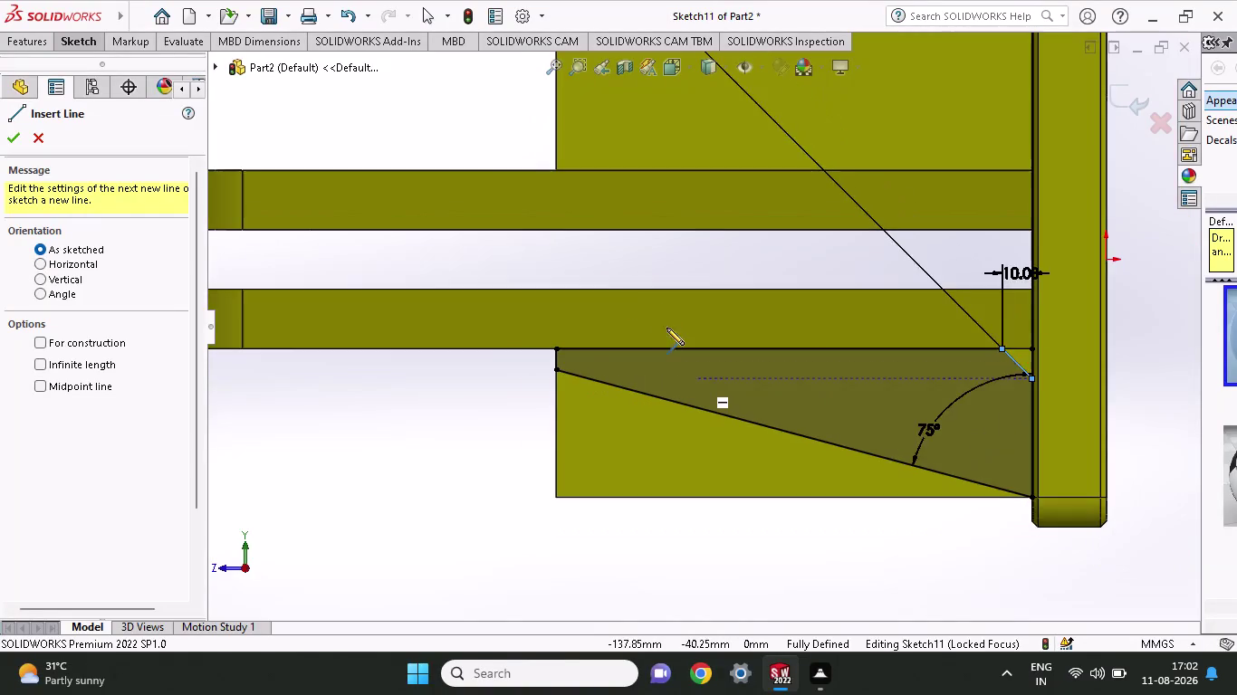
Draw a horizontal construction centerline from the clevis plate face to midway between the plates.
scroll(up, 3)
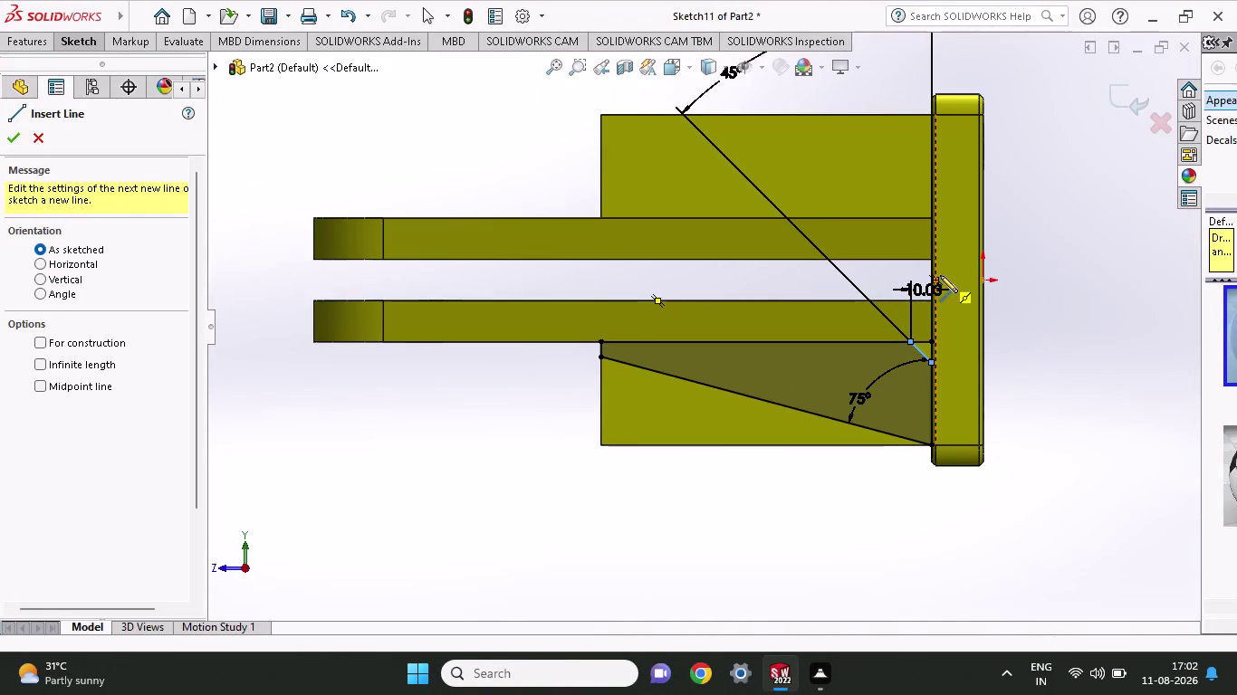
click(80, 45)
click(132, 67)
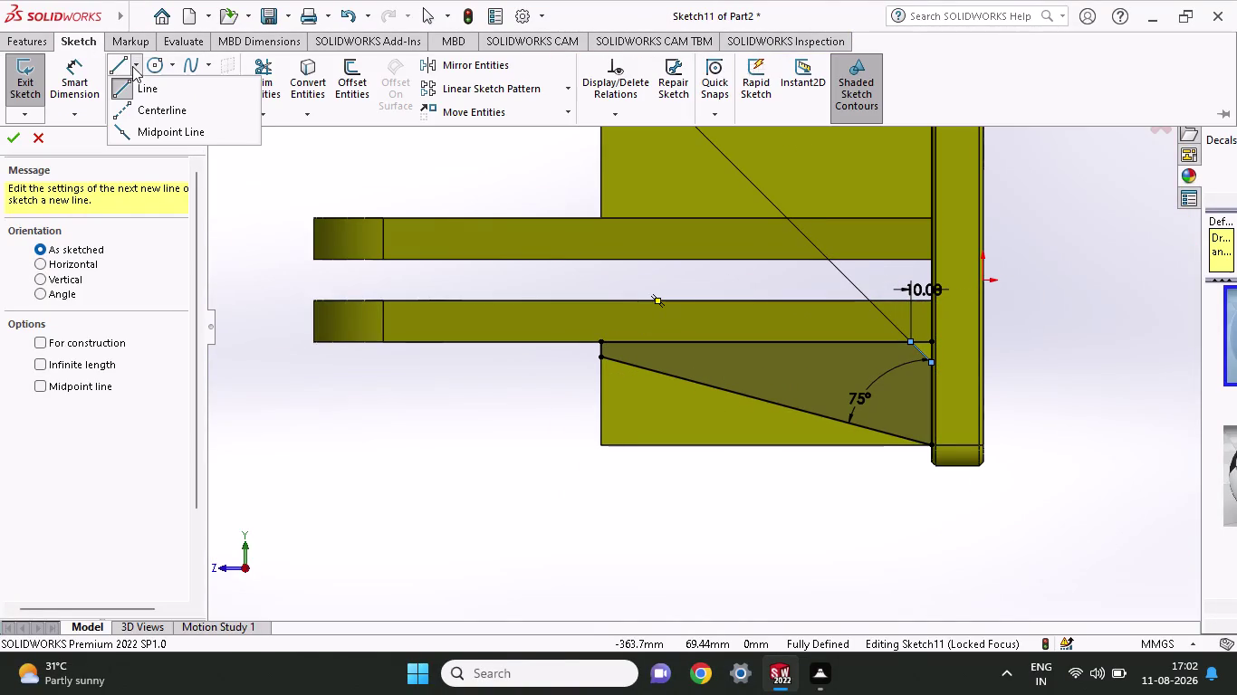
click(135, 109)
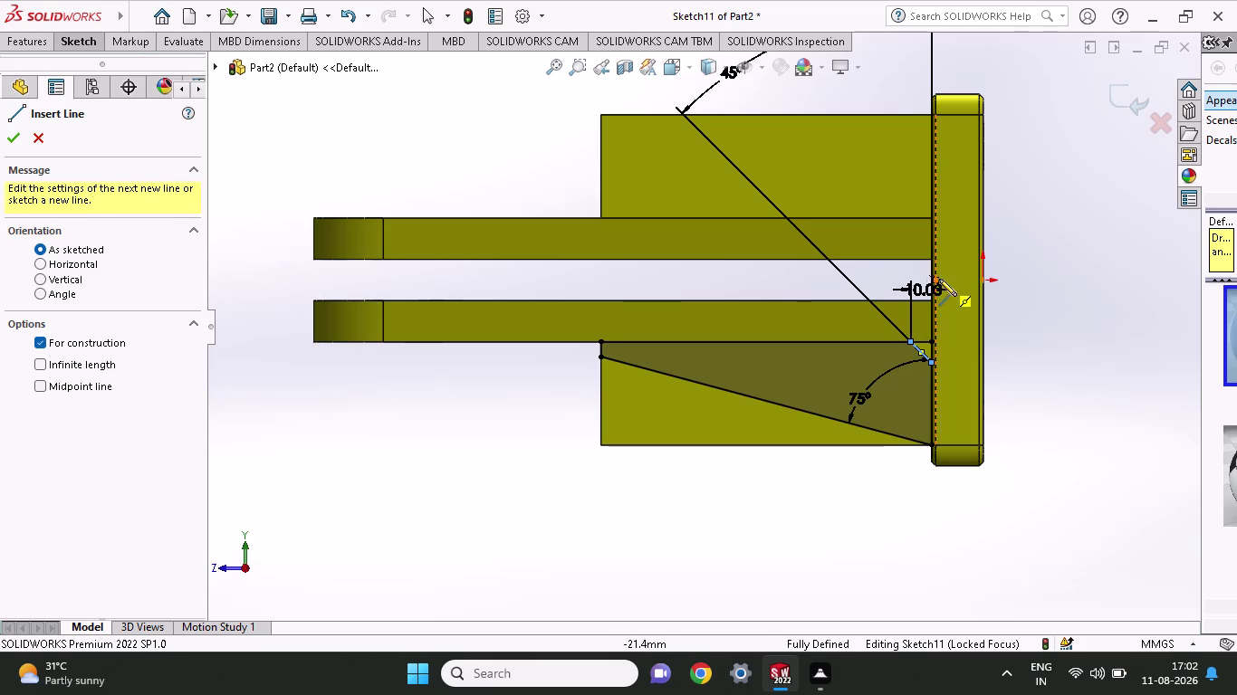
click(927, 279)
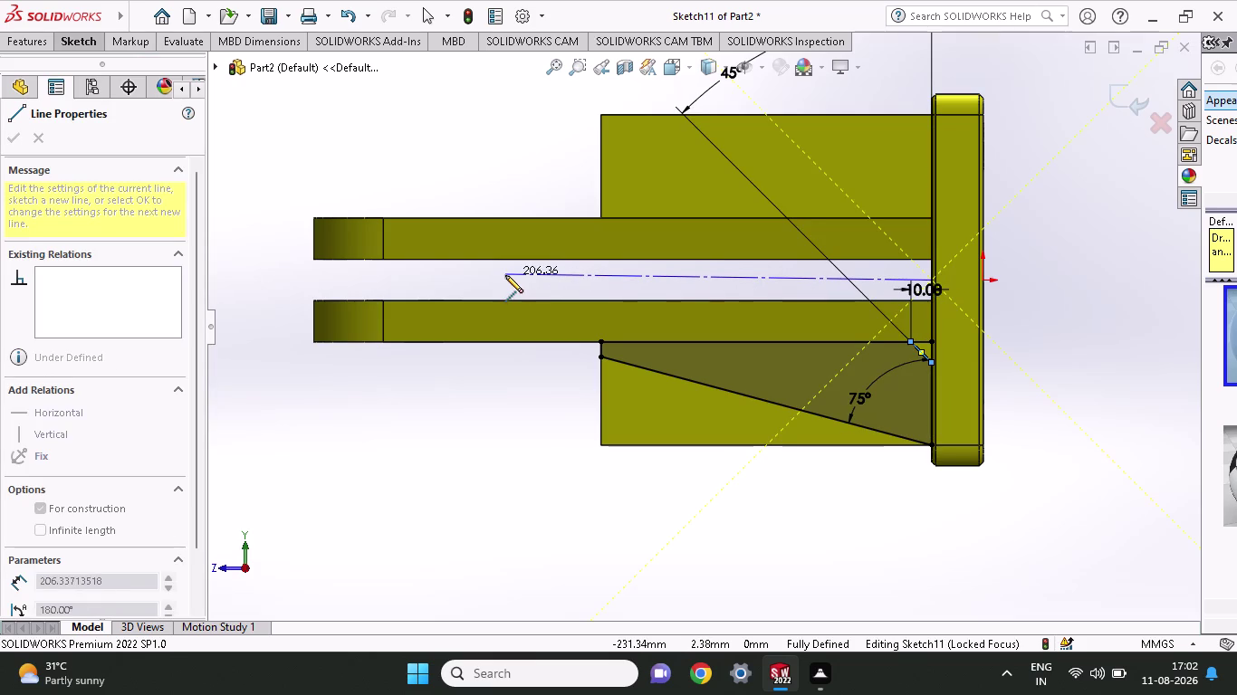
click(506, 275)
right_click(333, 141)
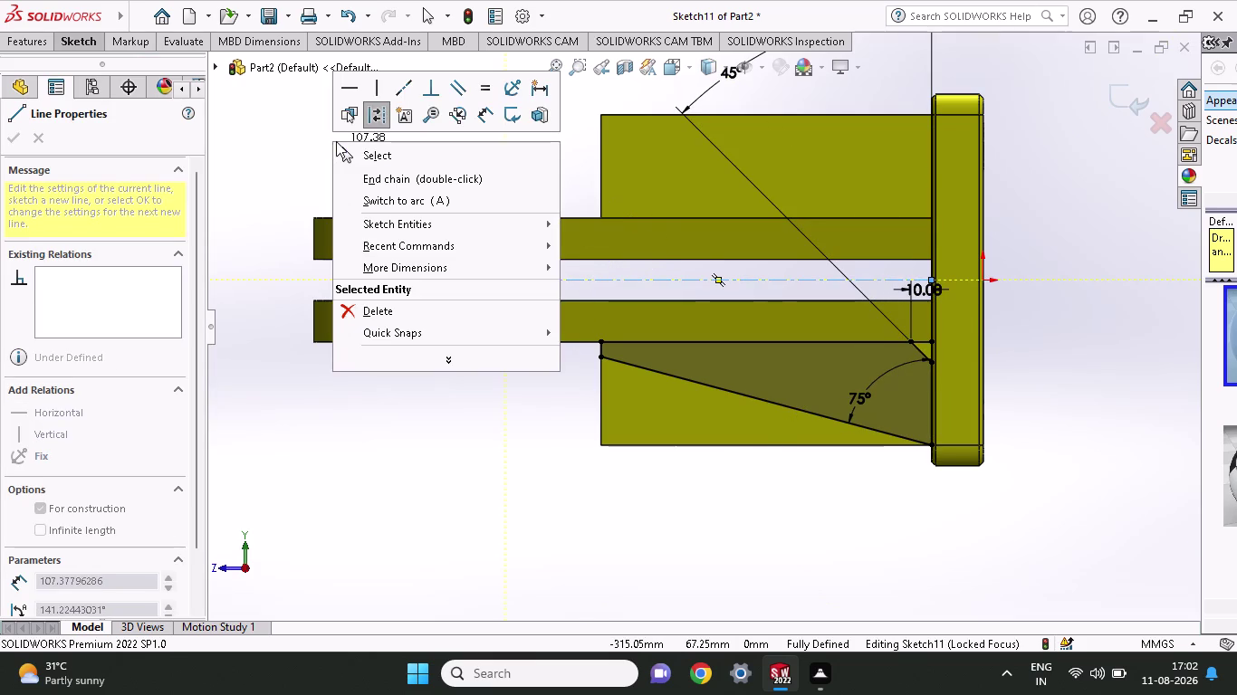
click(346, 156)
Sketch a chain of lines along the lower rib's left and bottom edges.
click(86, 48)
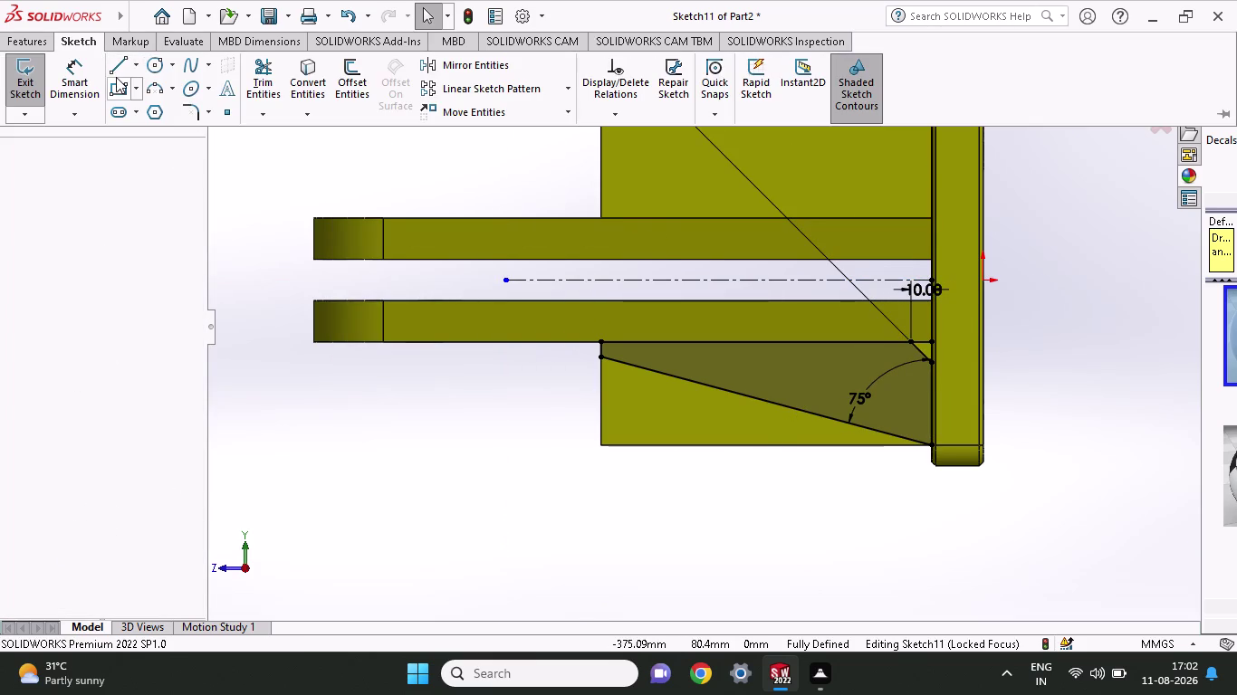
click(116, 64)
click(604, 445)
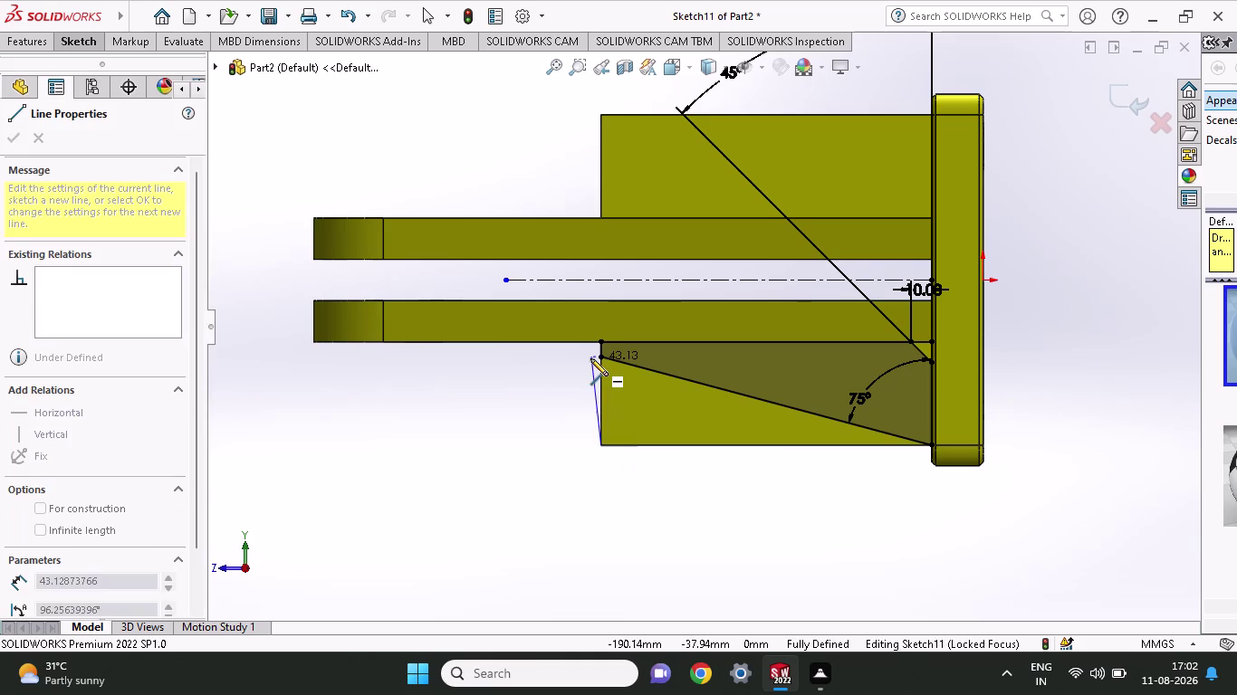
click(598, 359)
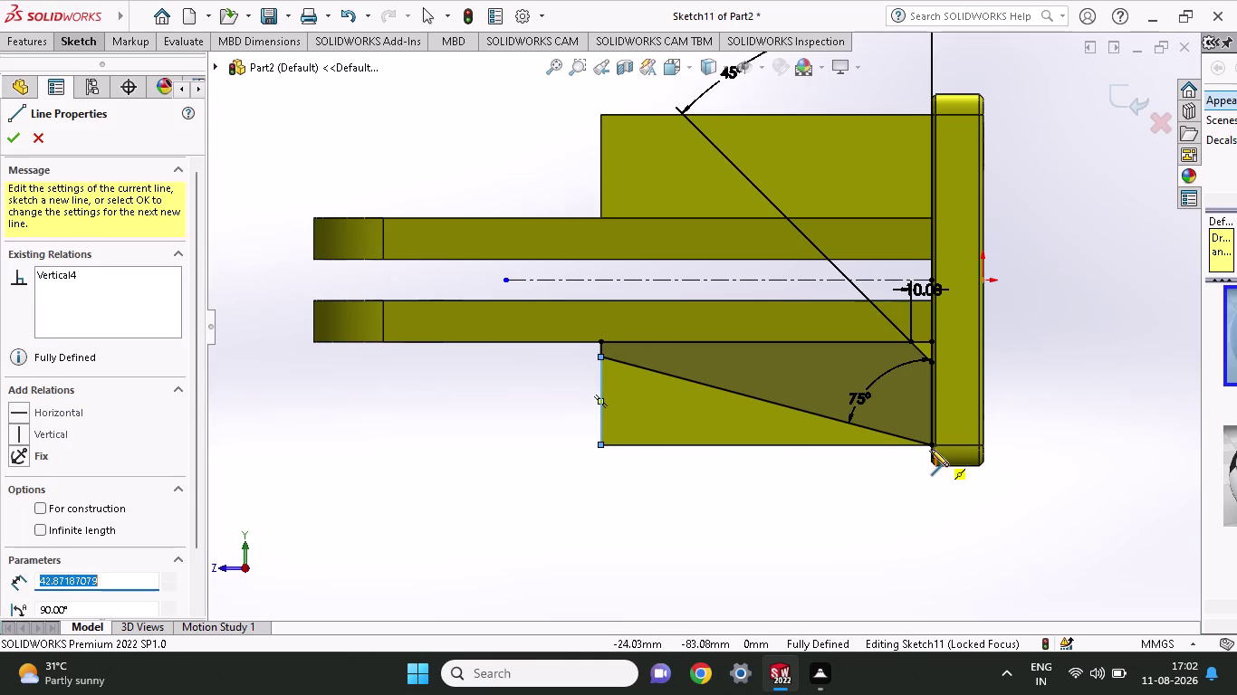
click(930, 449)
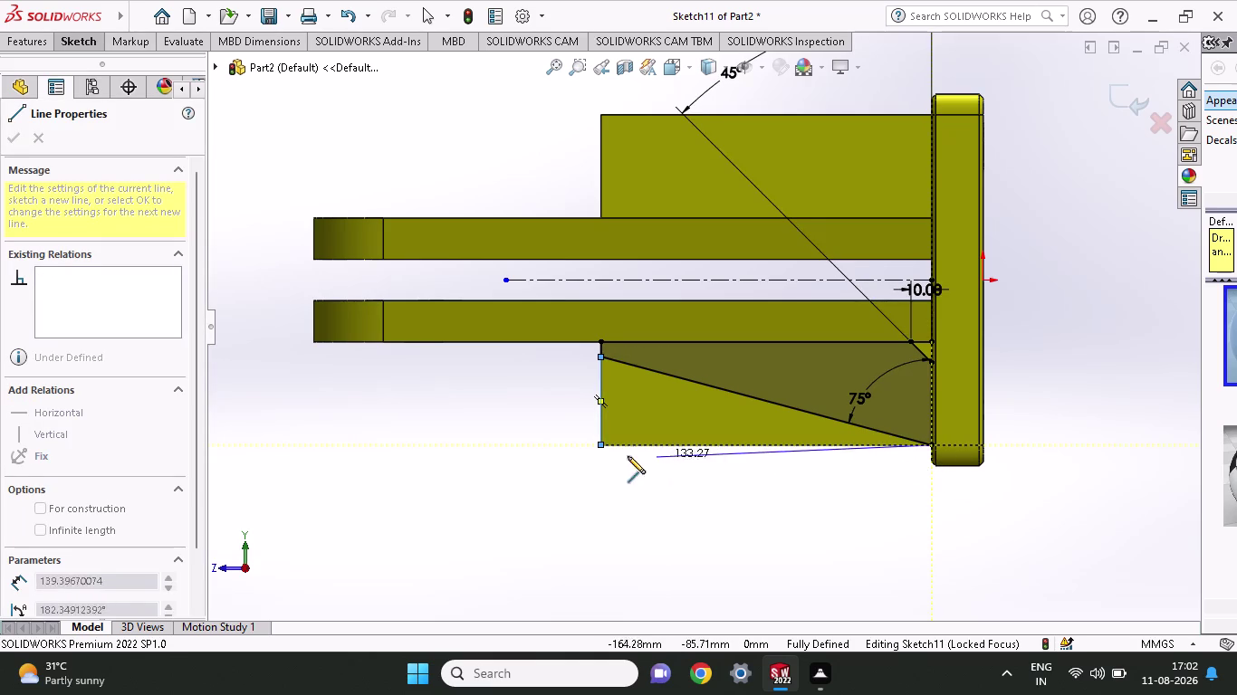
click(593, 448)
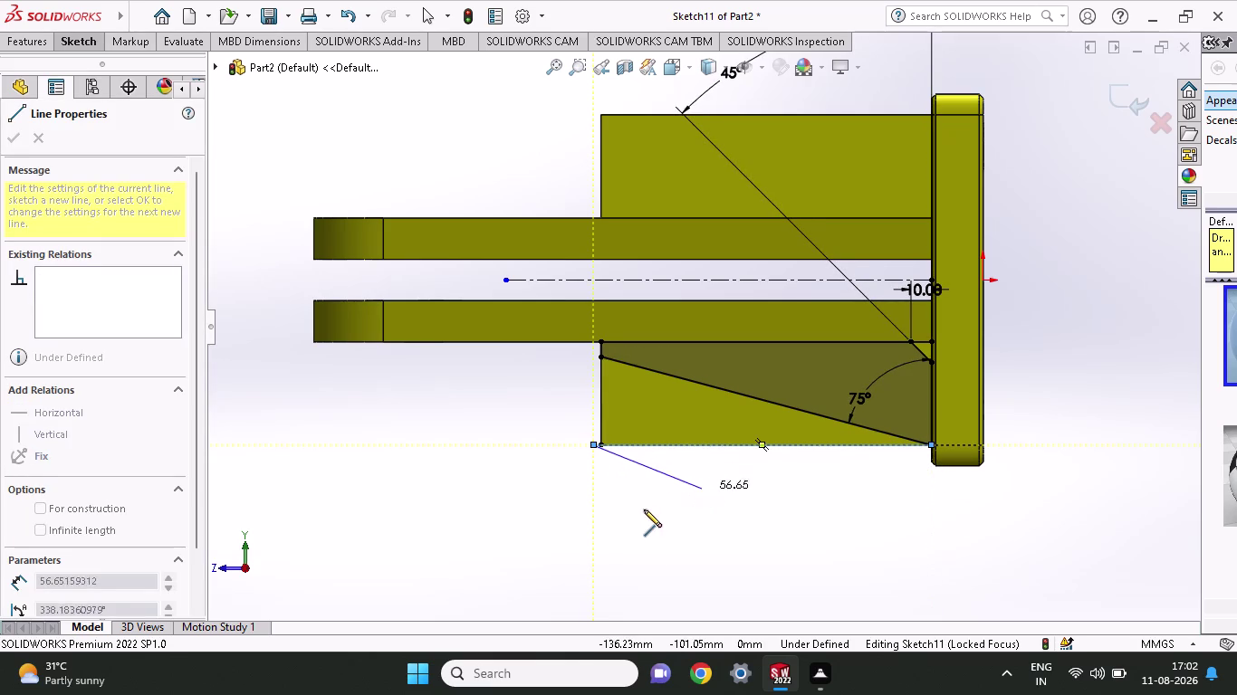
right_click(643, 509)
click(672, 485)
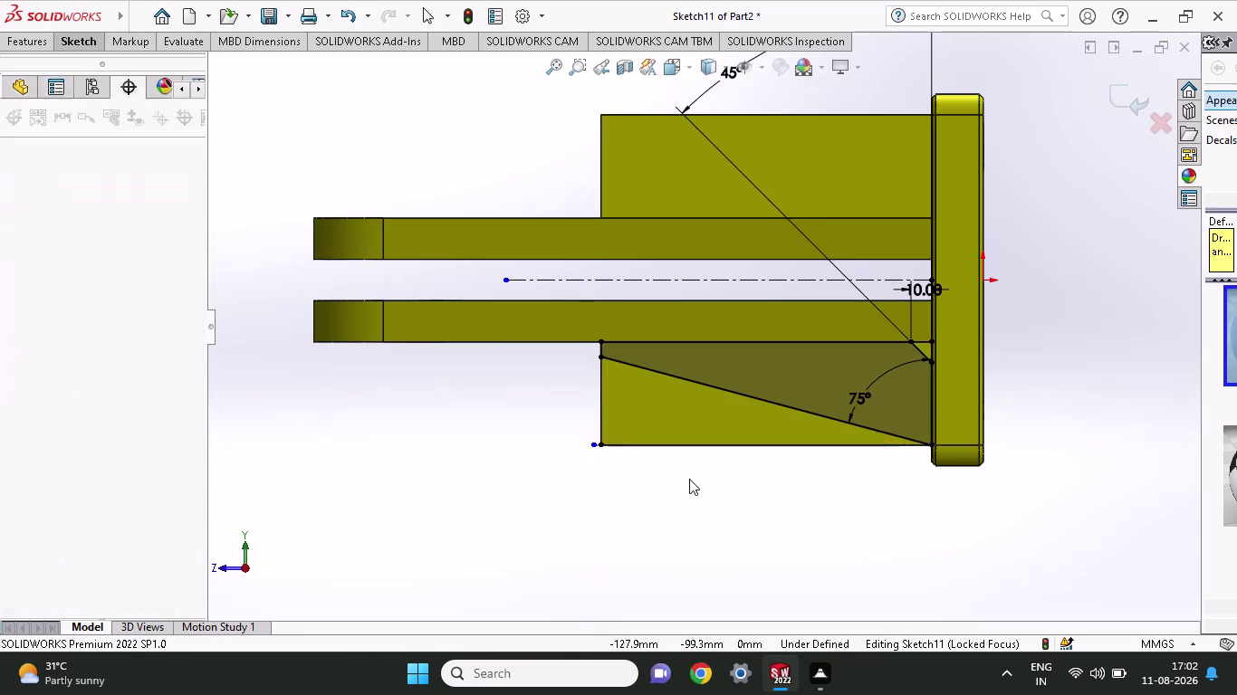
scroll(down, 3)
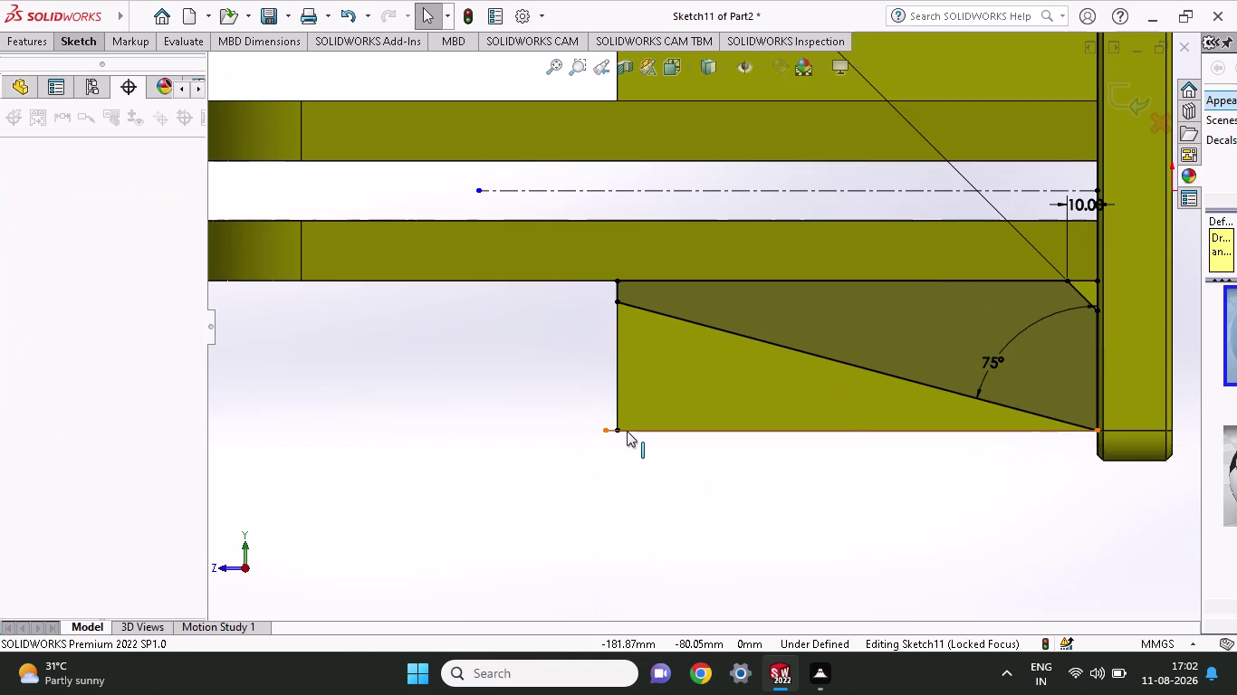
Undo the stray lines and draw a vertical rib-edge line plus a sloped line to the bottom-right corner.
key(ctrl+z)
key(ctrl+z)
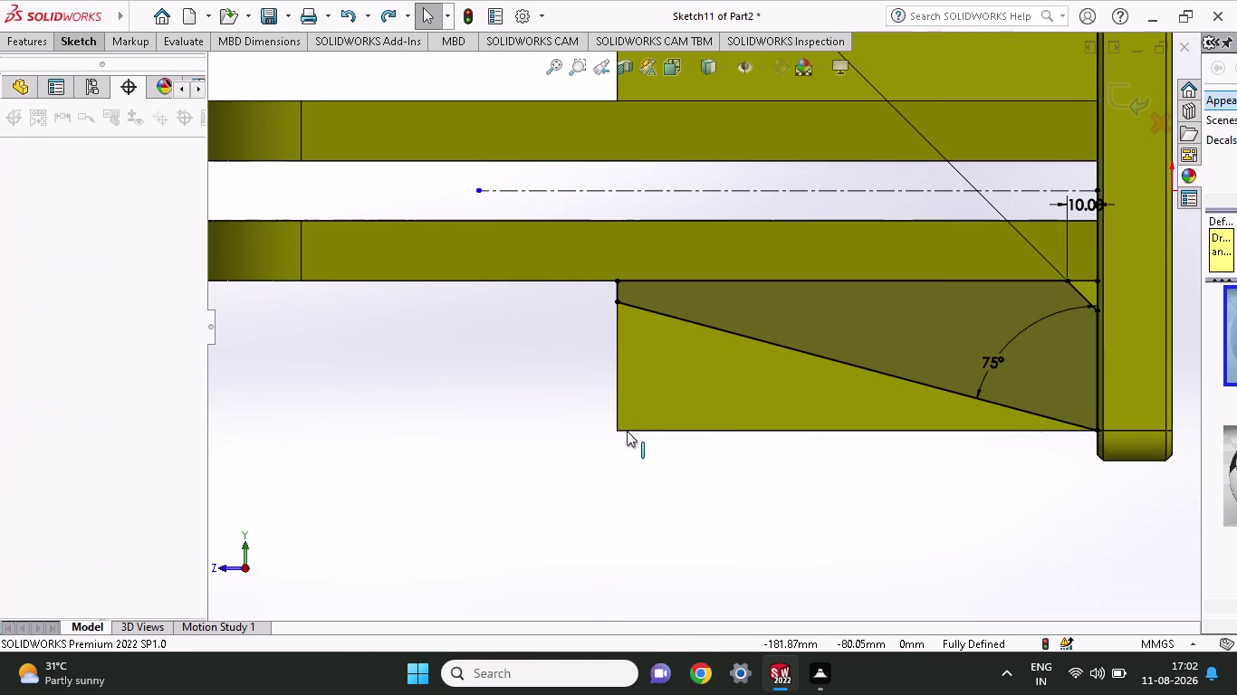
click(97, 47)
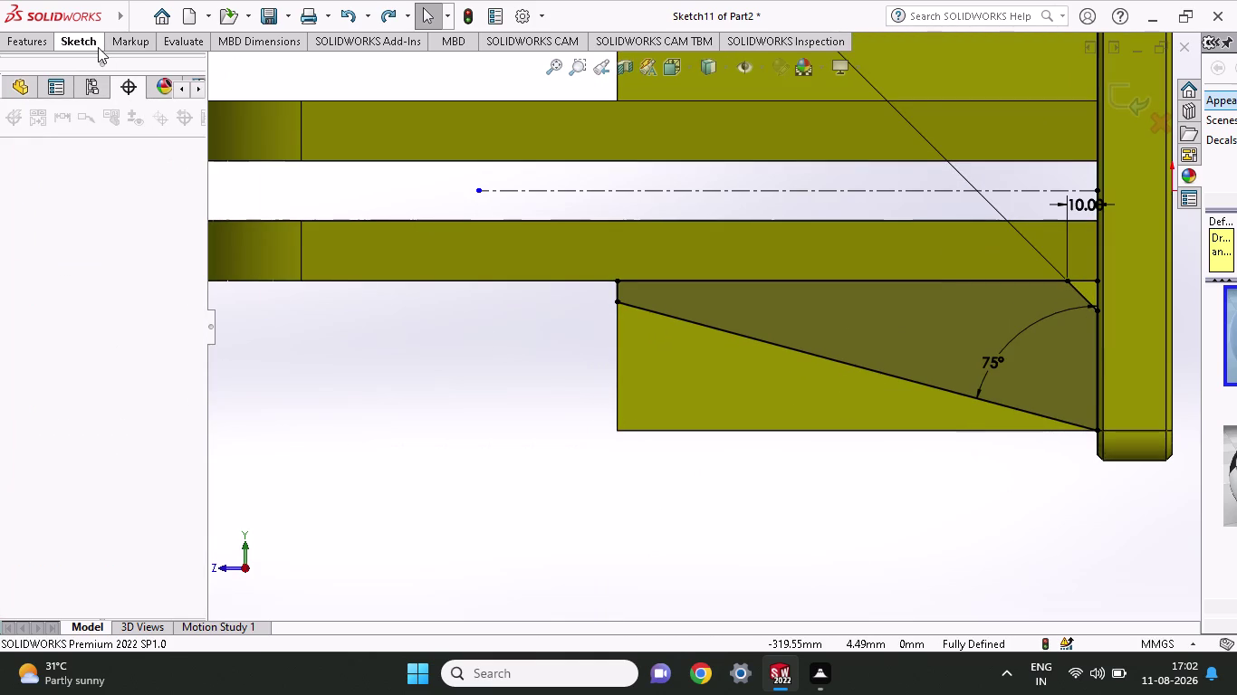
click(111, 60)
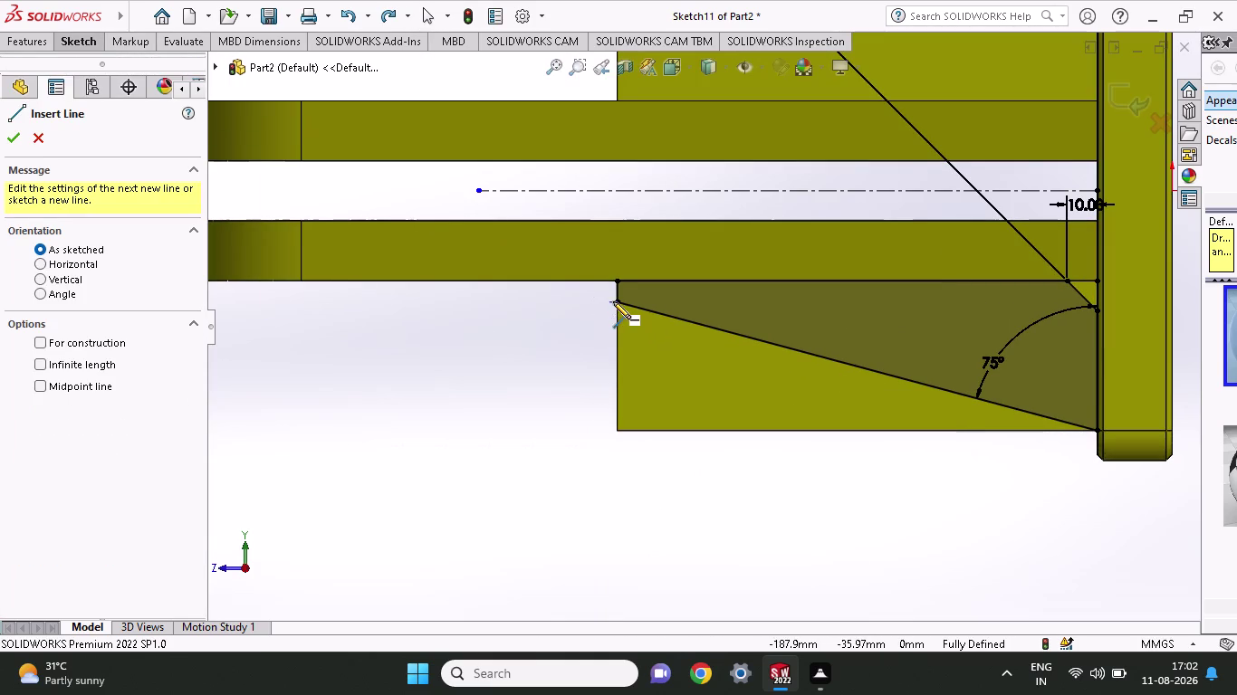
click(613, 302)
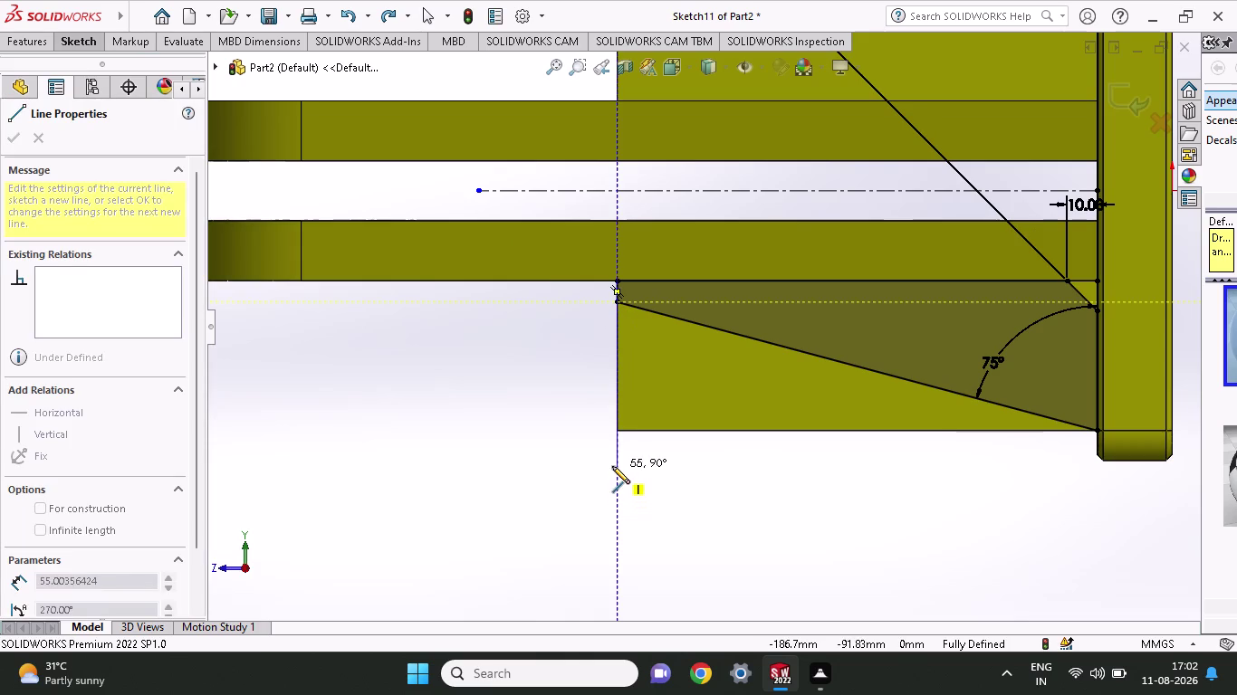
click(615, 459)
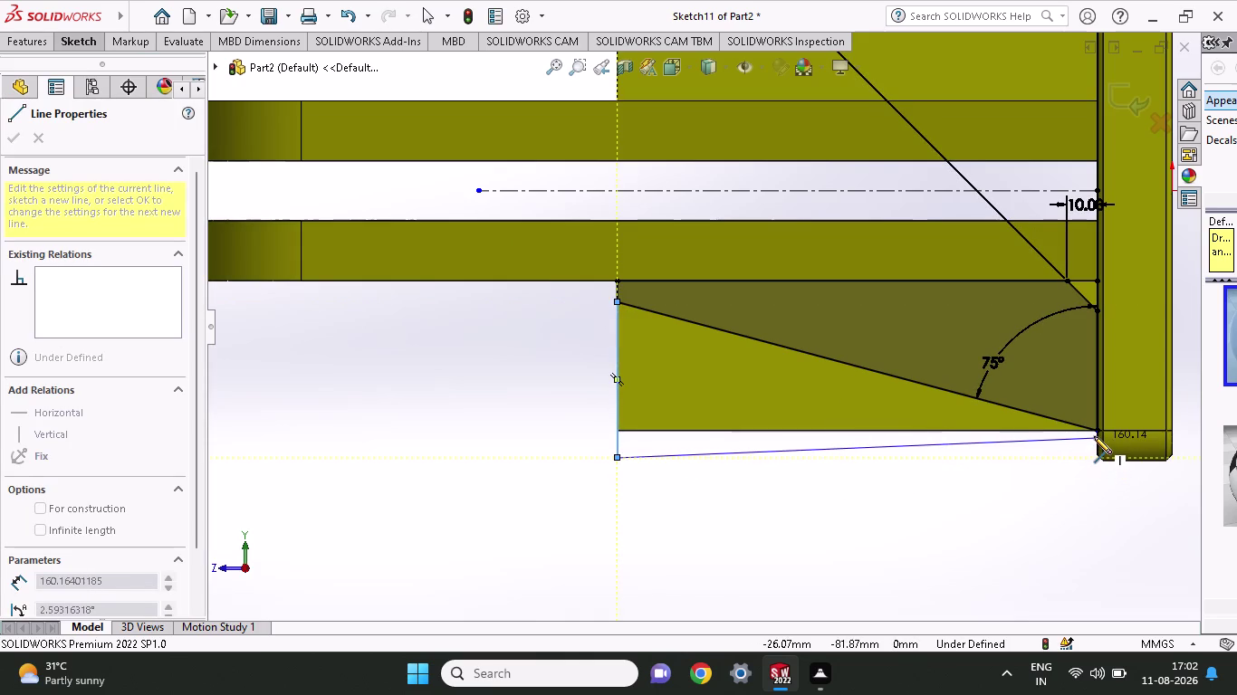
click(1094, 434)
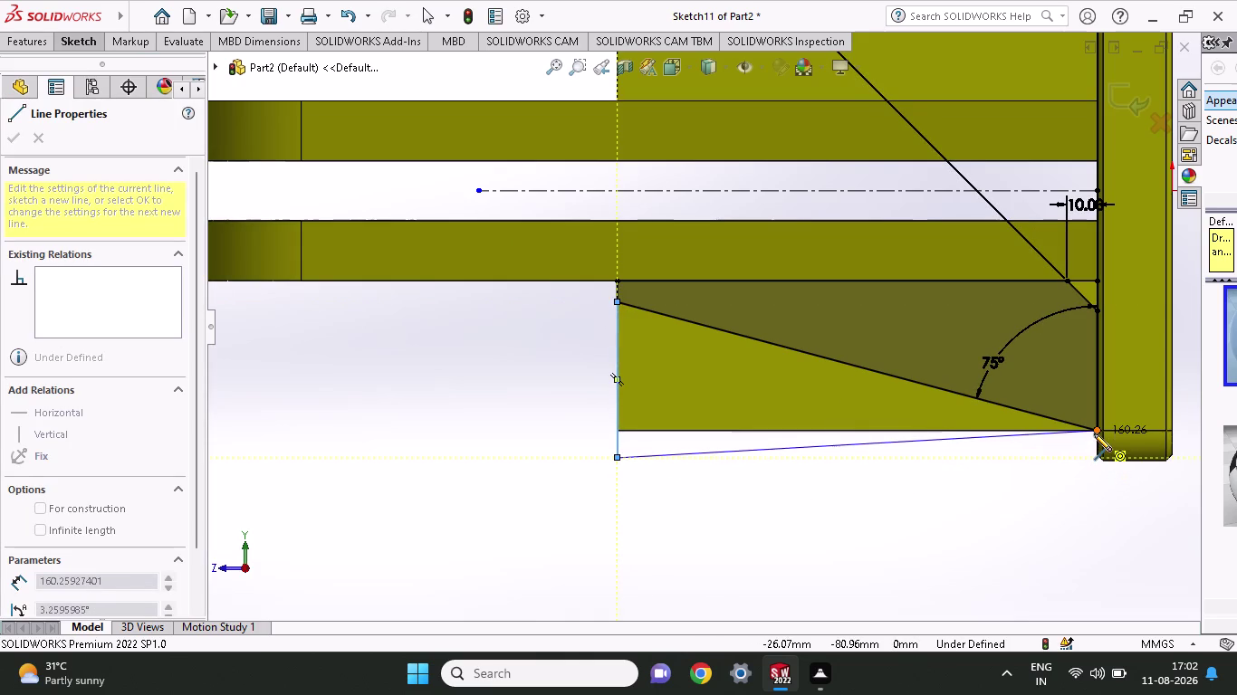
Start the Mirror Entities command from the sketch tools.
scroll(up, 3)
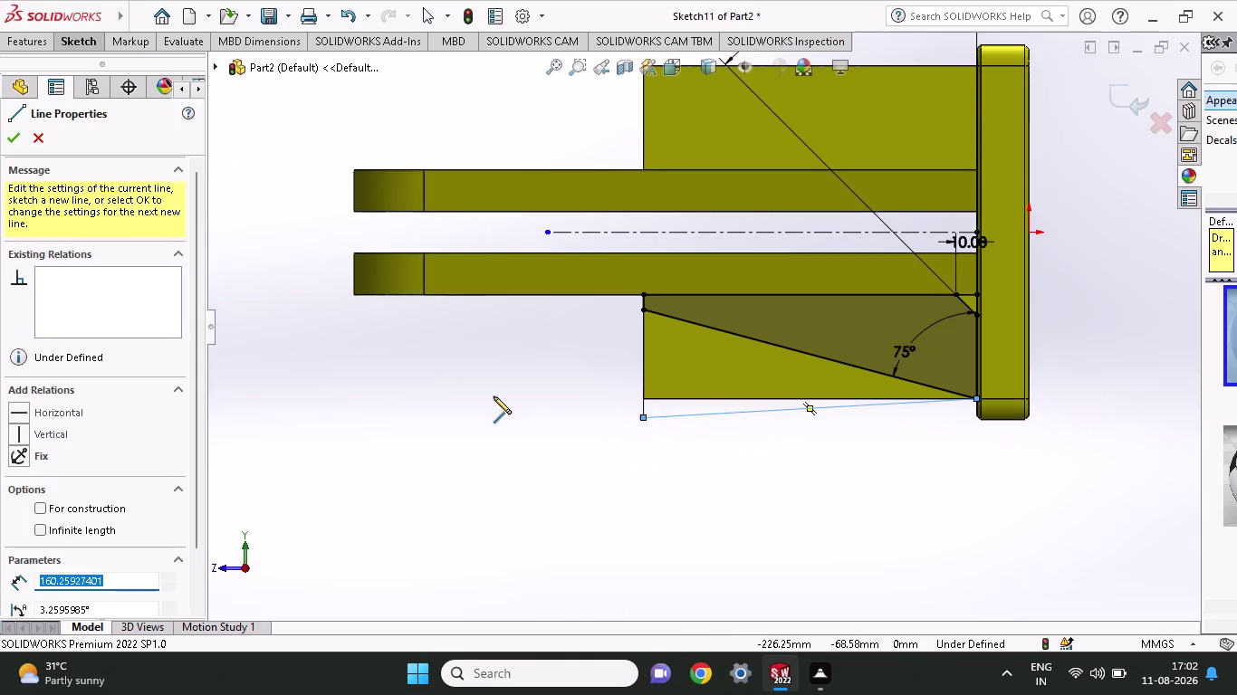
click(49, 45)
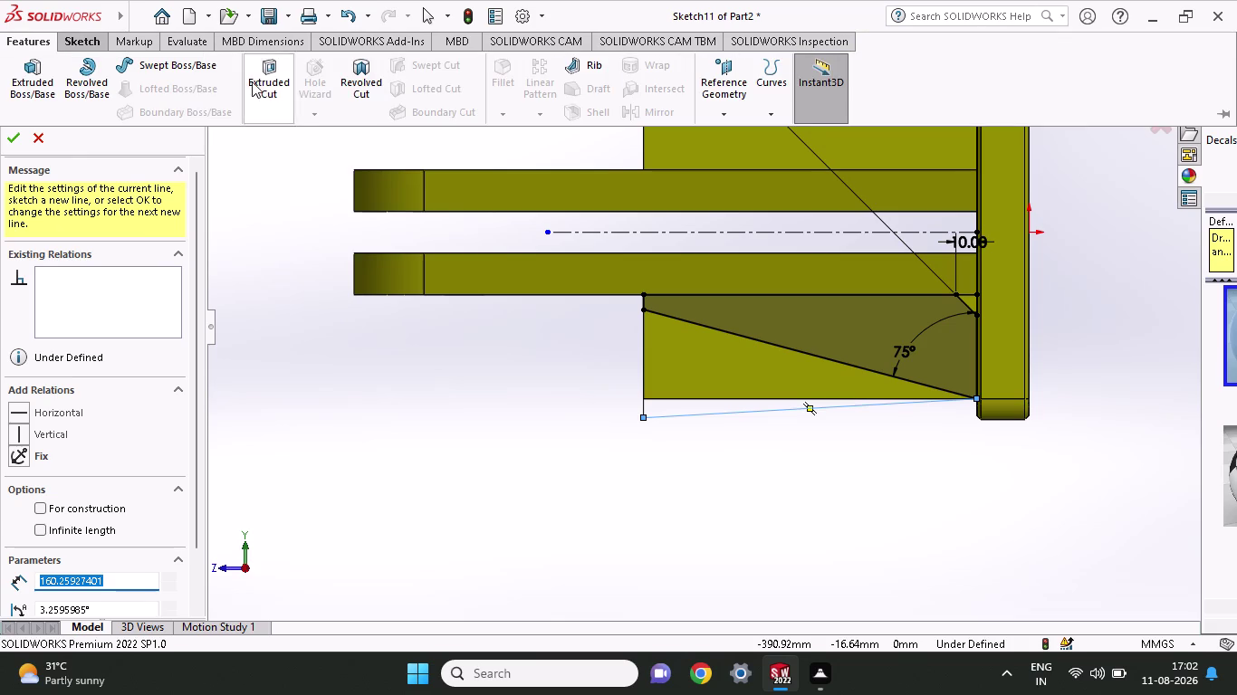
click(83, 43)
click(463, 73)
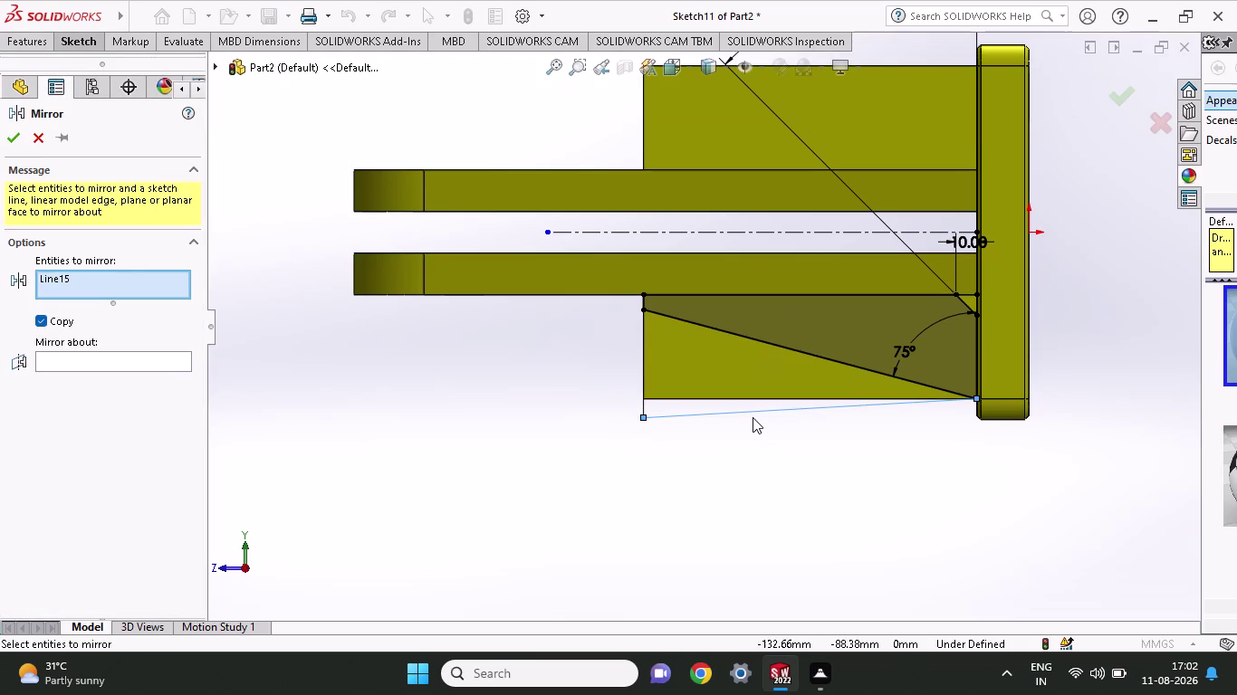
Select the lower rib's sloped, left and slanted edges and corner entities, then pick a mirror line.
click(752, 412)
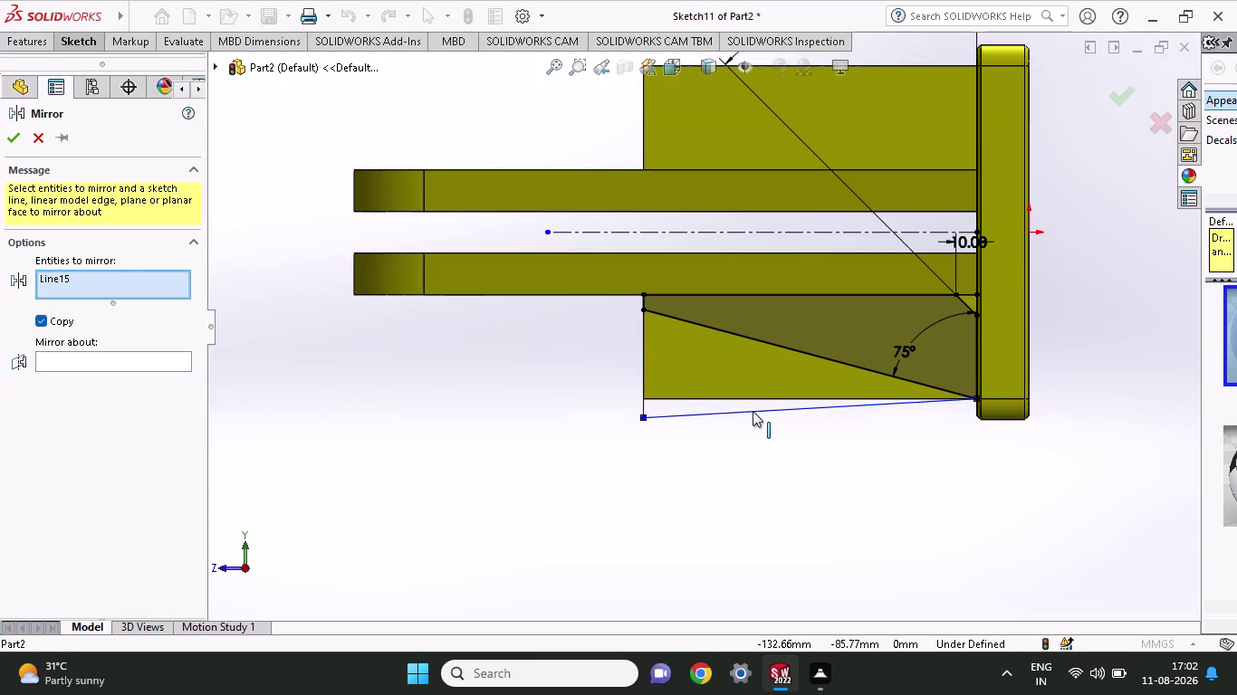
click(642, 371)
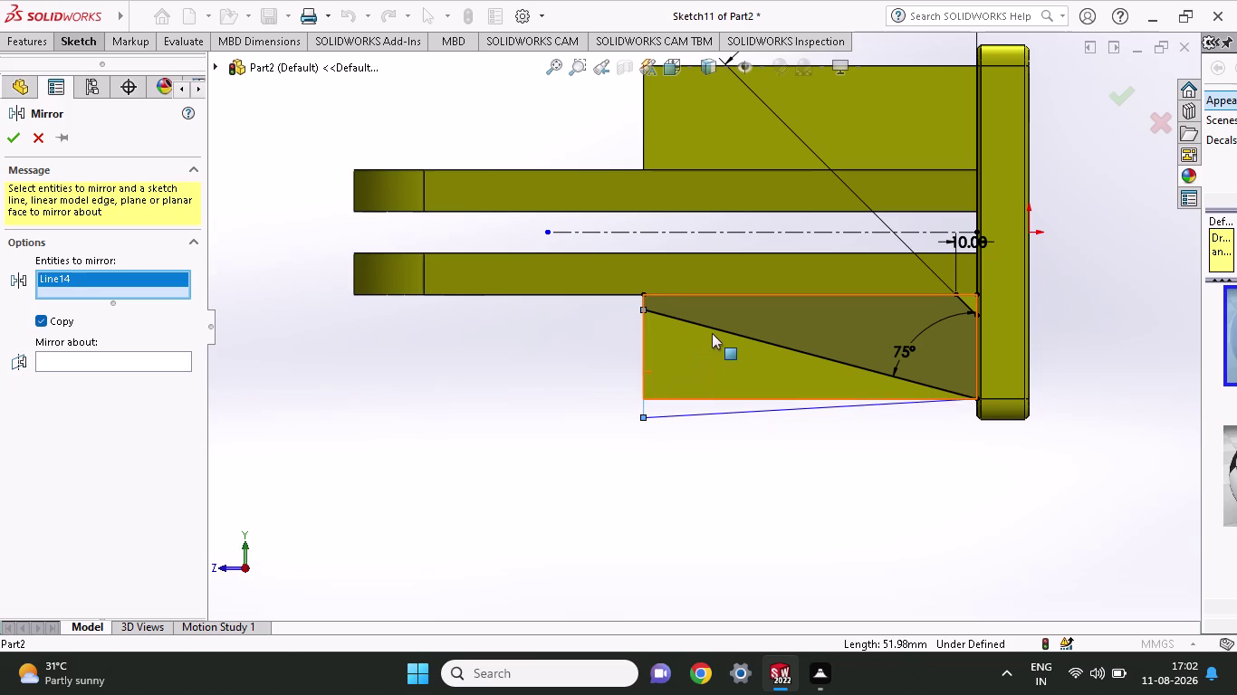
click(717, 331)
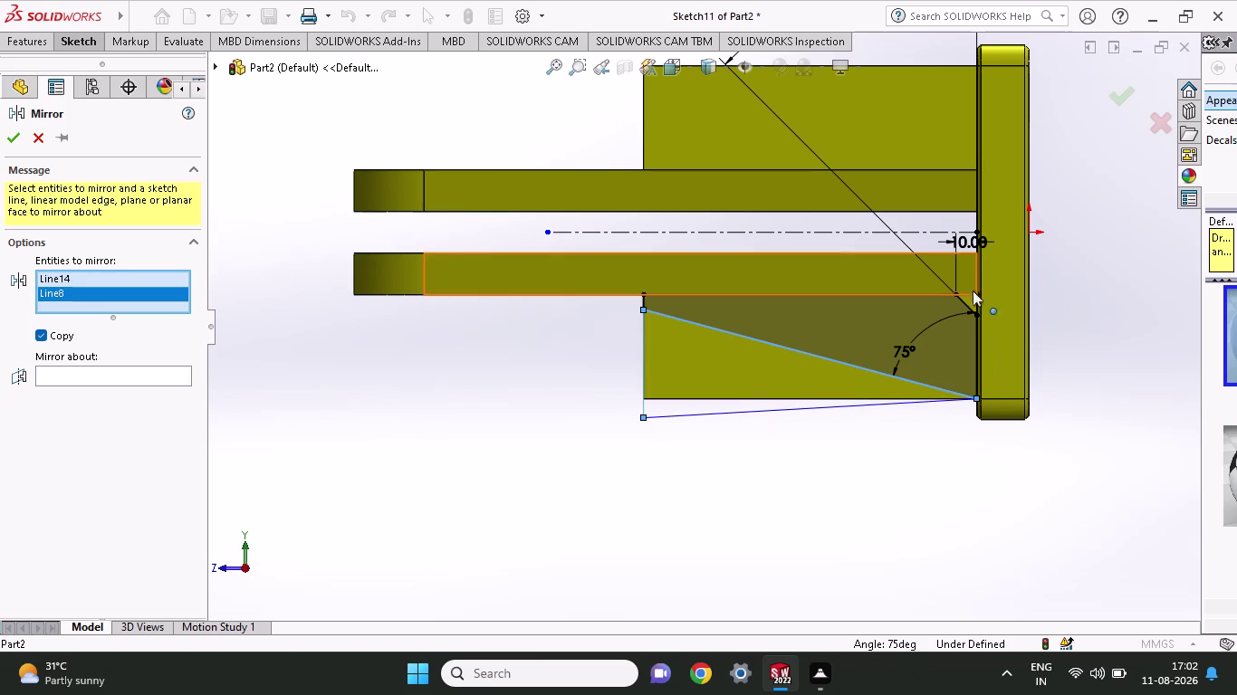
click(960, 298)
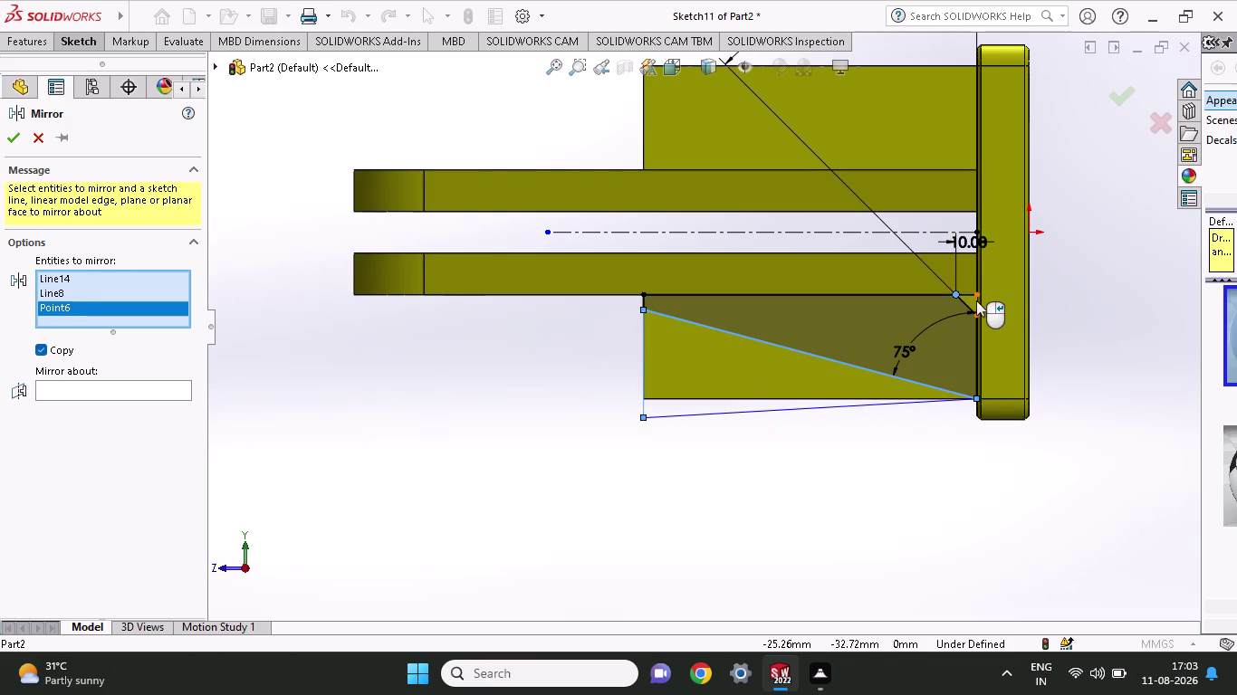
click(976, 301)
click(968, 295)
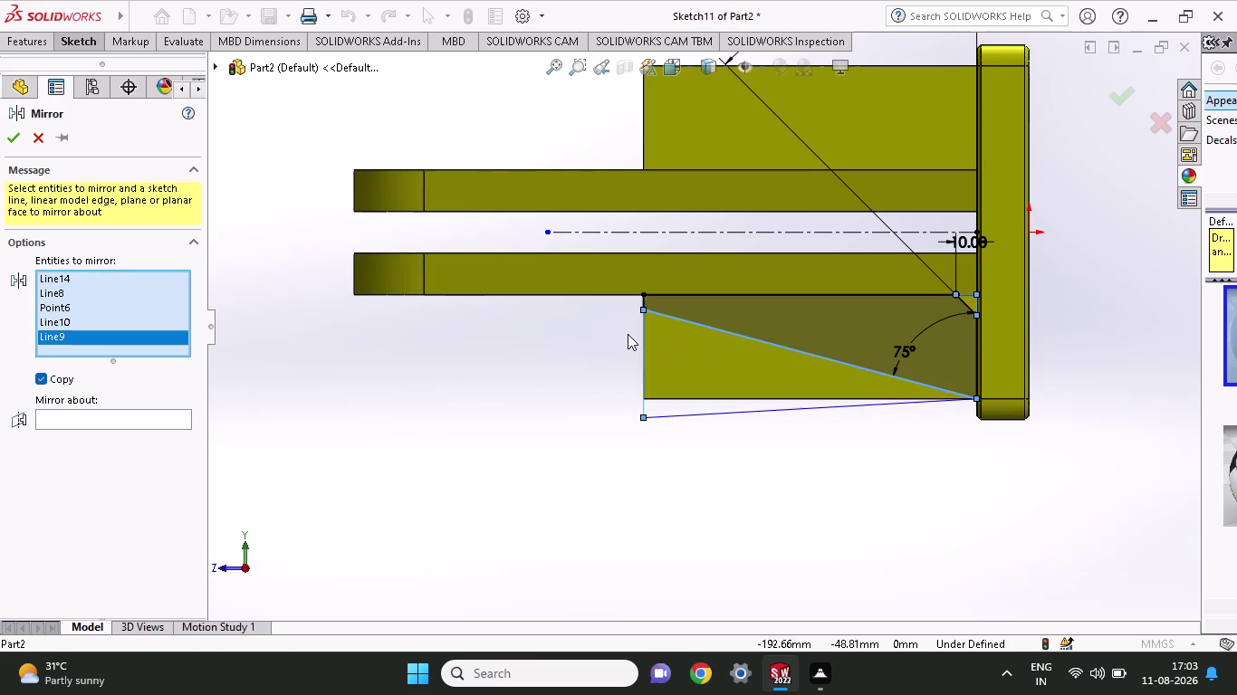
click(73, 421)
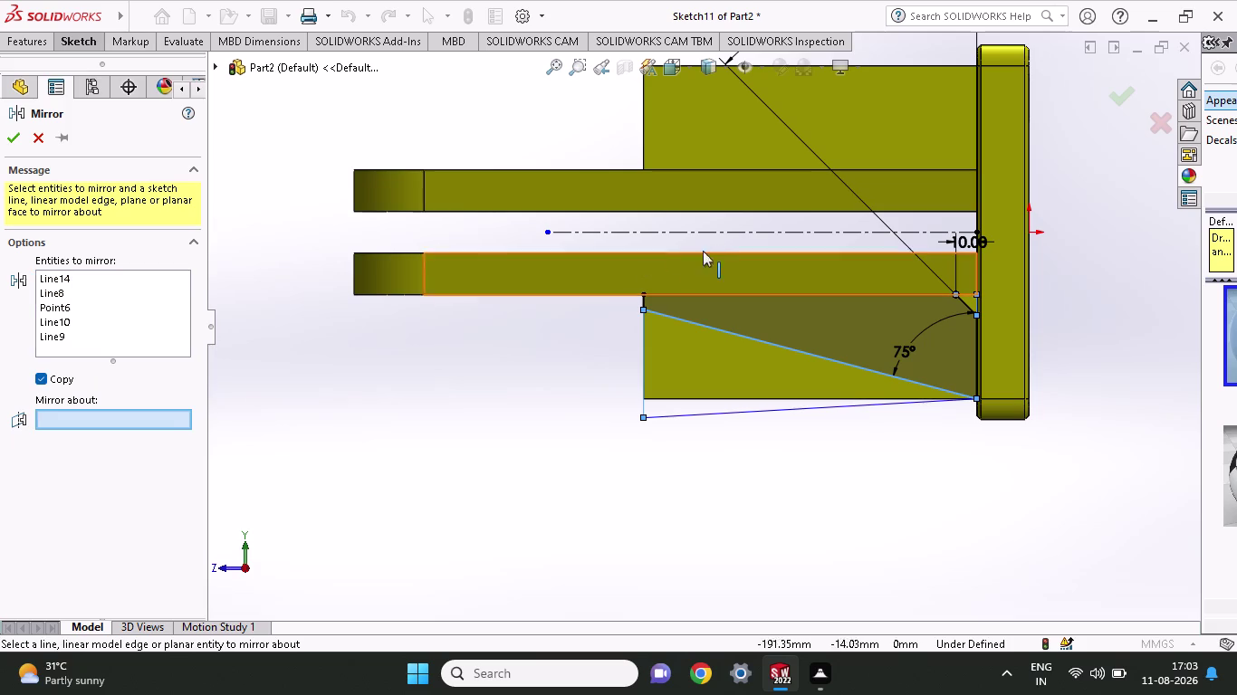
click(711, 231)
Change the mirror line and add the chamfer sketch lines to the set.
scroll(up, 3)
scroll(down, 3)
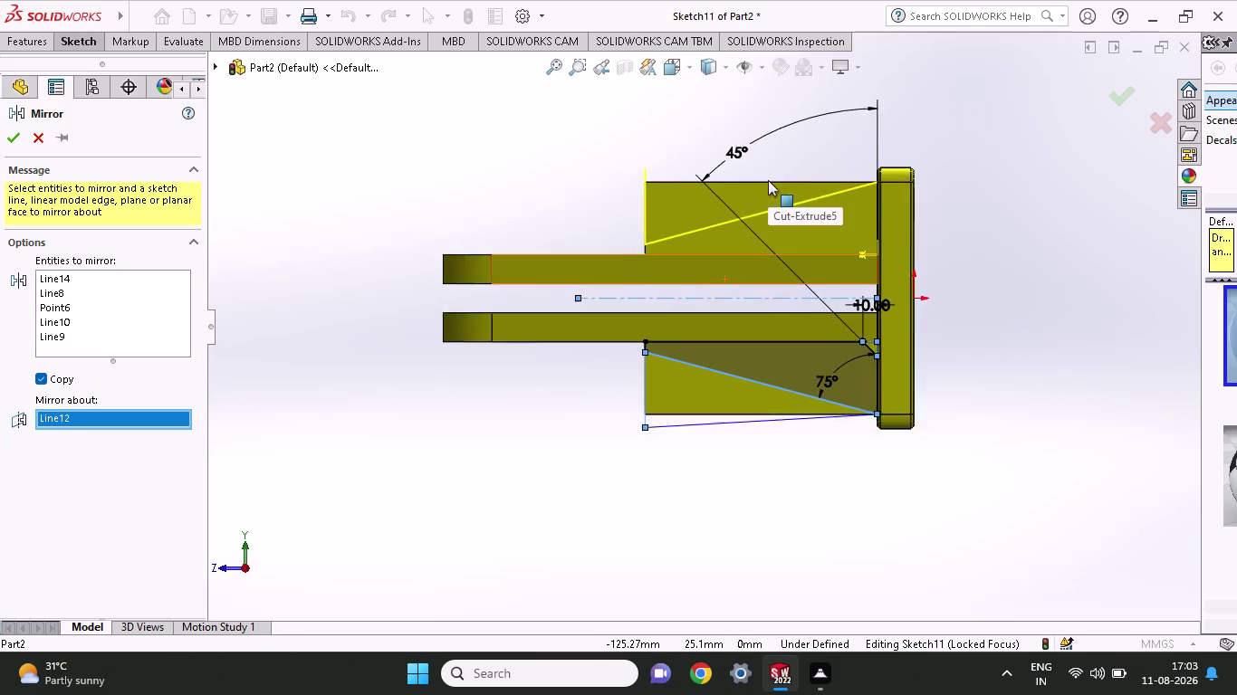
scroll(down, 3)
scroll(down, 3)
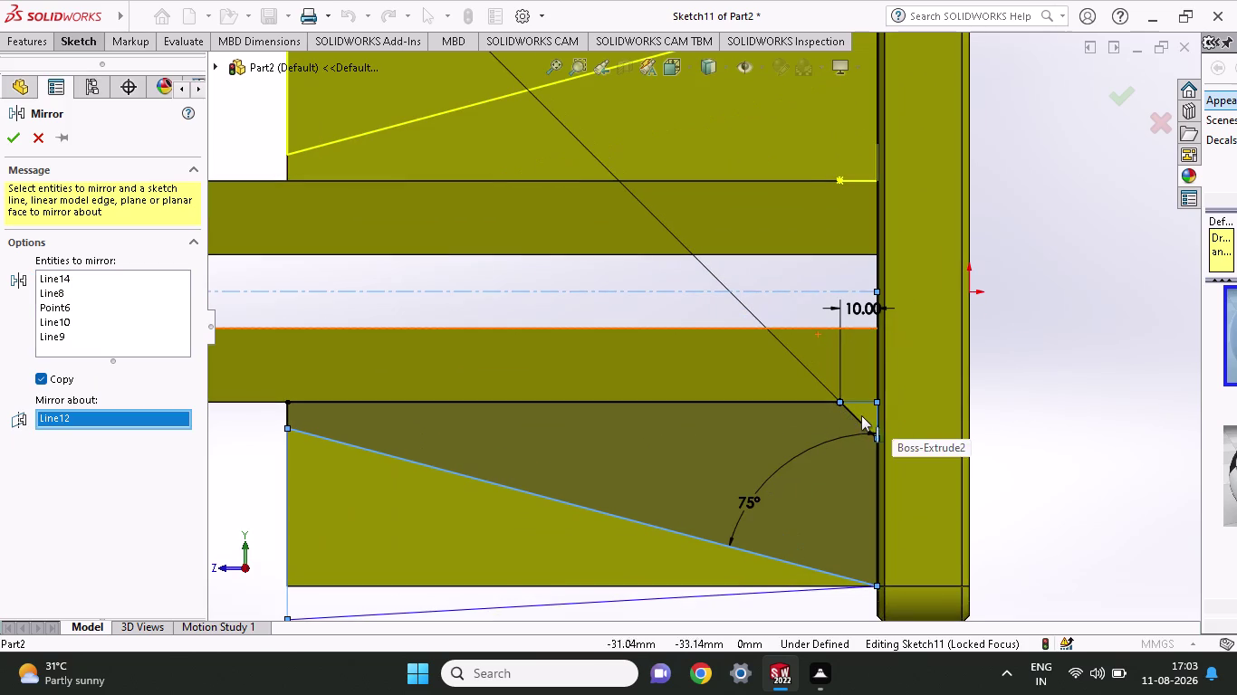
click(854, 417)
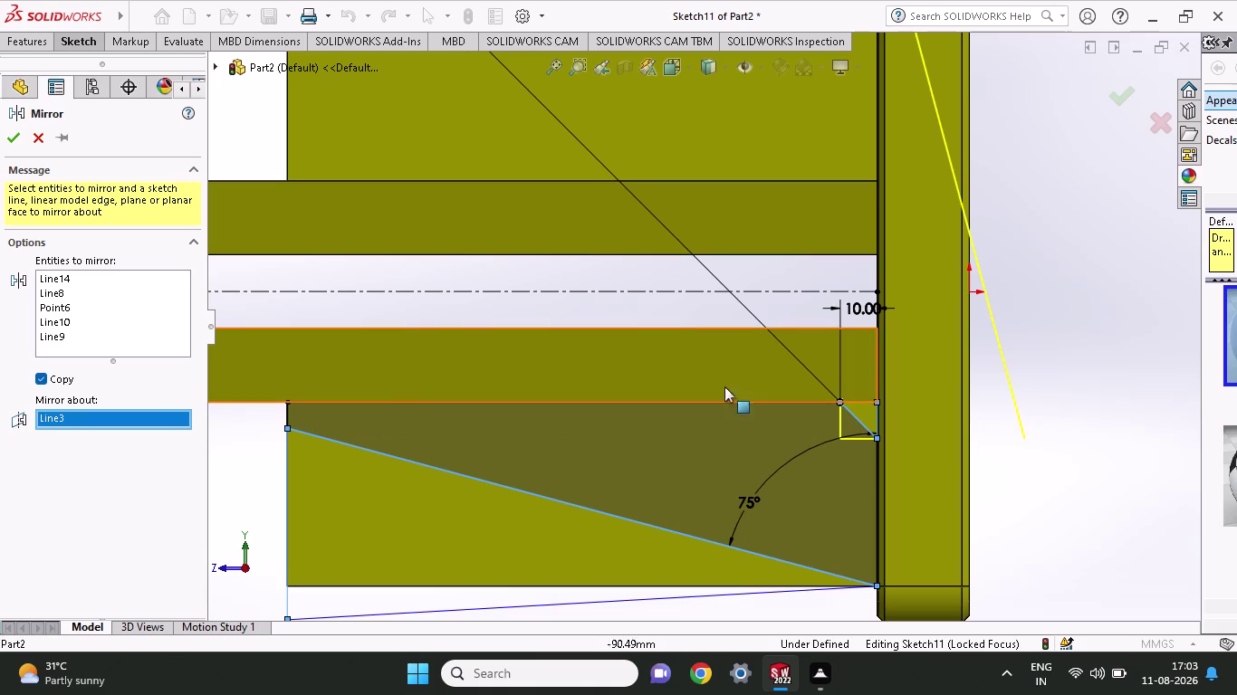
click(667, 288)
click(103, 322)
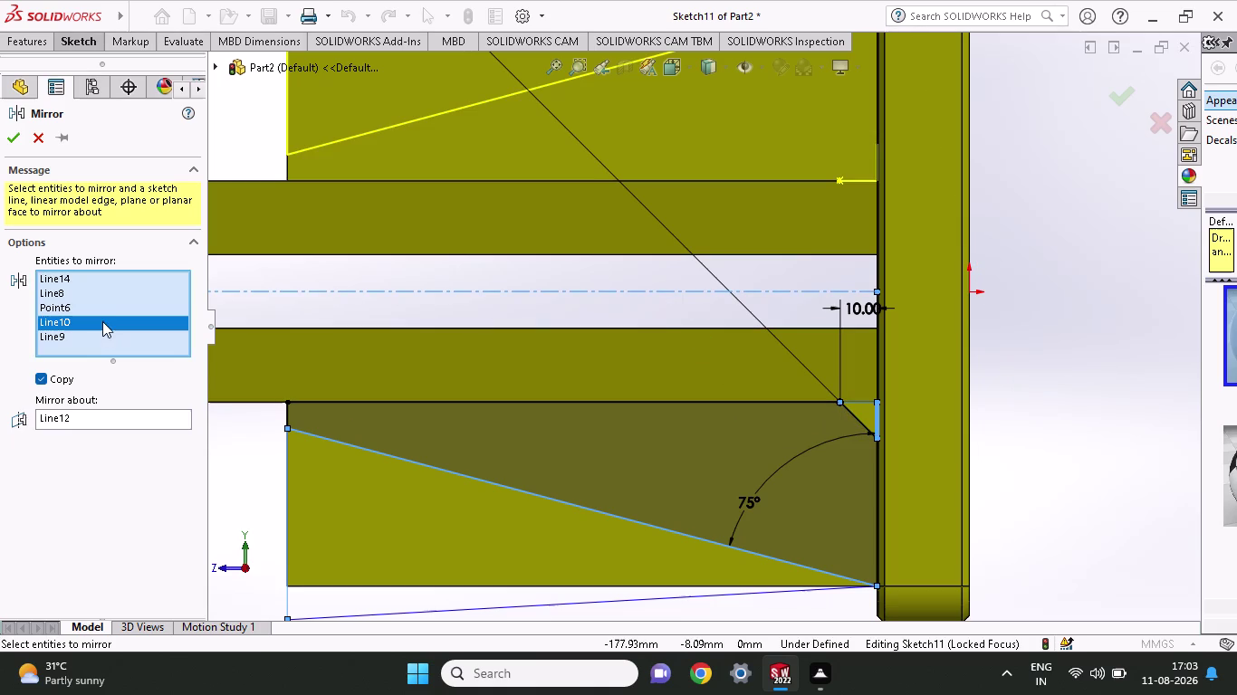
click(81, 350)
click(79, 350)
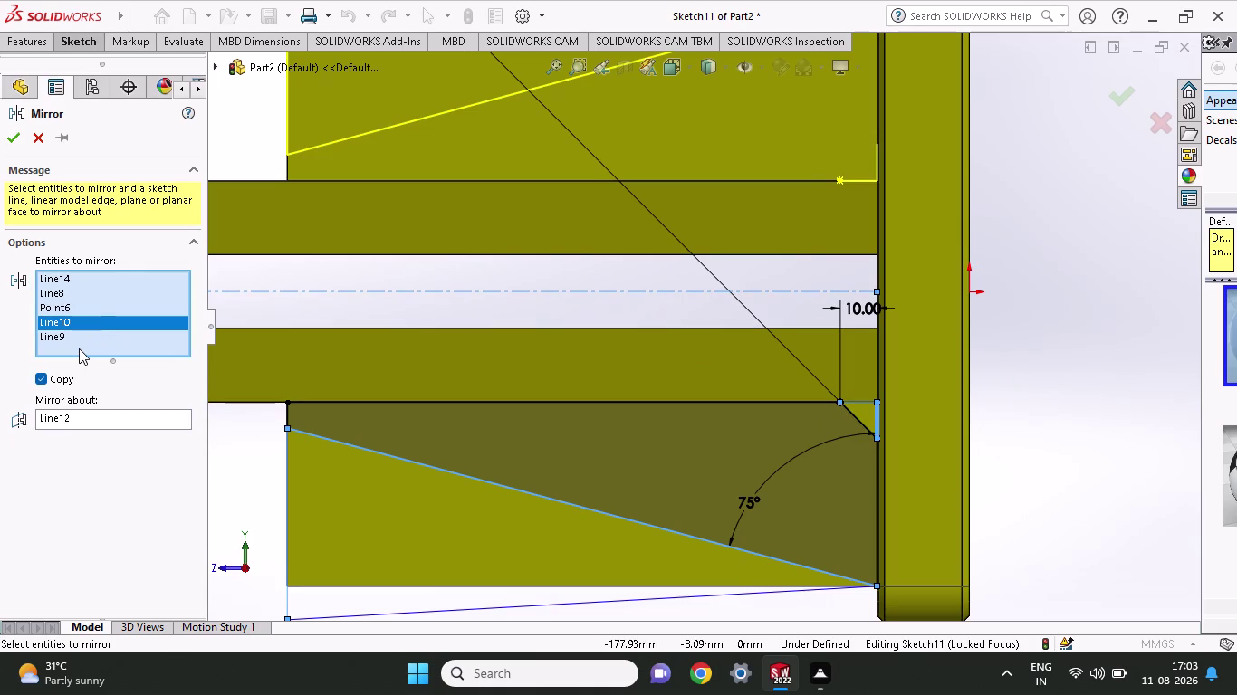
click(850, 417)
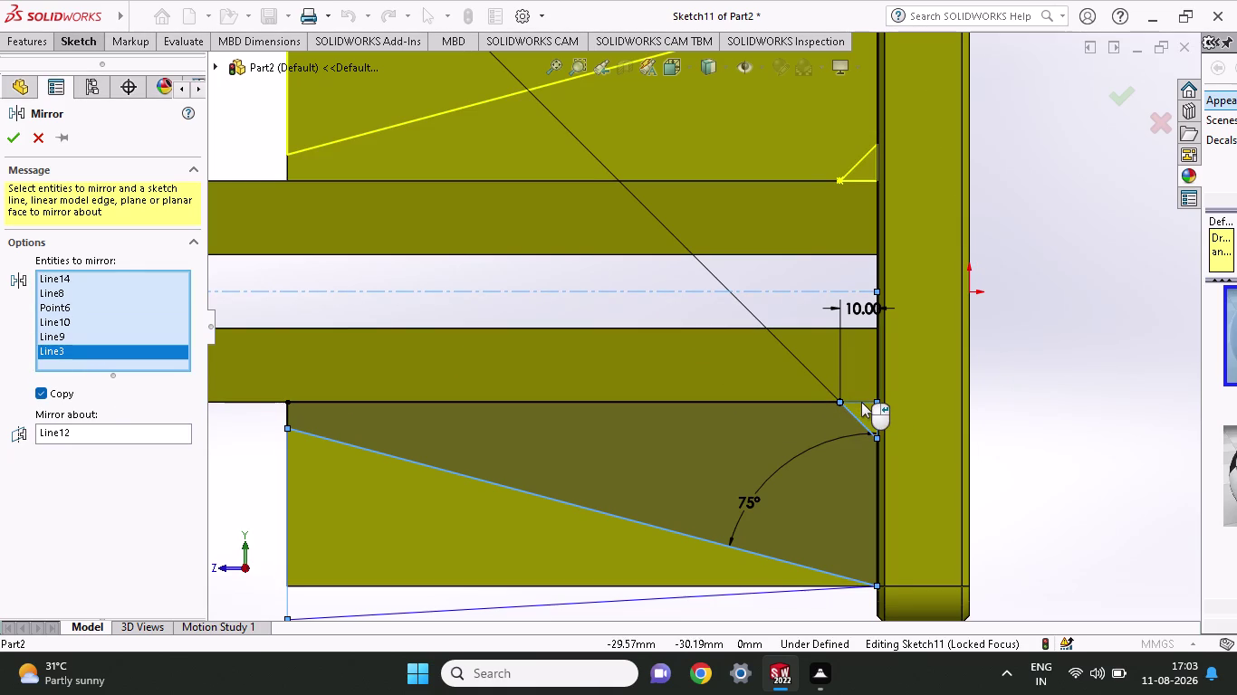
Adjust the gusset lines in the set, add the lower slanted base line, and confirm.
click(861, 402)
click(866, 402)
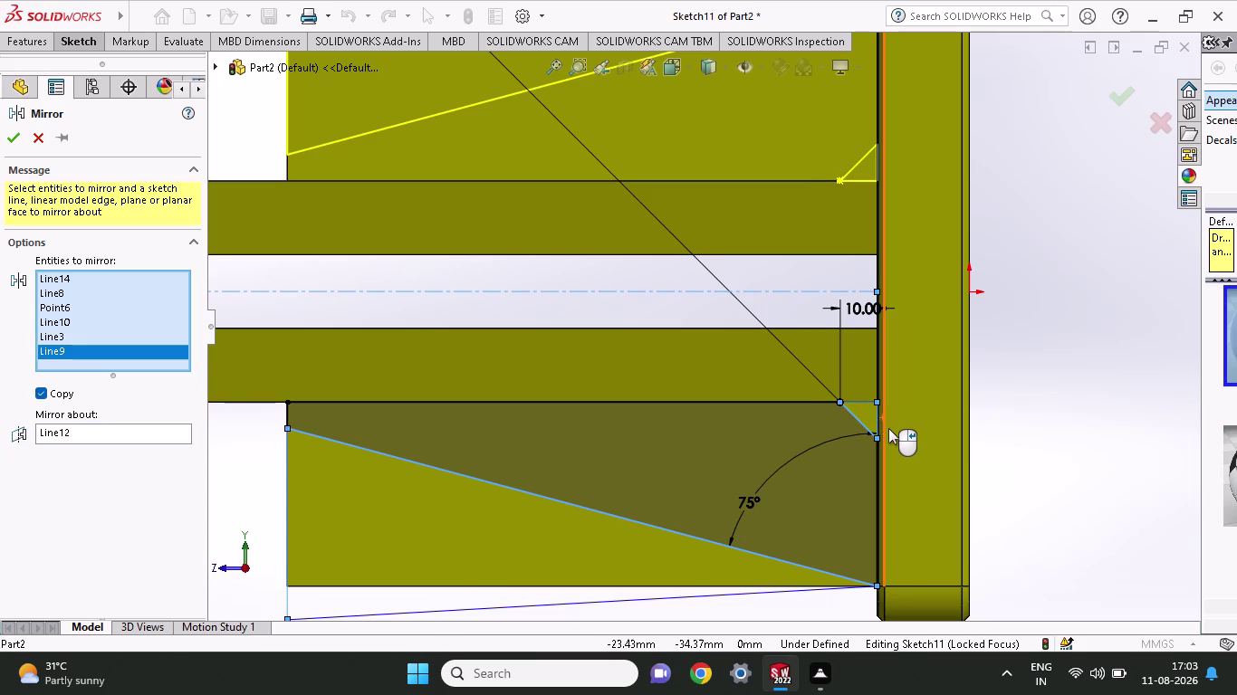
click(873, 418)
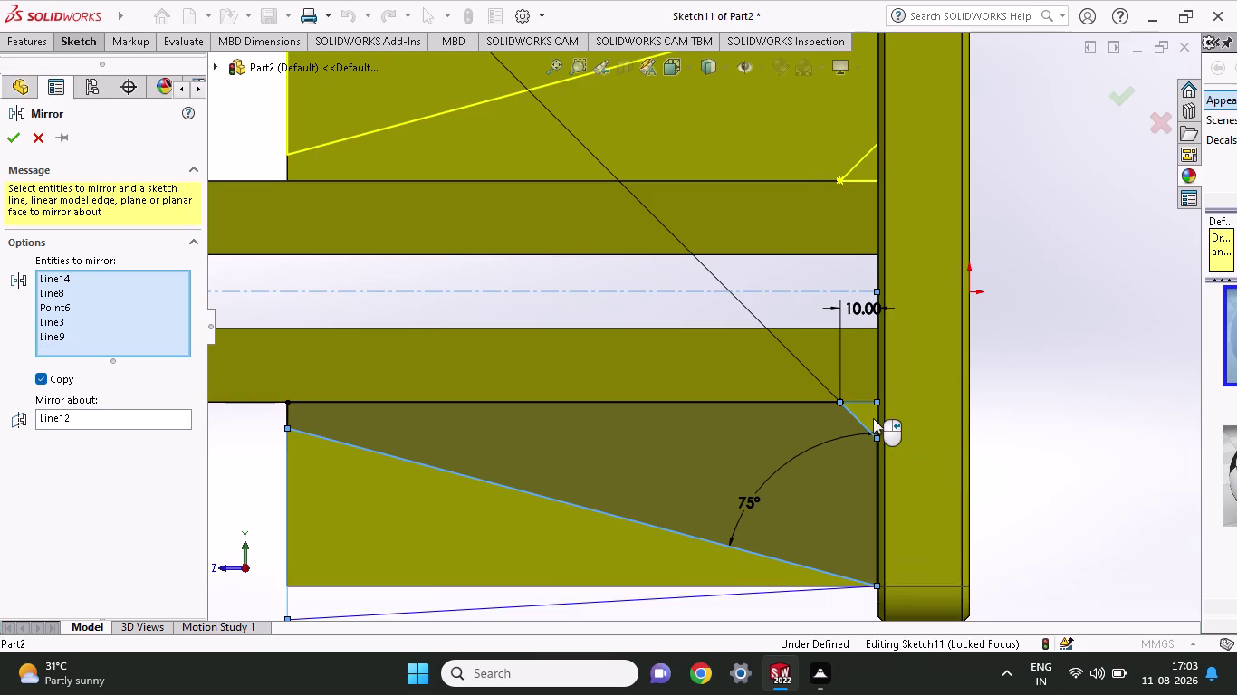
click(873, 418)
scroll(up, 3)
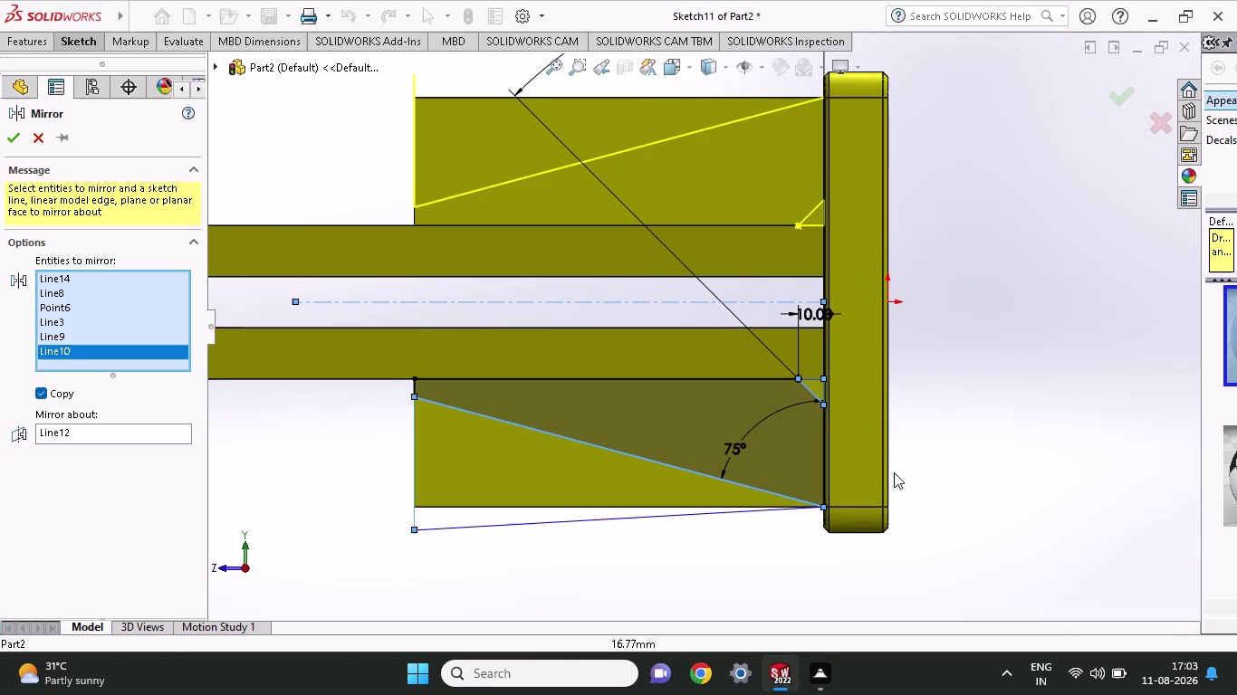
click(642, 379)
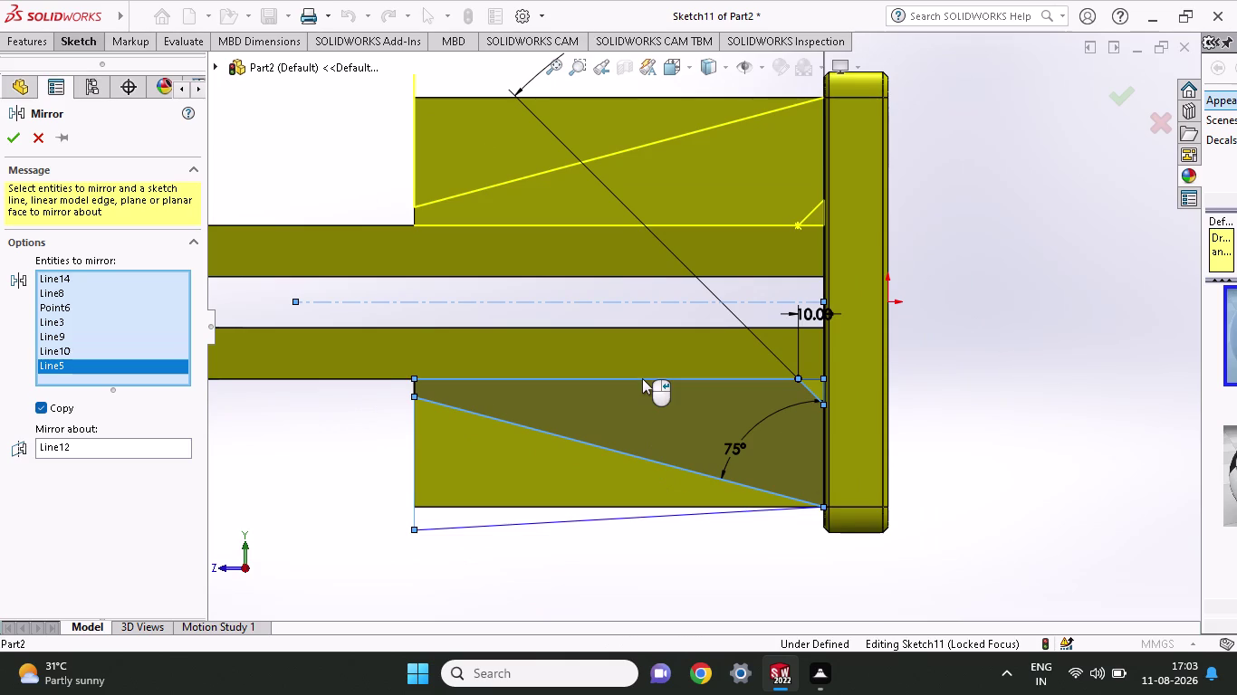
click(642, 378)
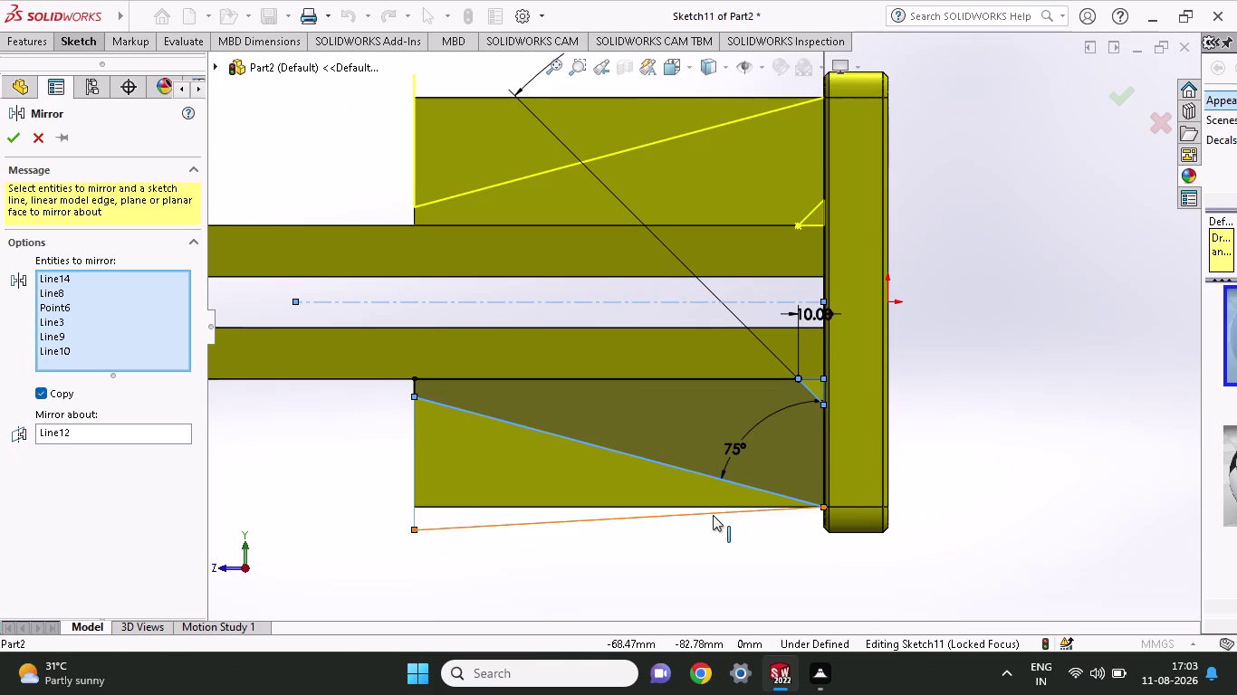
click(713, 515)
scroll(up, 3)
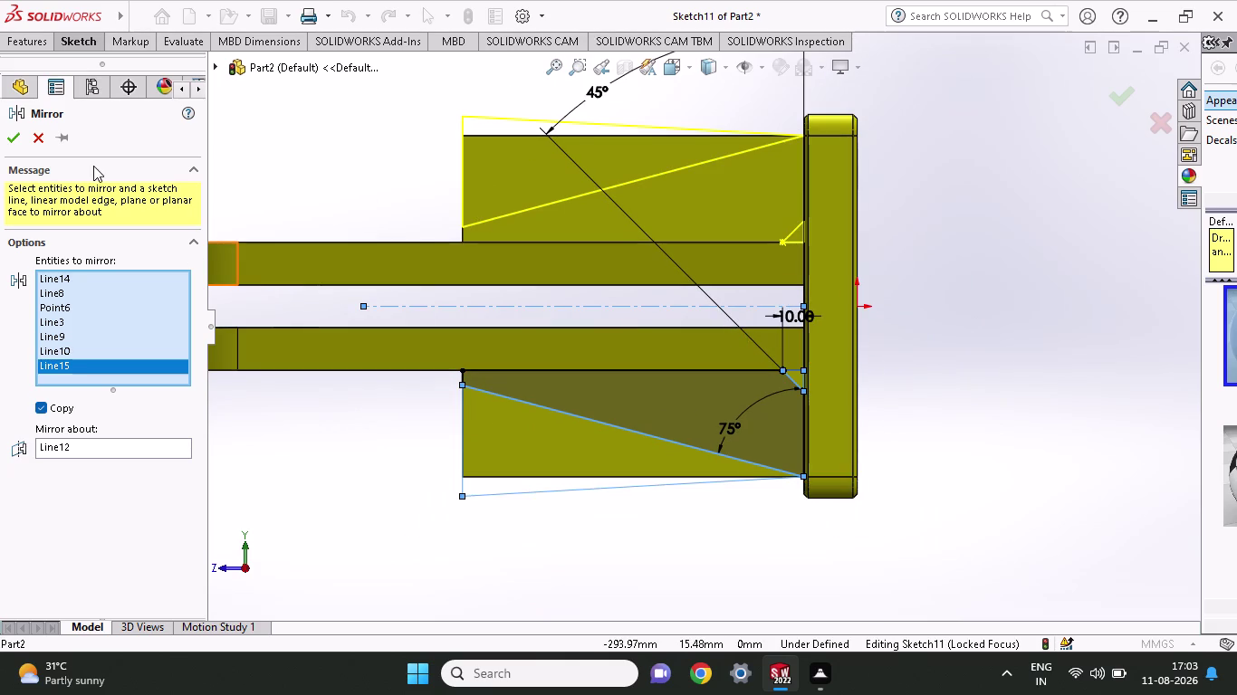
click(12, 134)
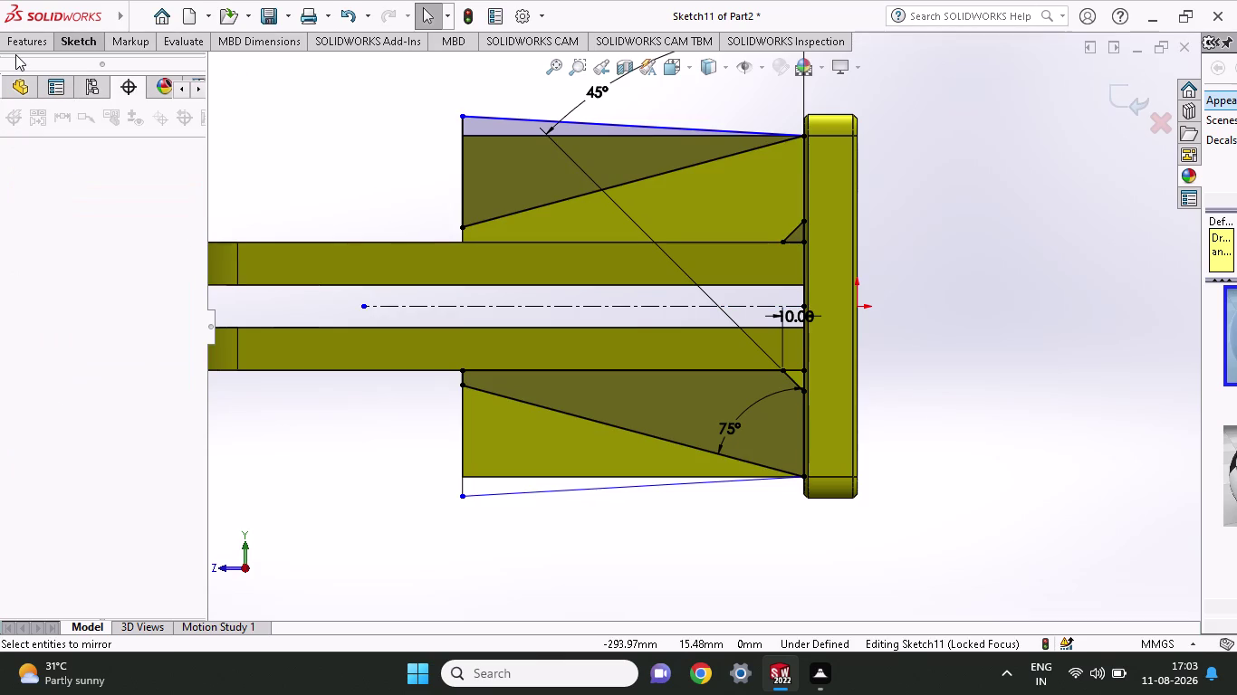
Start an Extruded Cut with the lower rib chamfer, strip and gusset regions selected.
click(16, 54)
click(16, 54)
click(35, 39)
click(250, 79)
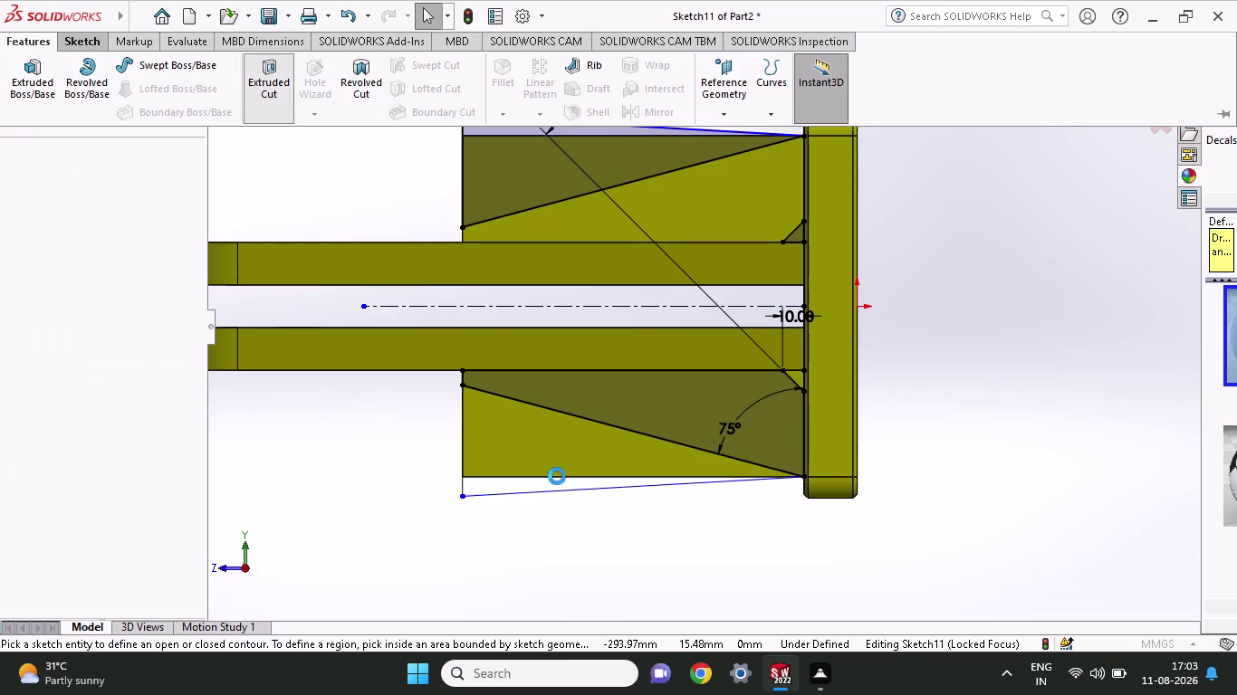
click(582, 466)
click(574, 480)
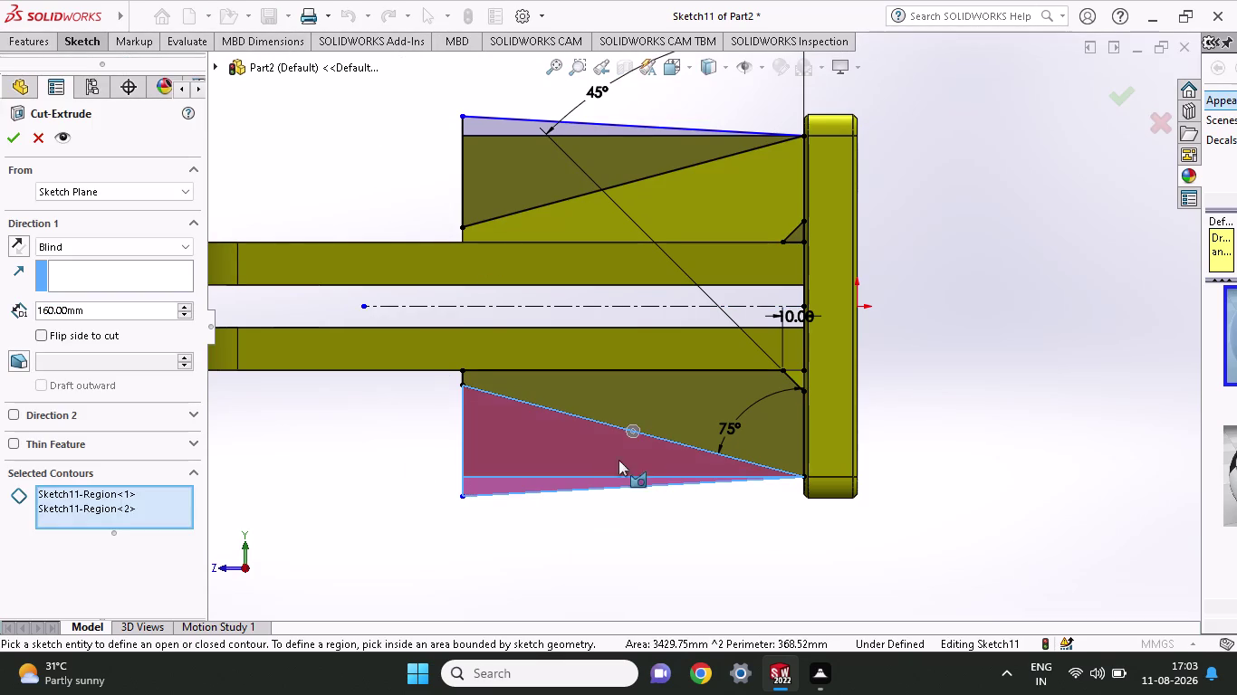
click(793, 373)
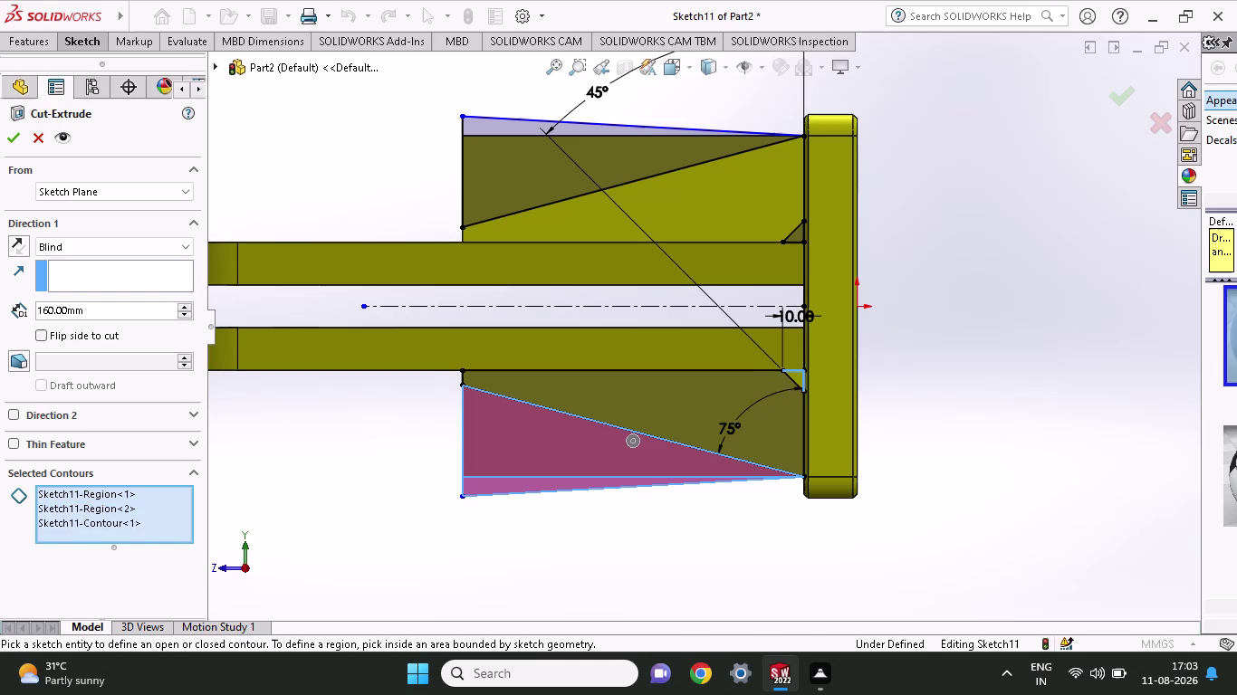
scroll(down, 3)
click(781, 379)
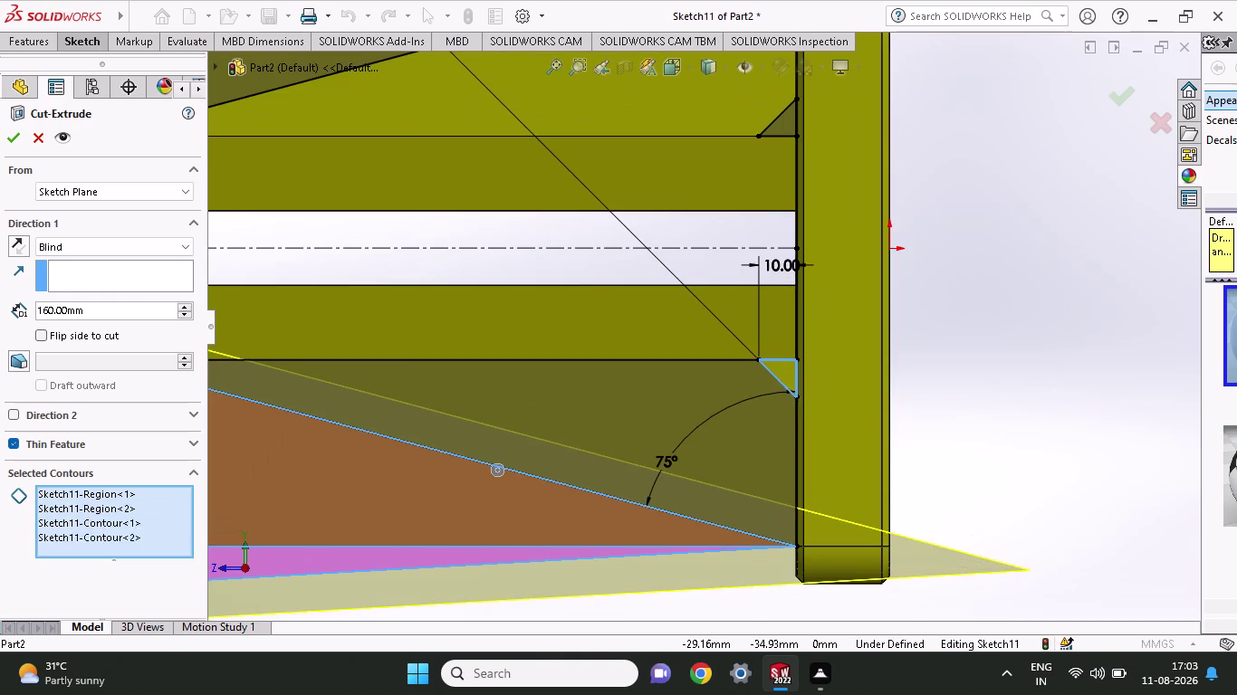
scroll(up, 3)
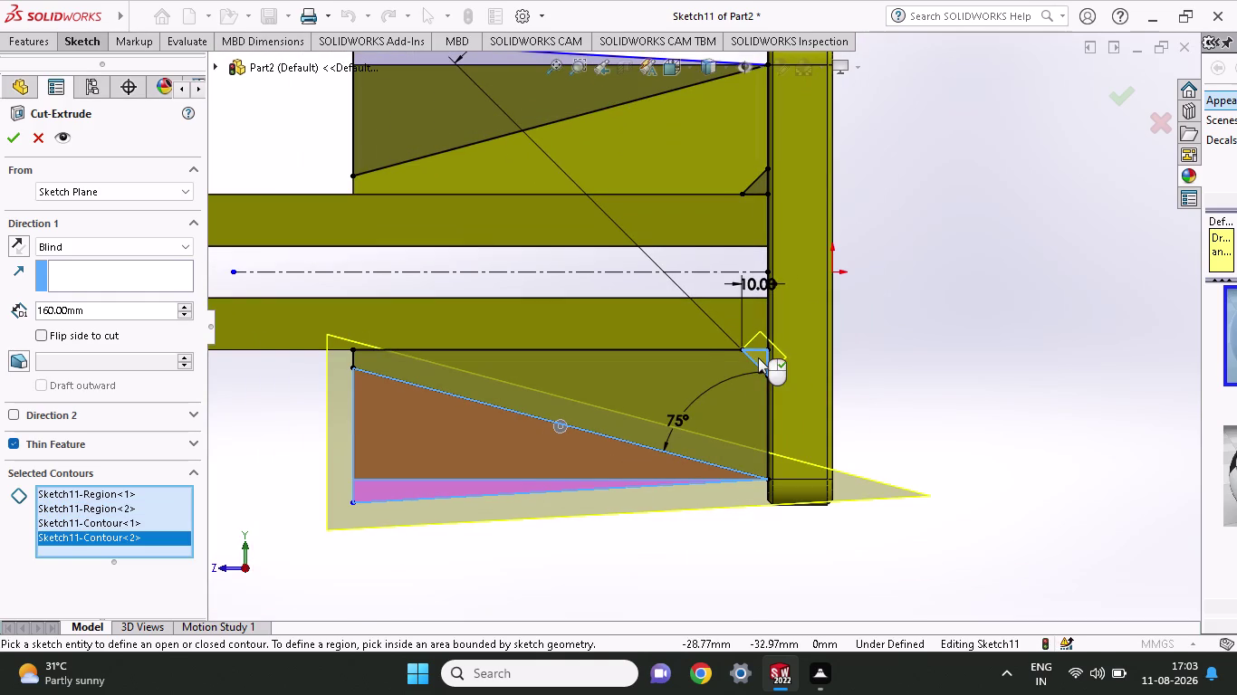
click(758, 357)
scroll(up, 3)
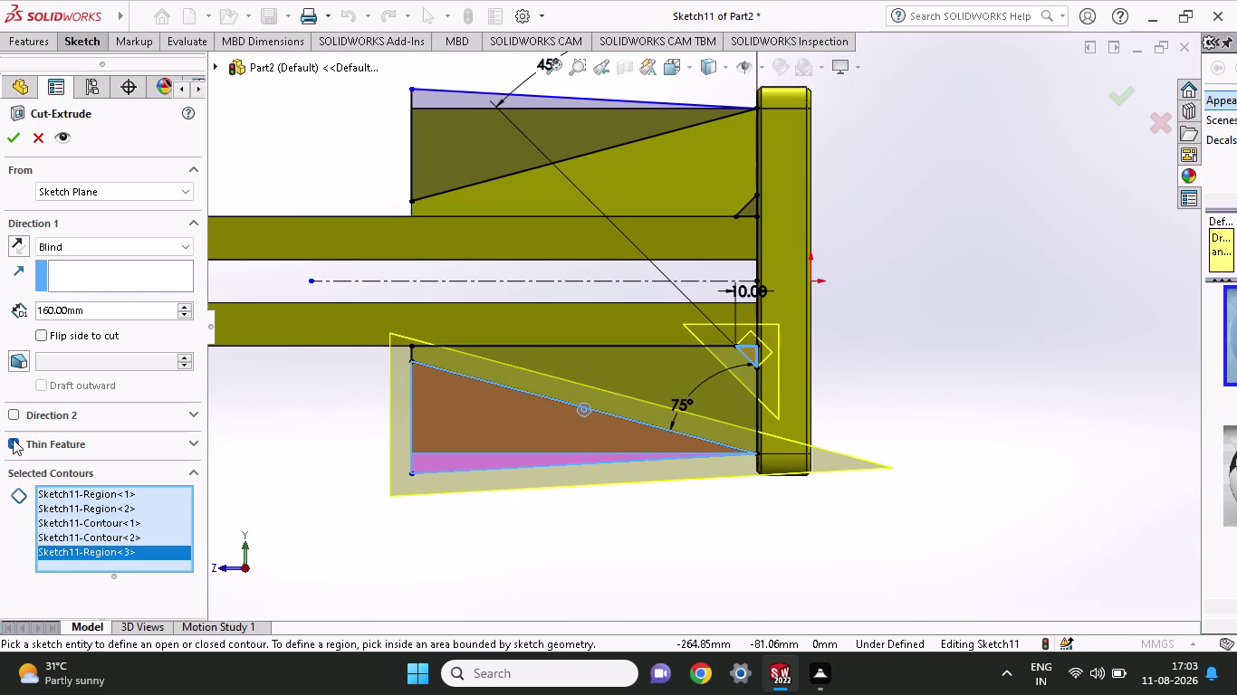
Turn off Thin Feature and add the upper gusset and upper rib chamfer regions.
click(15, 439)
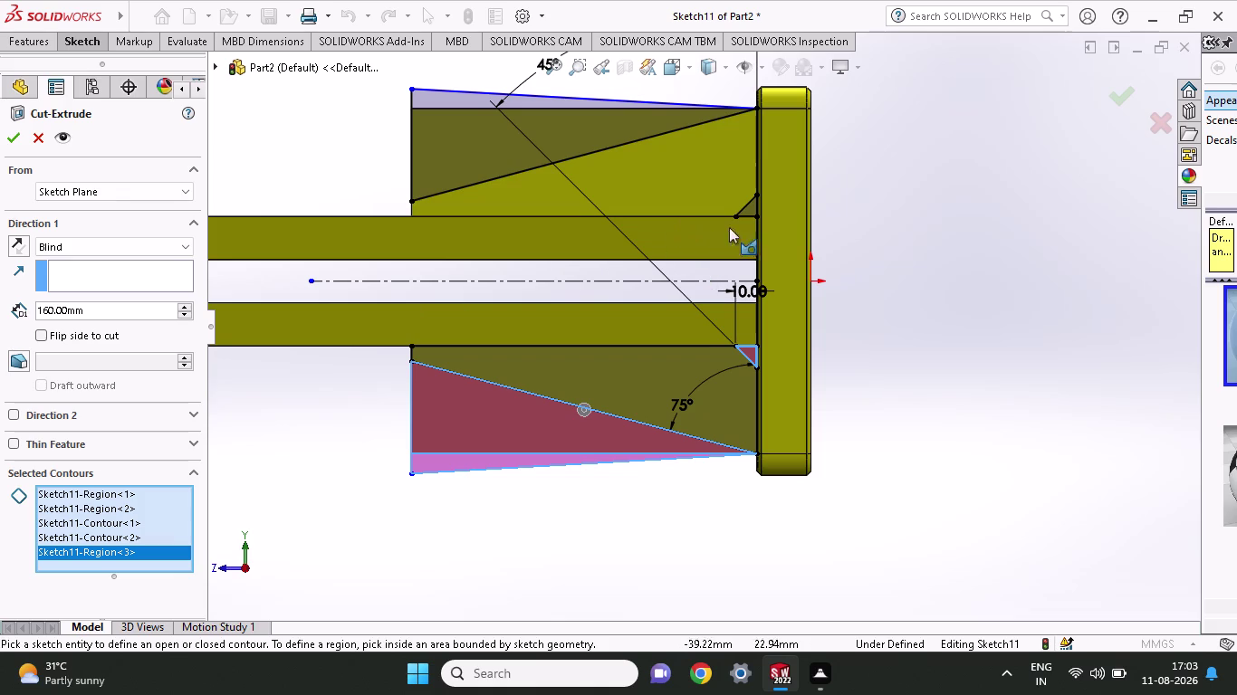
click(747, 206)
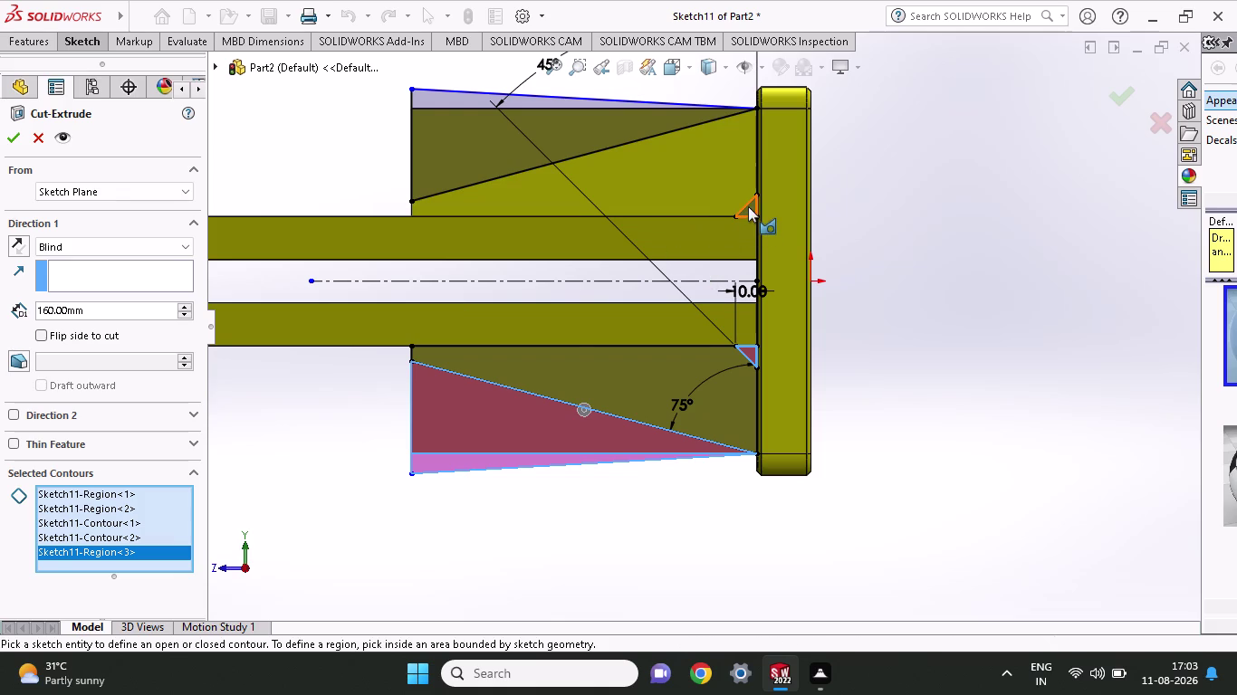
click(447, 118)
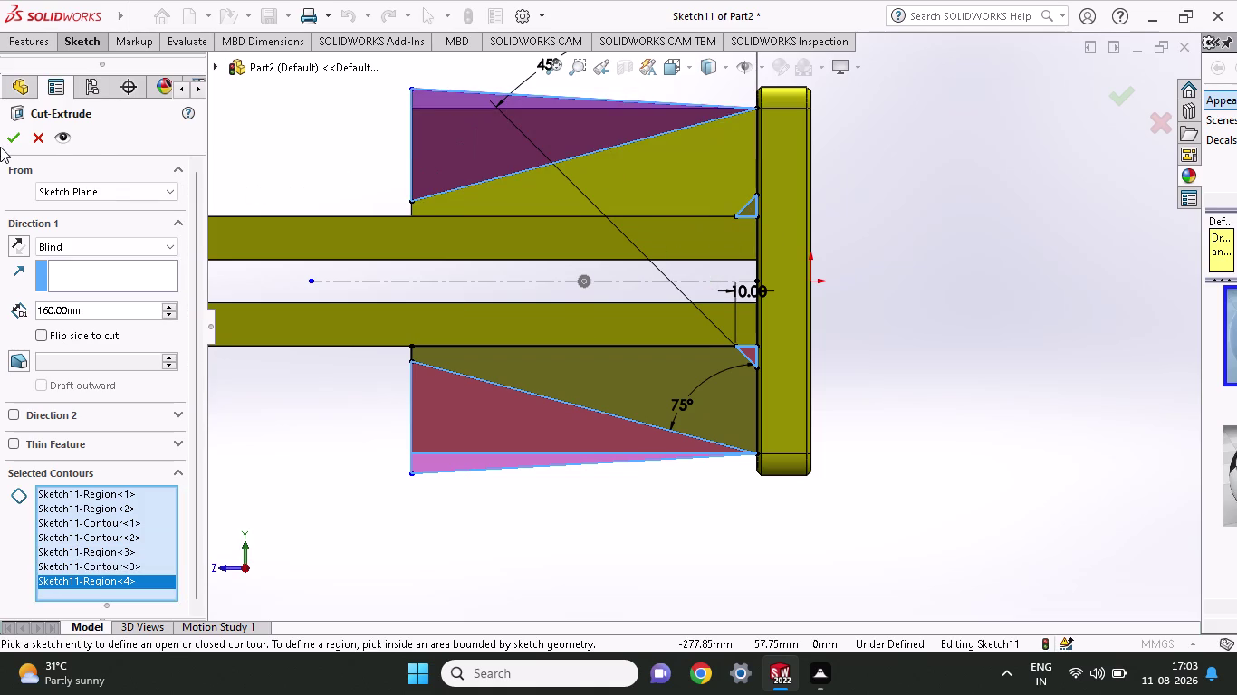
scroll(up, 3)
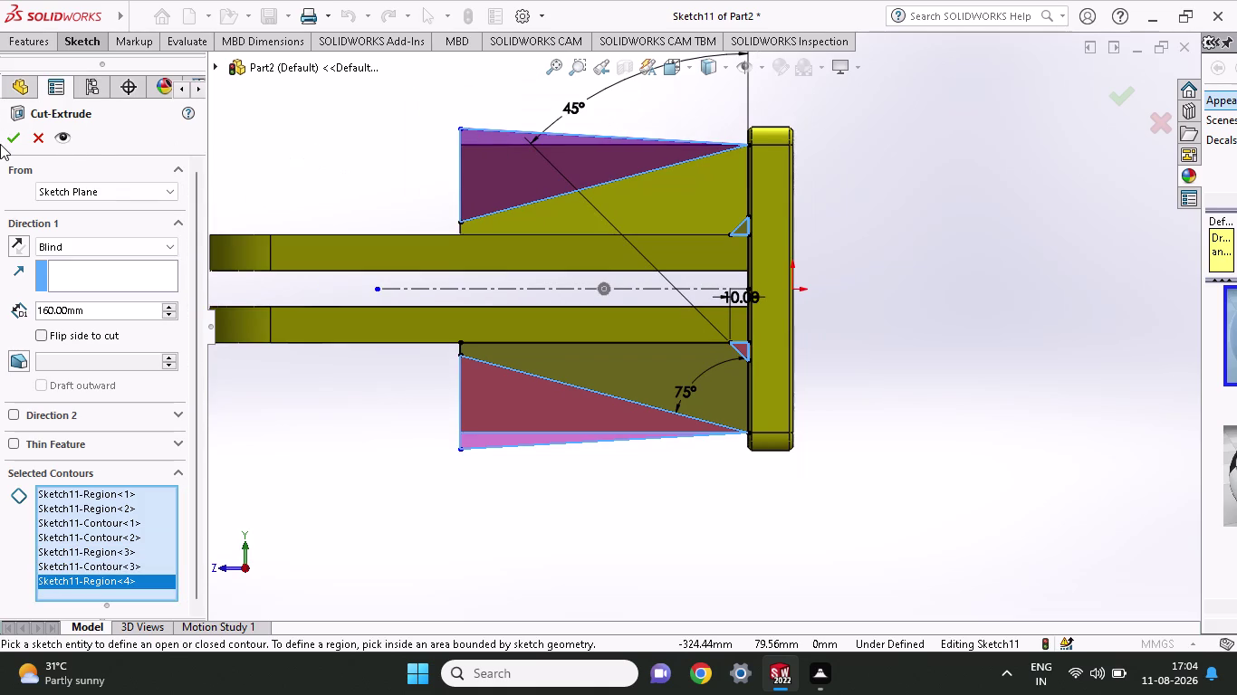
click(7, 144)
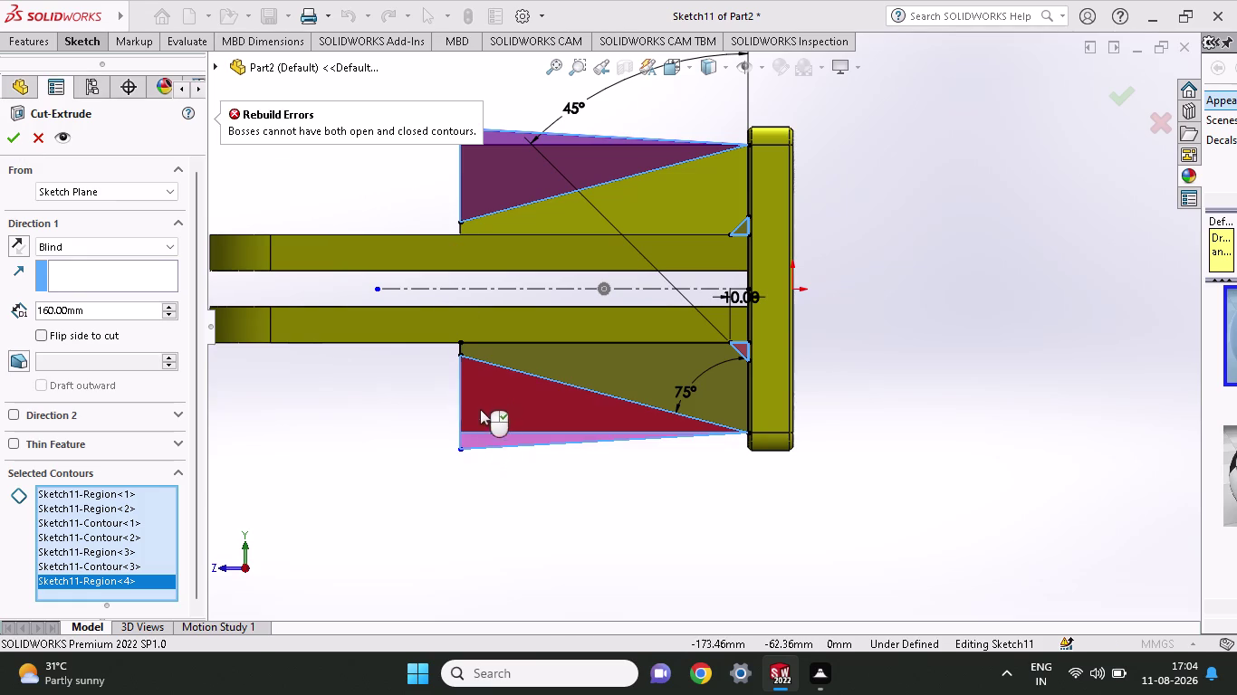
Try confirming the cut, read the open/closed contours rebuild error, and cancel.
key(Escape)
click(490, 437)
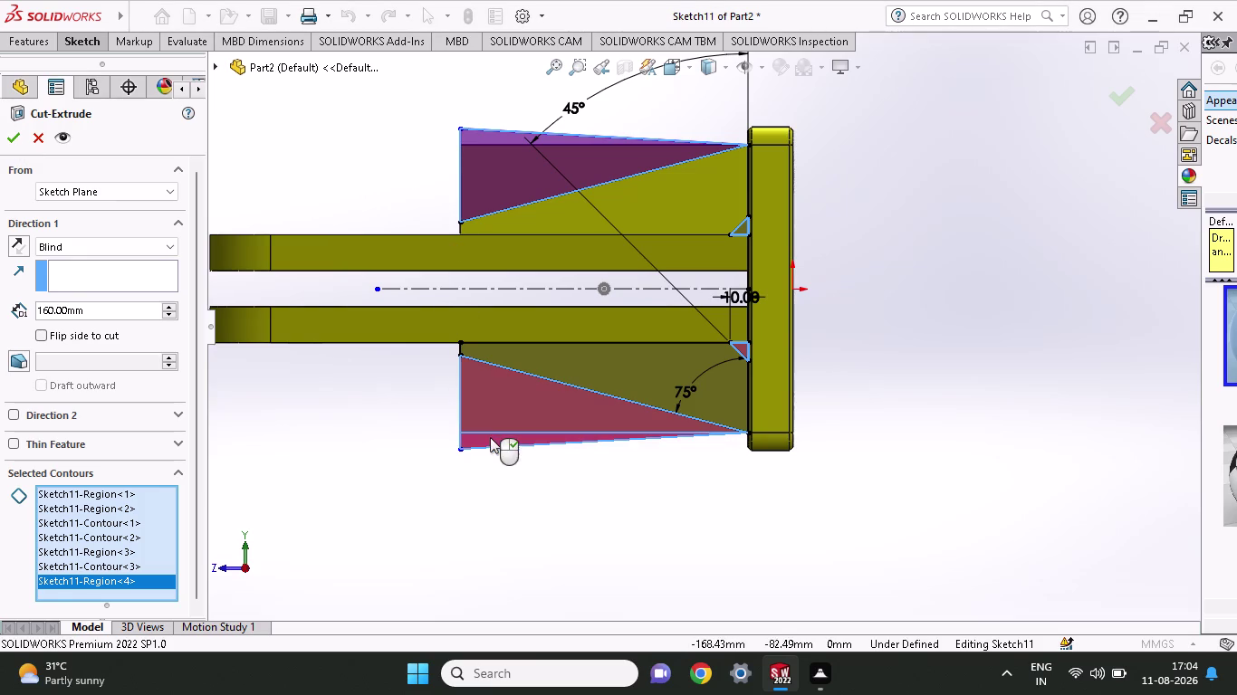
click(490, 437)
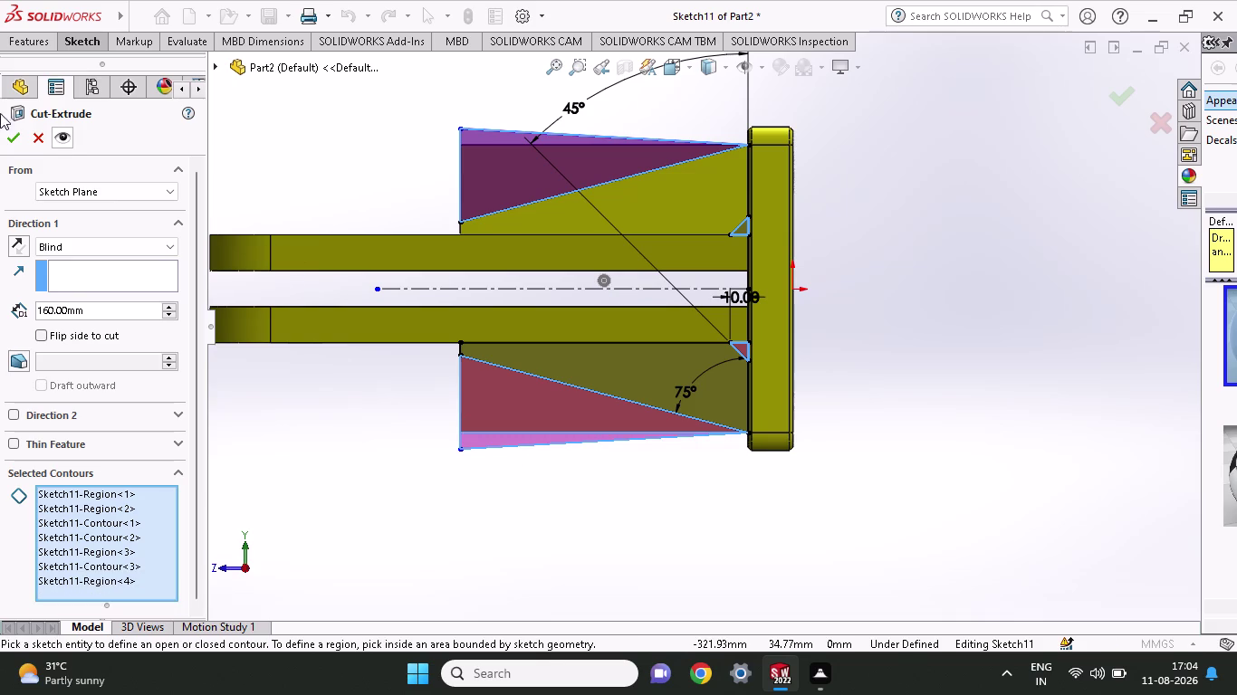
click(21, 136)
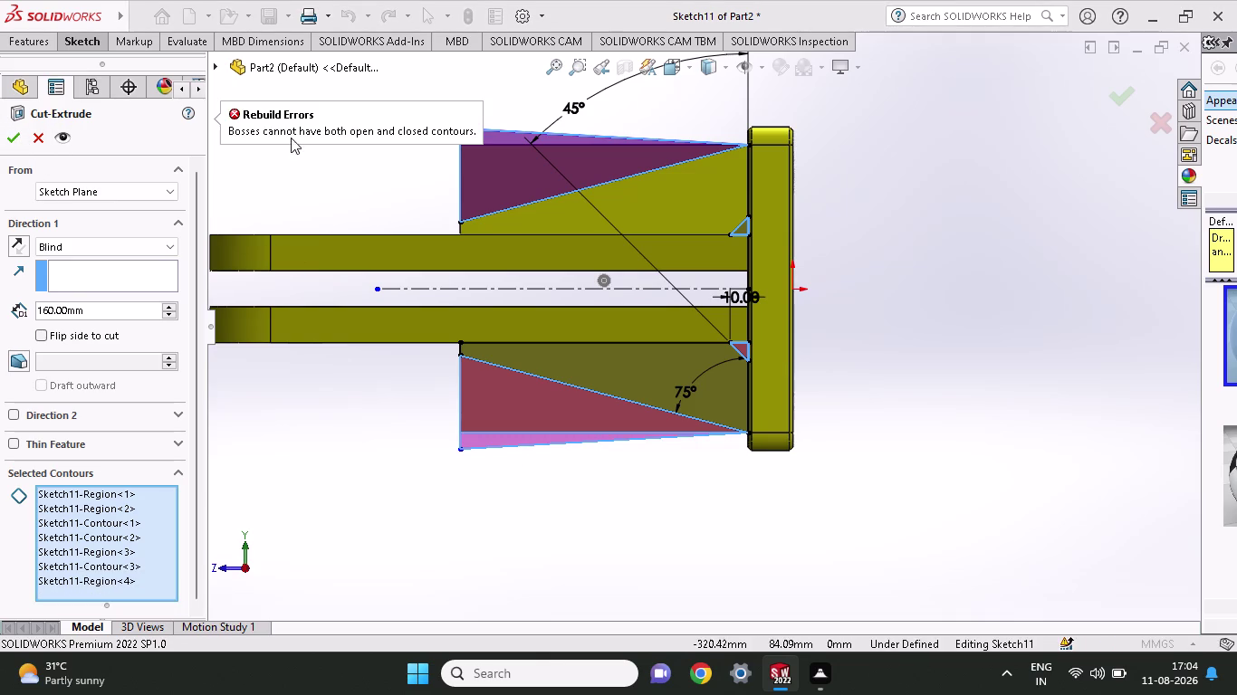
click(336, 165)
scroll(up, 3)
right_click(336, 166)
click(361, 186)
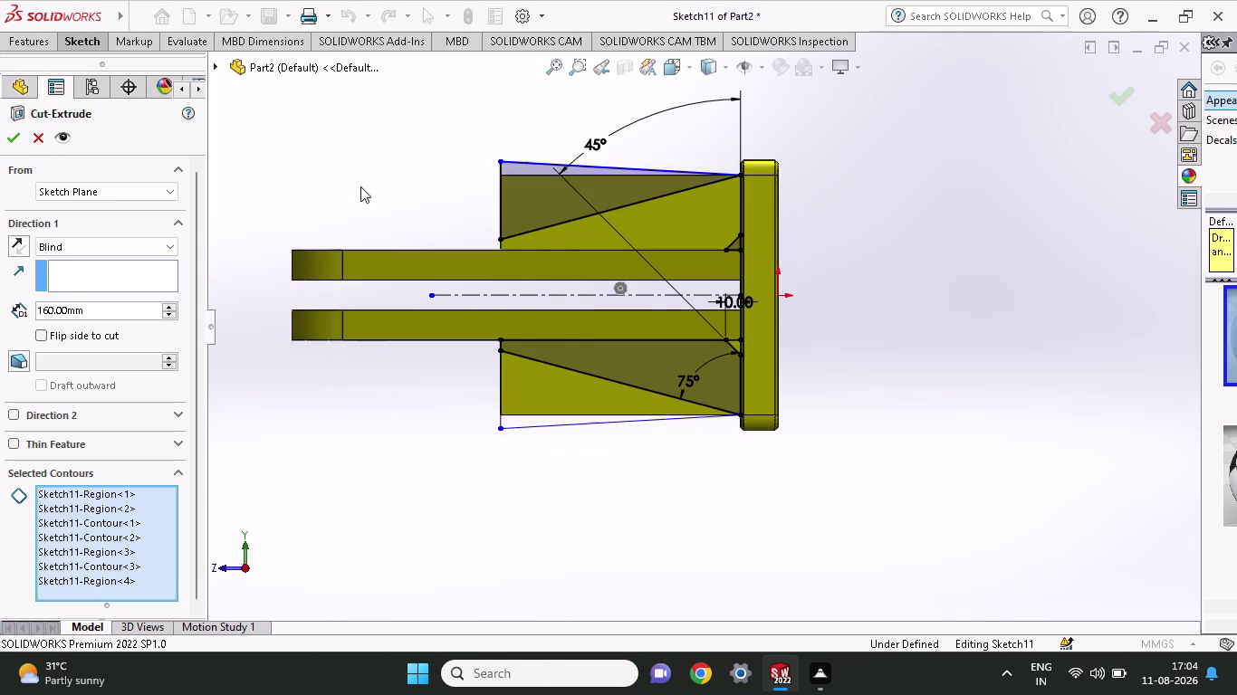
click(30, 38)
Cancel the failed cut and the accidental boss extrusion.
click(39, 67)
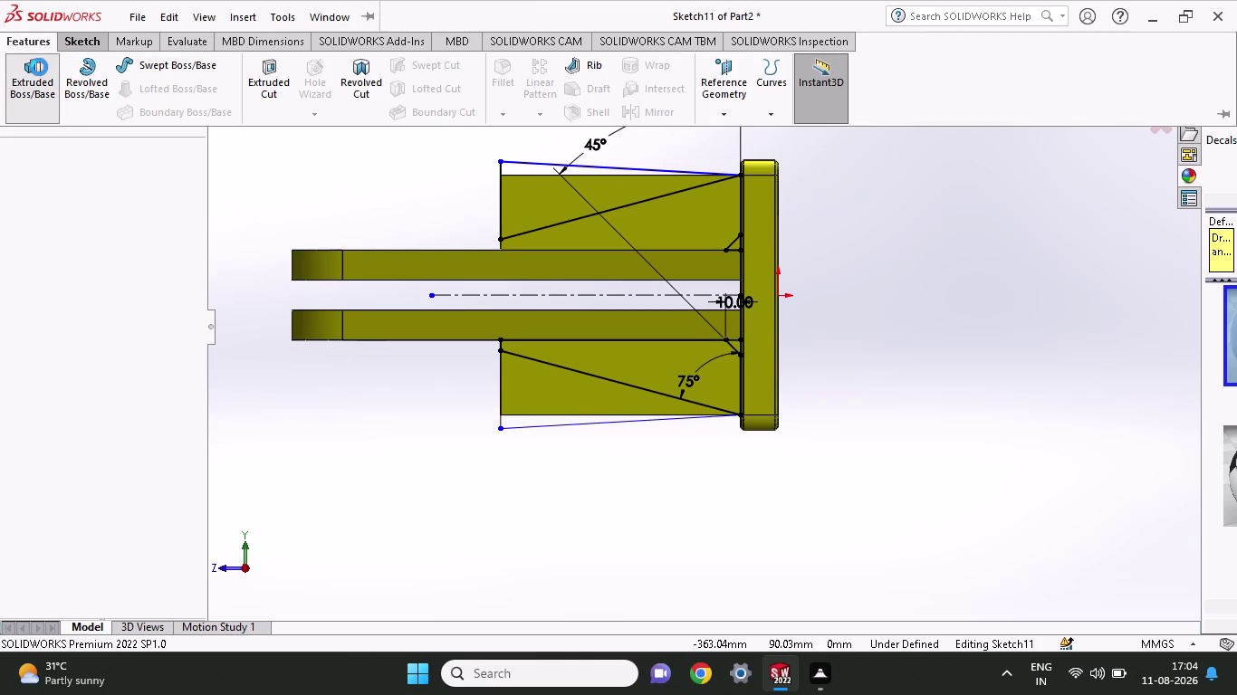
click(32, 138)
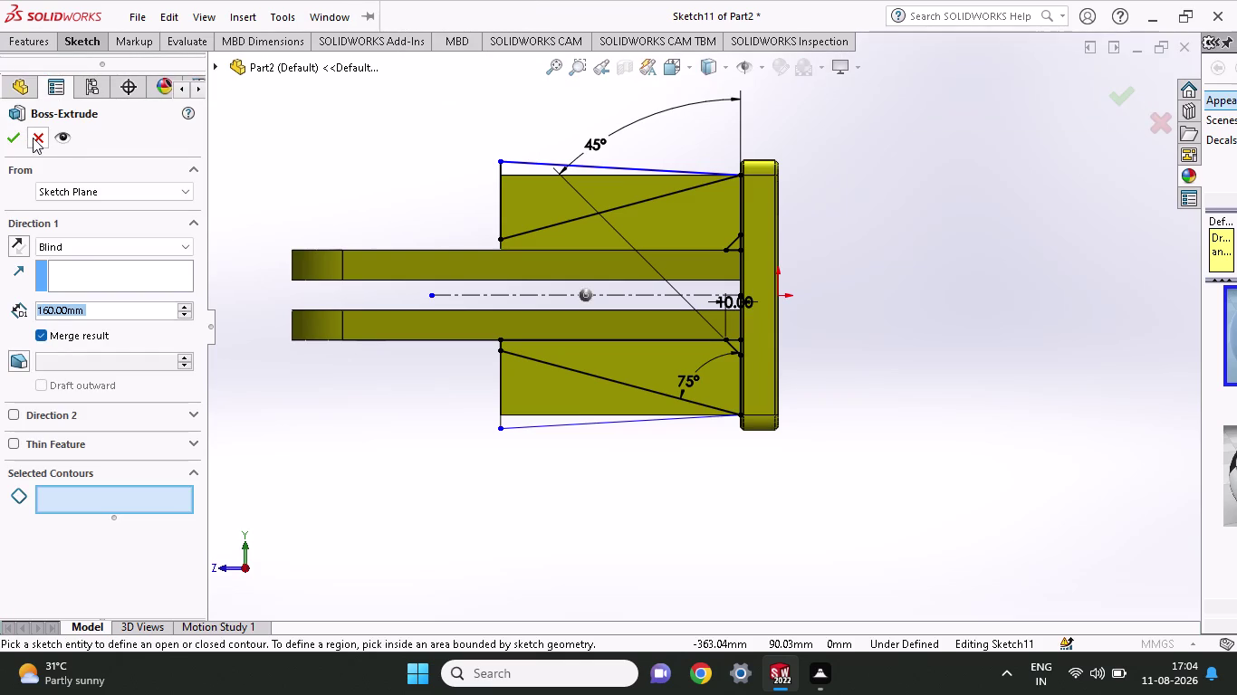
click(20, 31)
click(22, 39)
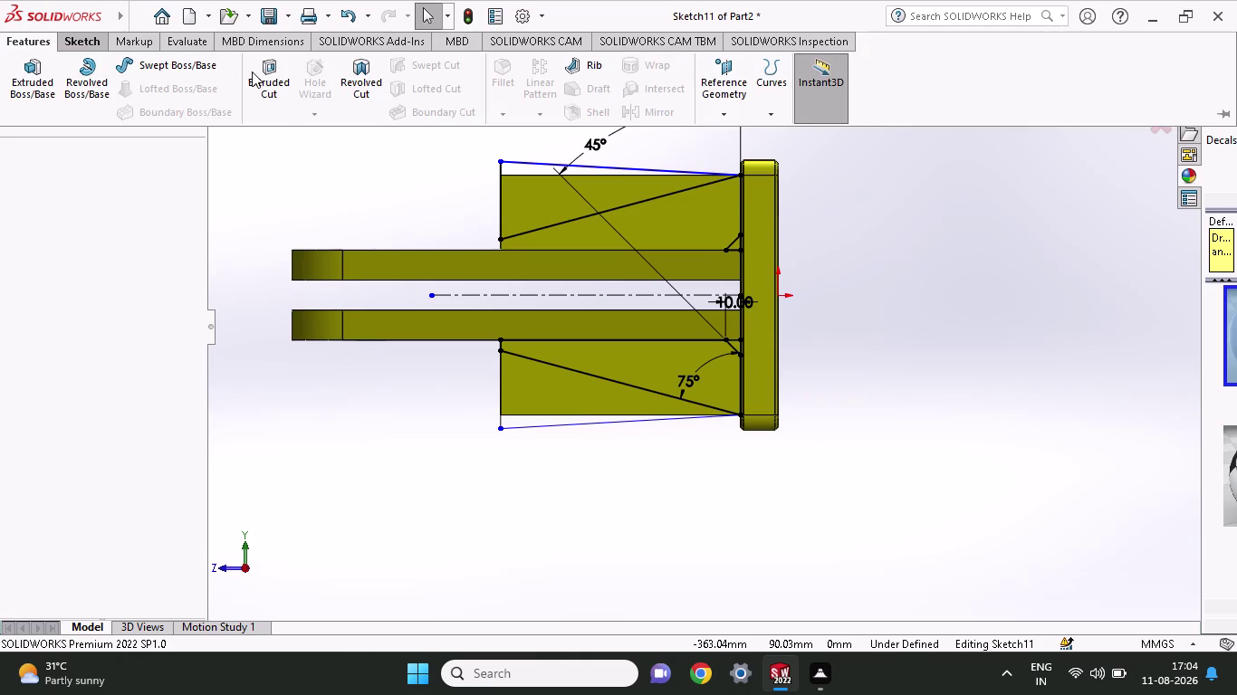
Cut-extrude the upper rib chamfer region and the small upper gusset triangle.
click(252, 72)
click(559, 202)
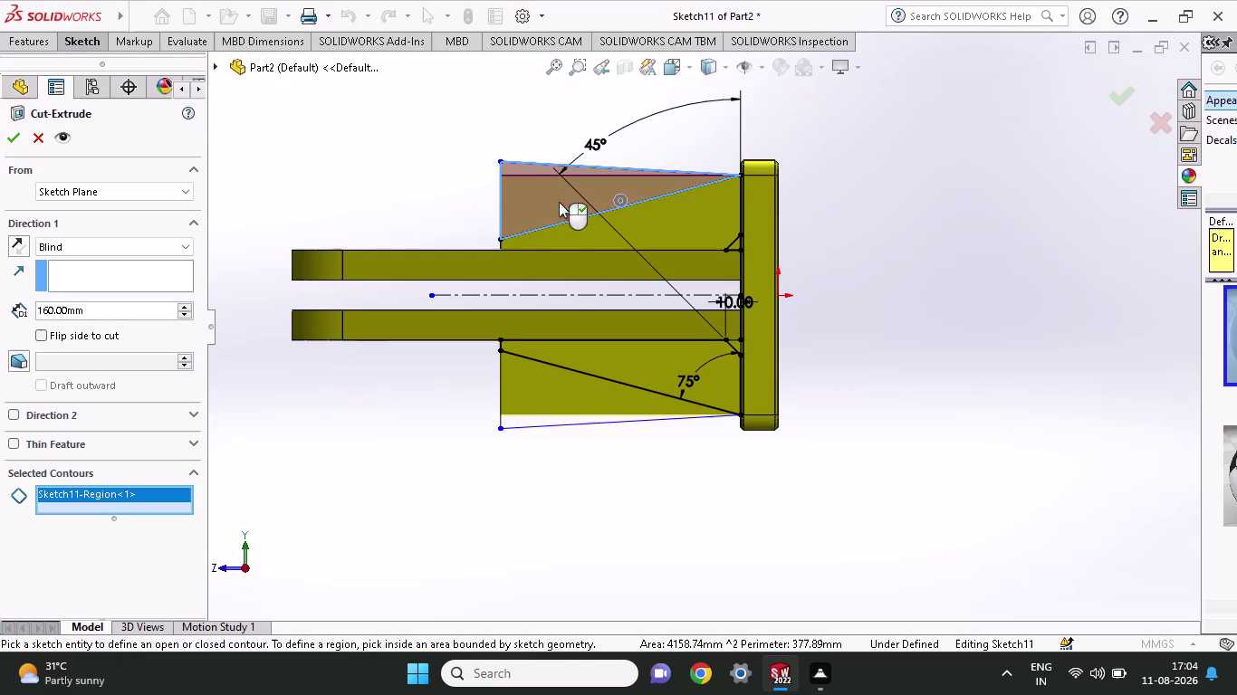
click(736, 243)
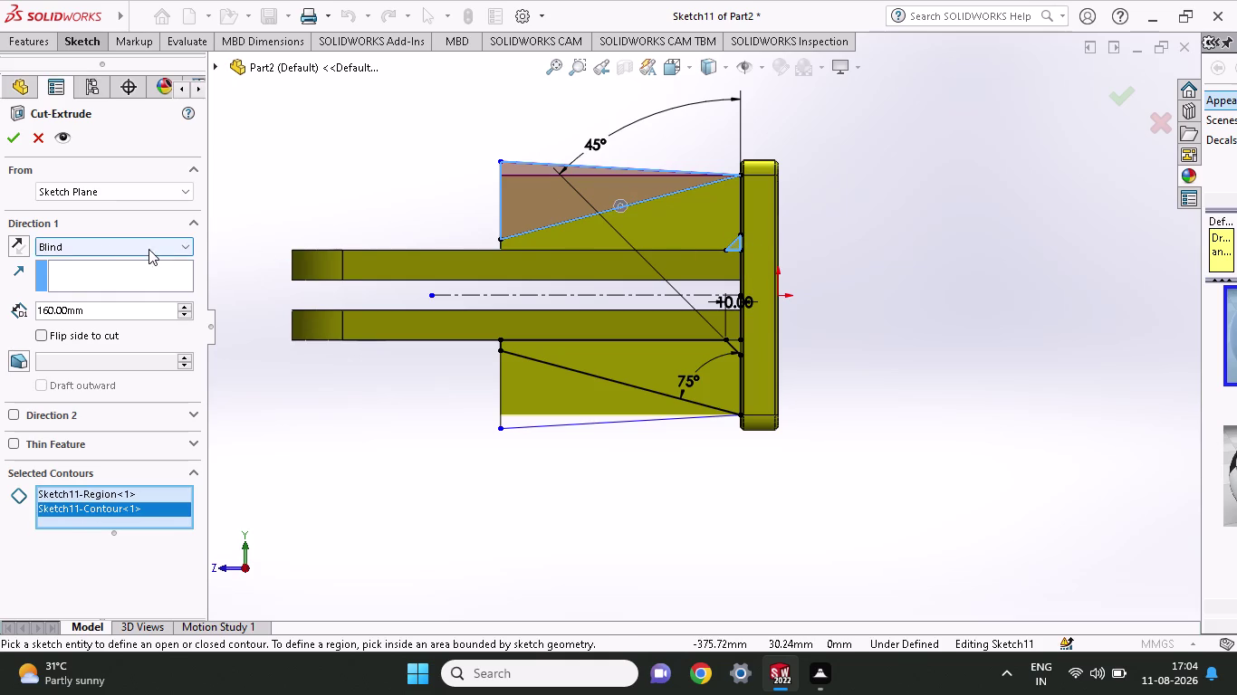
click(13, 132)
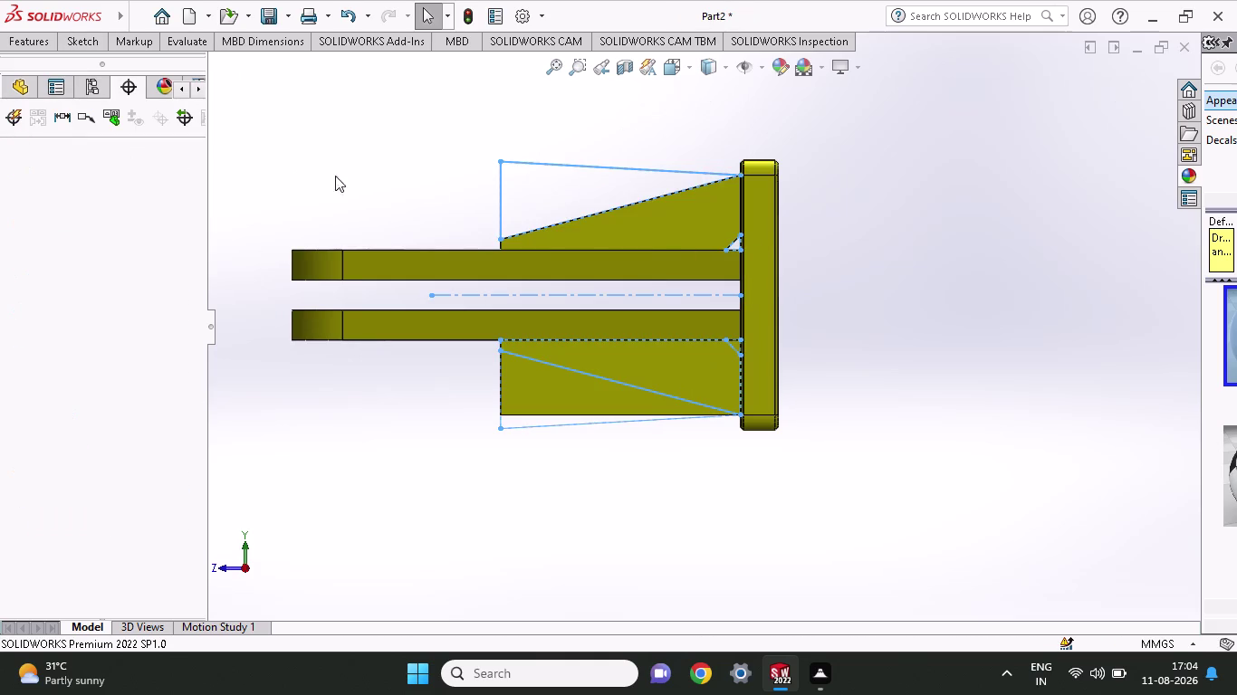
Orbit the bracket and bring the rib sketch face-on.
scroll(down, 3)
middle_drag(819, 210, 837, 171)
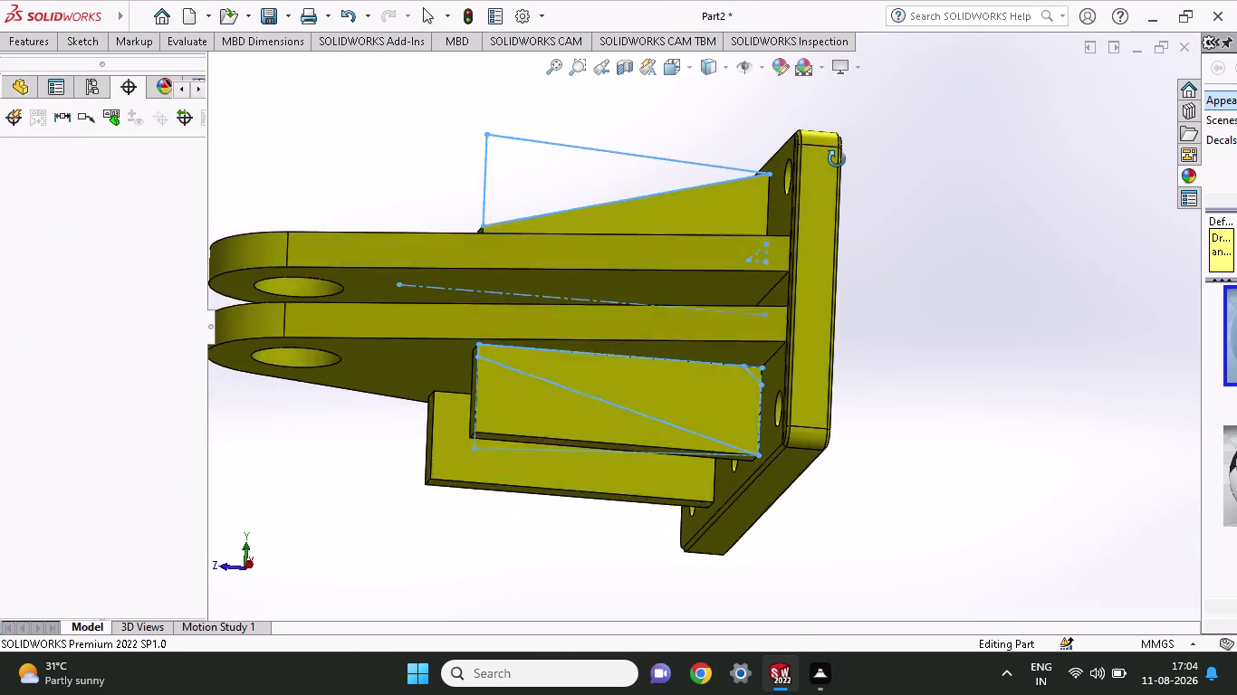
middle_drag(837, 171, 826, 197)
key(ctrl+z)
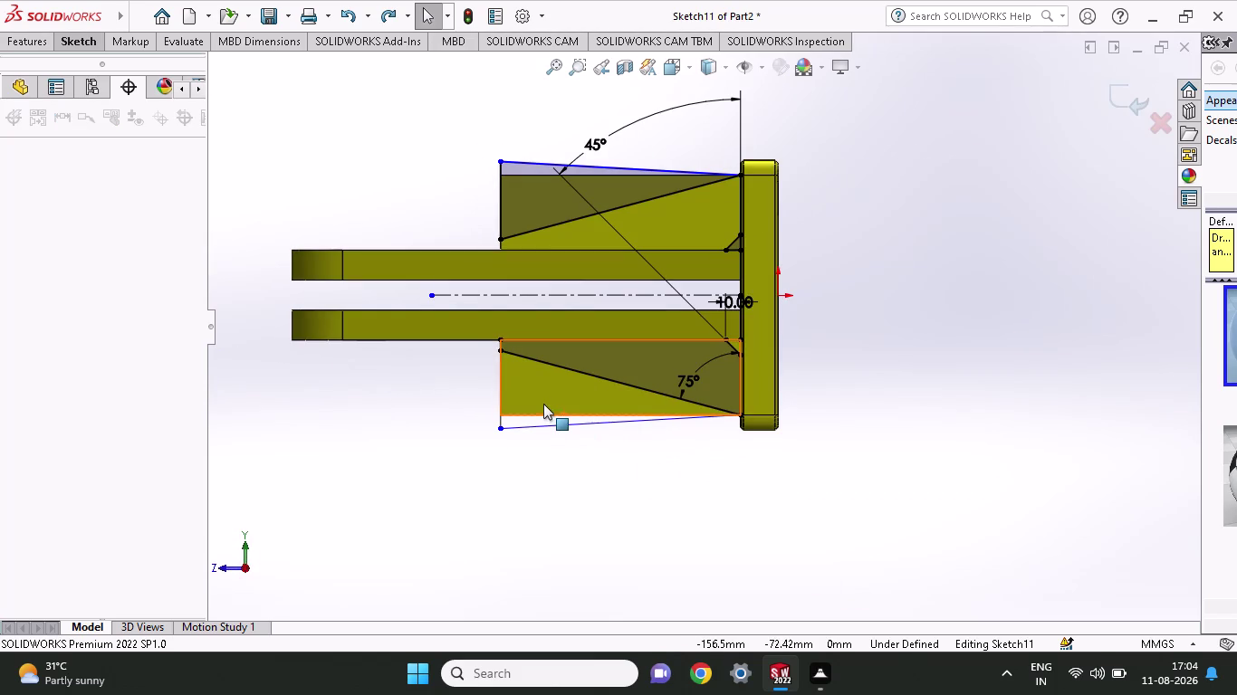
Select the slanted line beneath the lower rib and try to delete it.
click(543, 408)
click(542, 416)
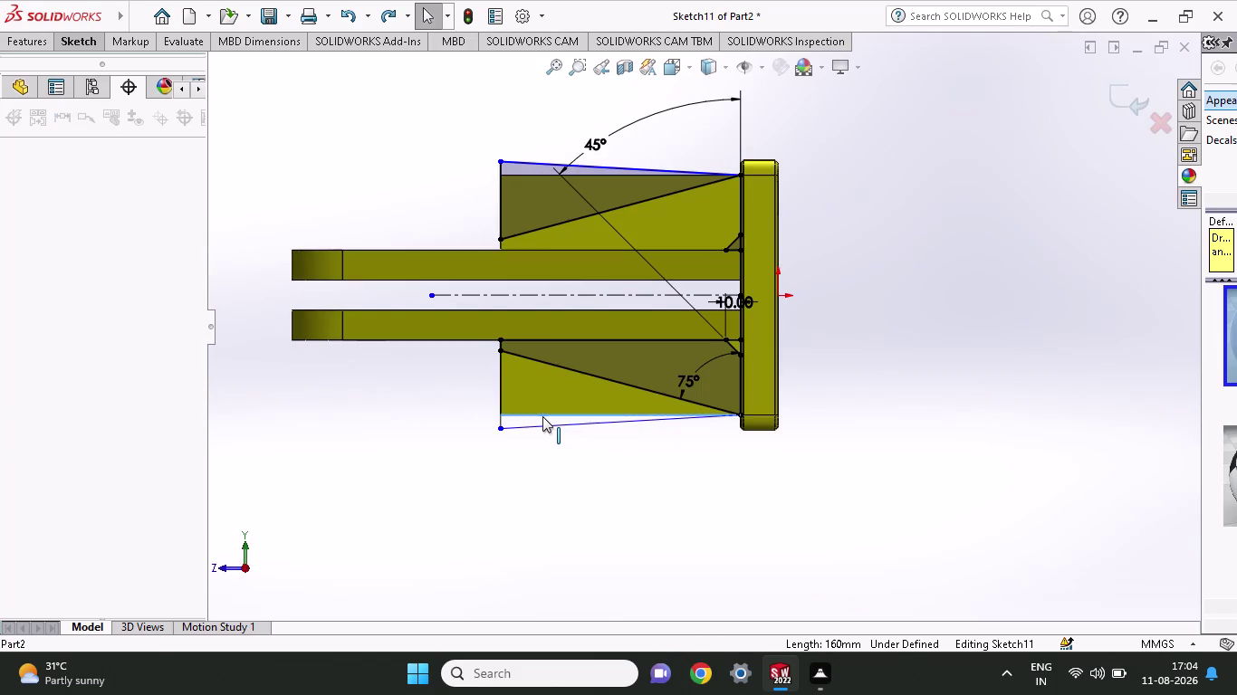
right_click(542, 417)
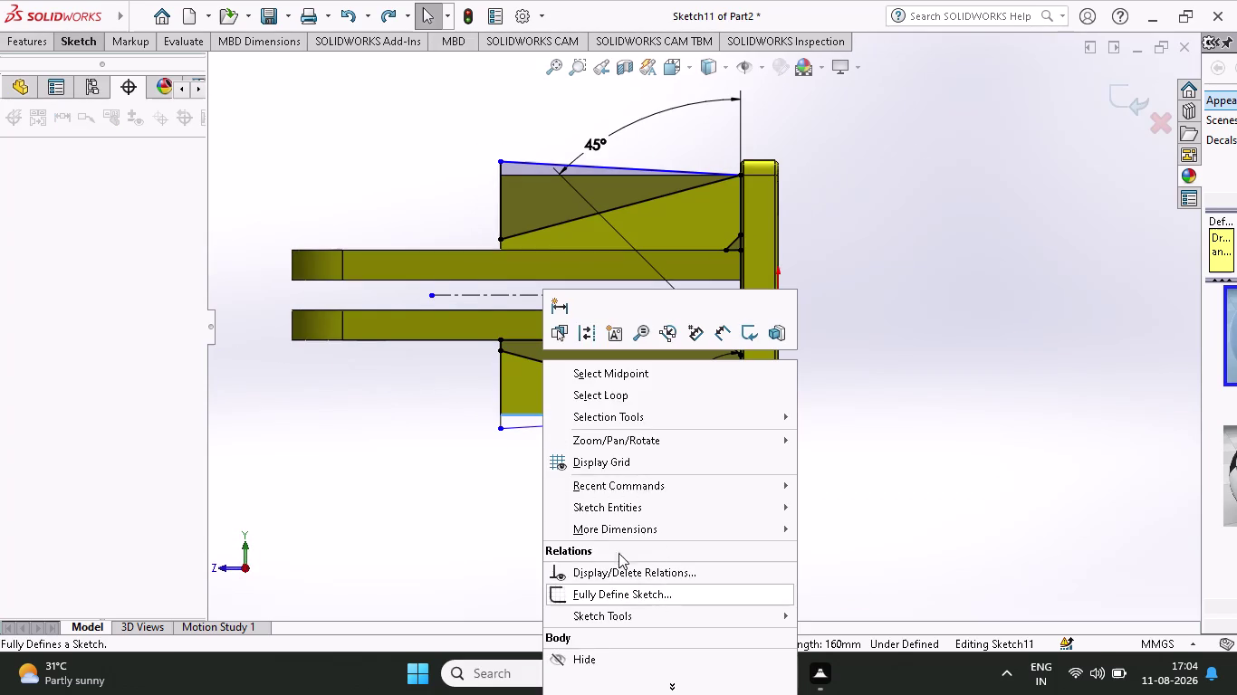
click(942, 489)
click(546, 414)
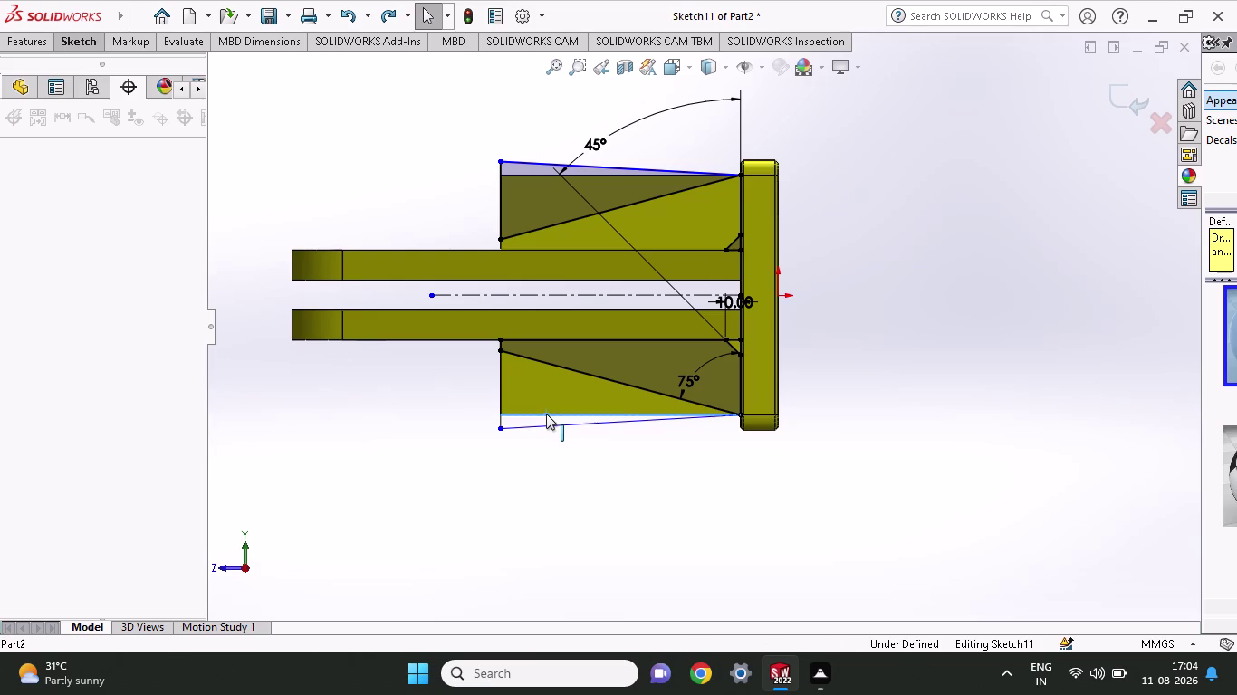
key(Delete)
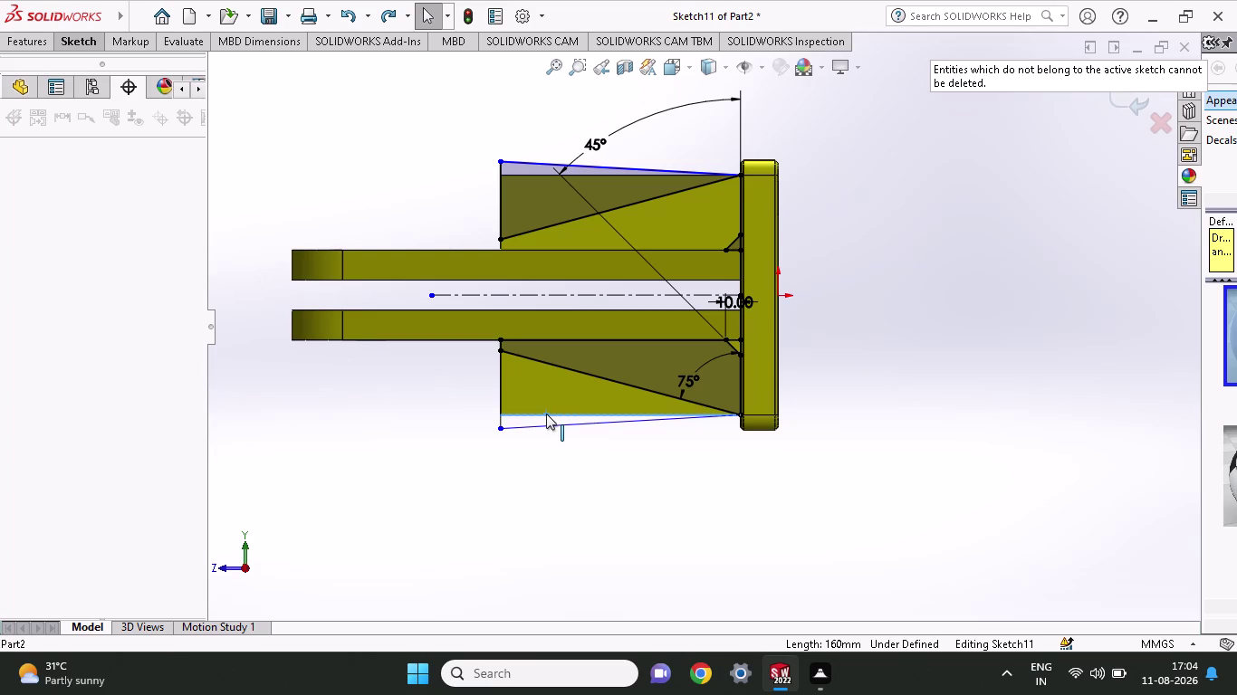
Reselect the lower rib's bottom edge and region, then cancel an accidental Extruded Cut.
scroll(down, 3)
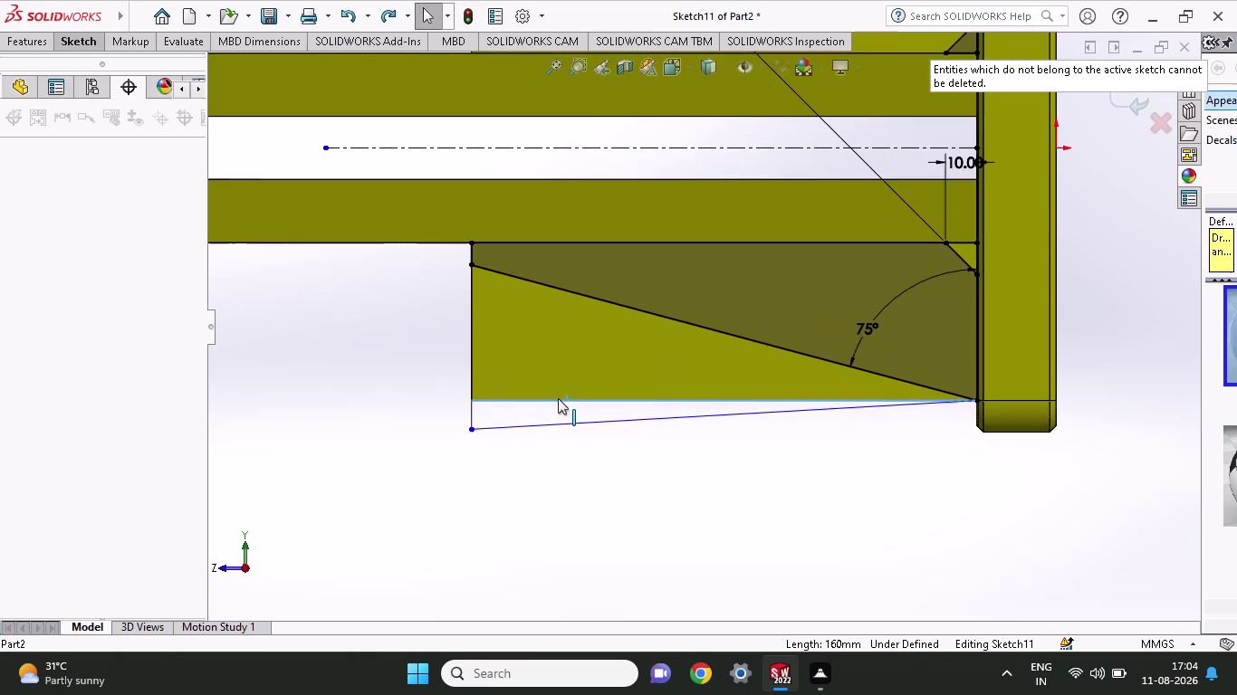
click(558, 401)
click(558, 401)
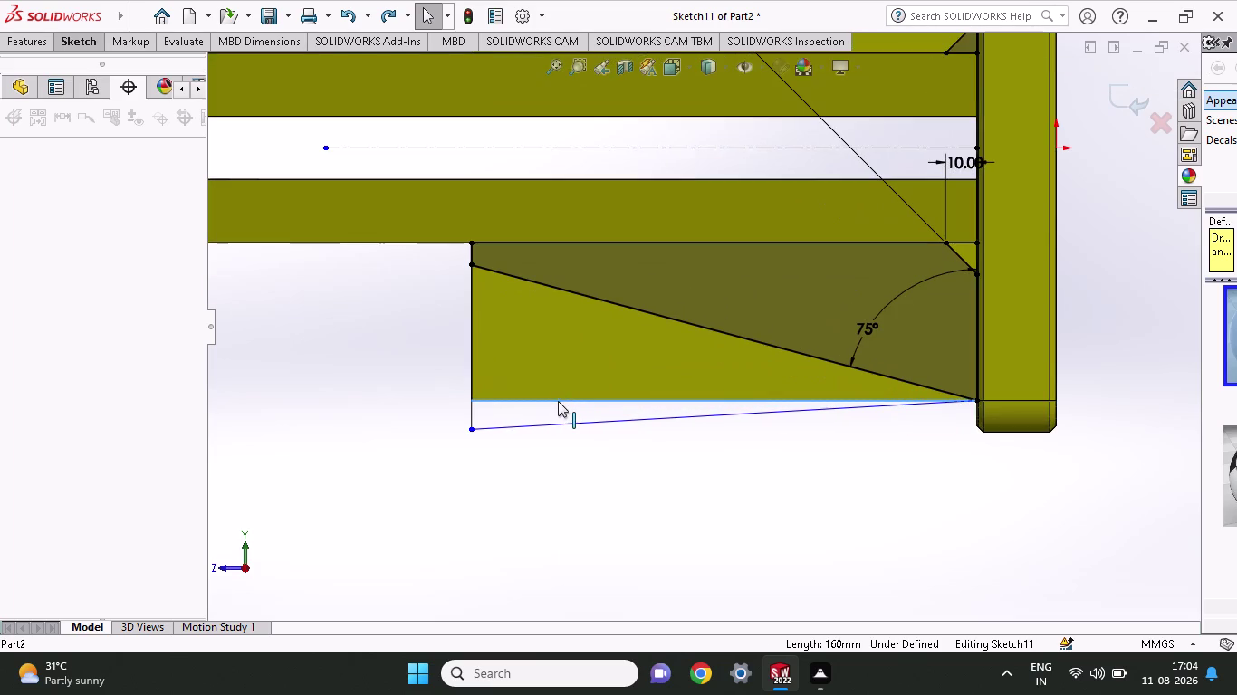
right_click(558, 401)
scroll(down, 3)
click(543, 513)
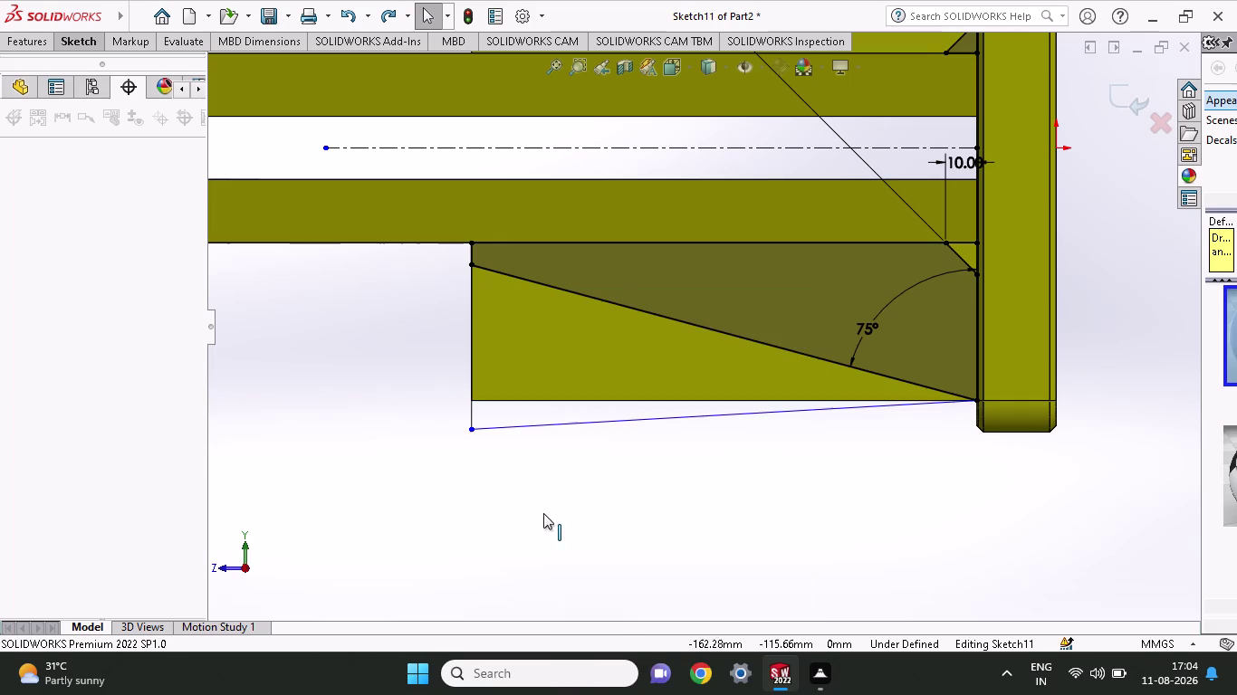
click(613, 398)
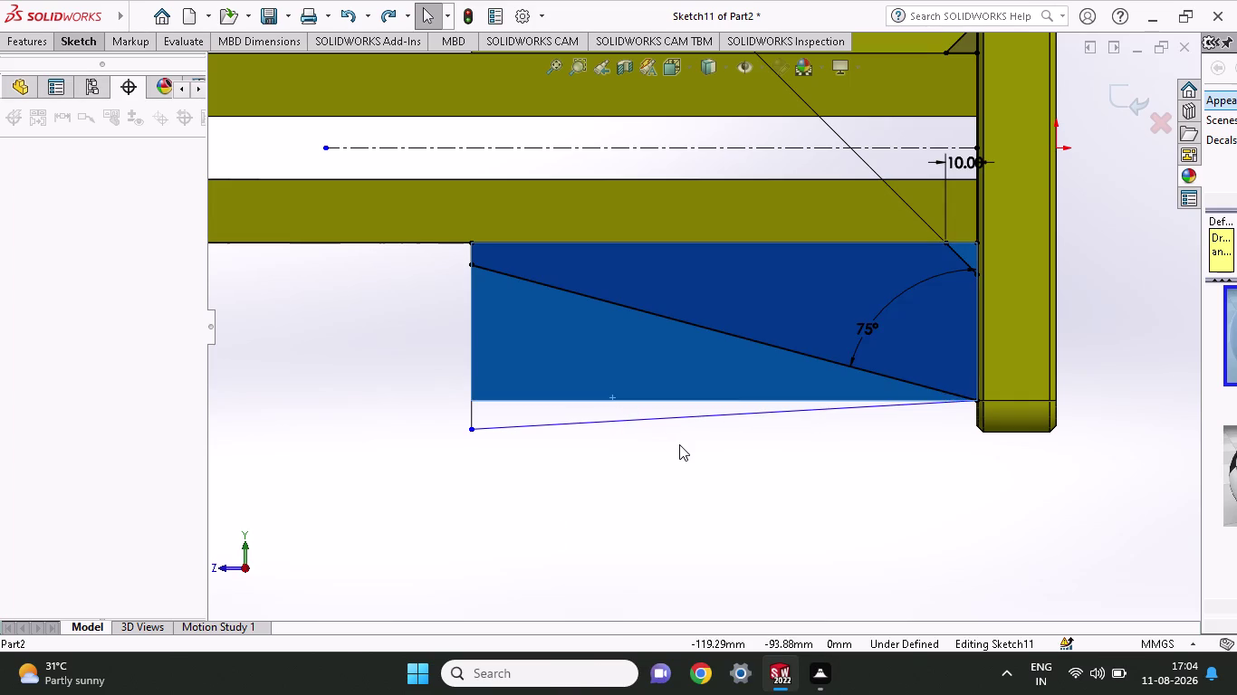
click(679, 445)
scroll(up, 3)
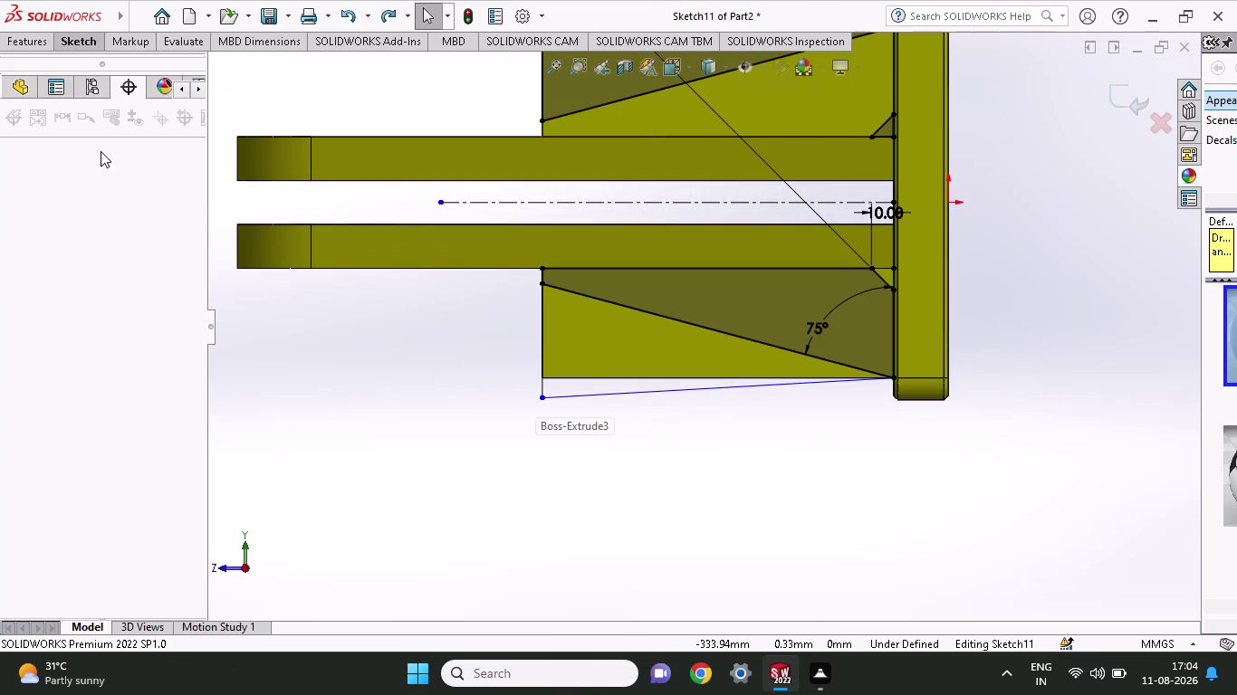
click(26, 31)
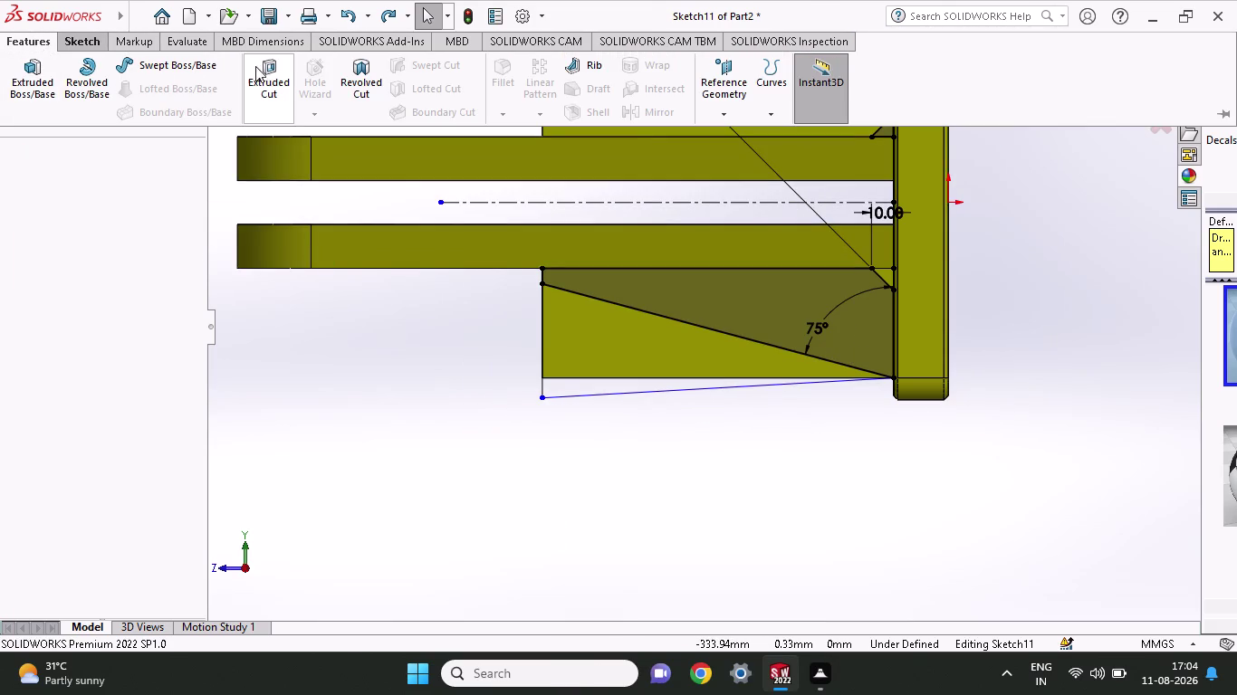
click(265, 66)
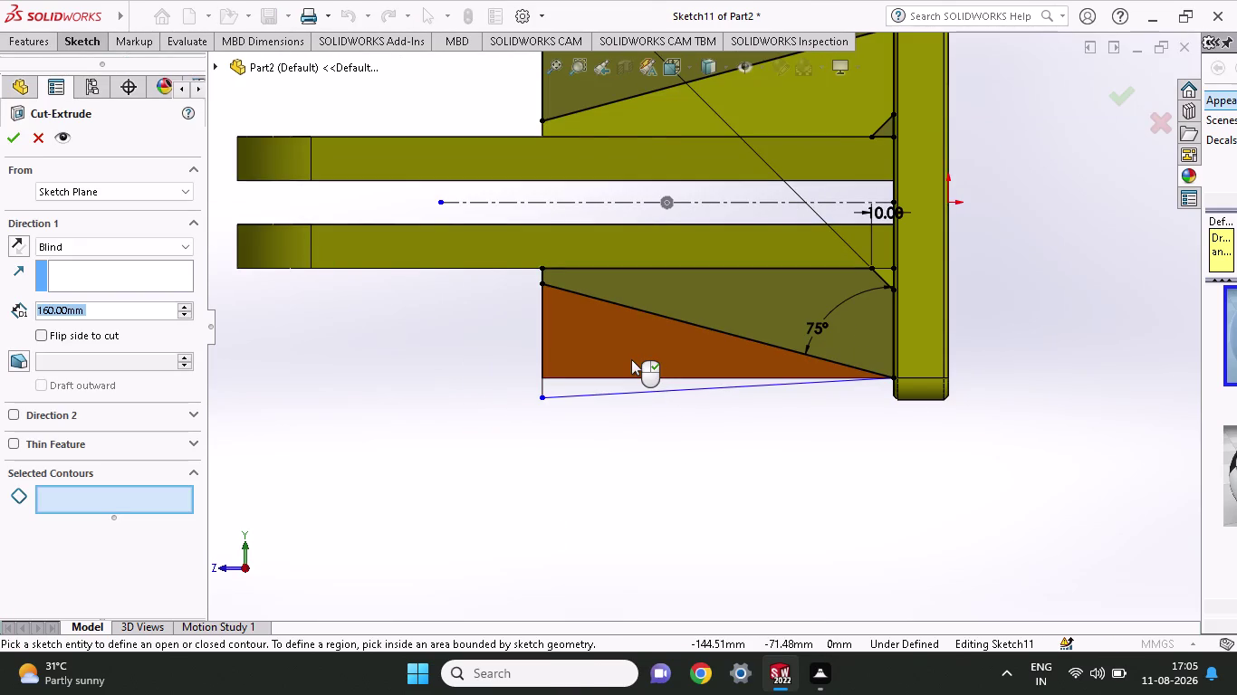
key(Escape)
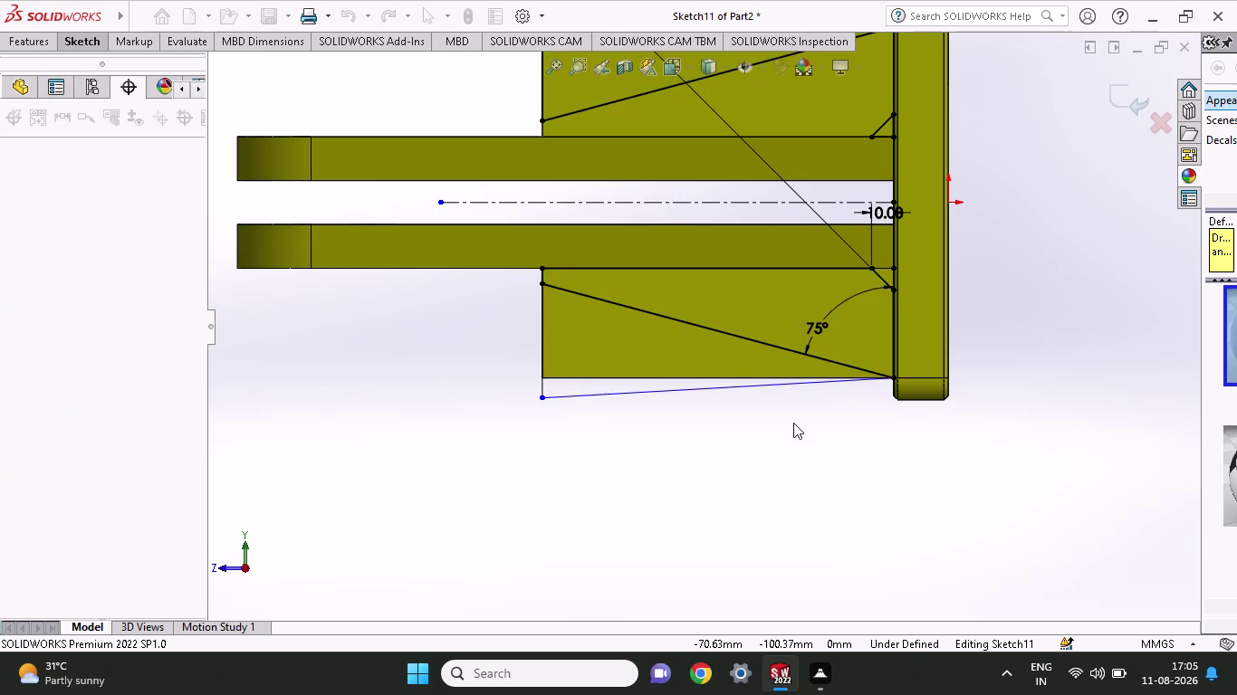
Select the connected stray line, fit the view, and delete it to fully define the sketch.
scroll(down, 3)
scroll(down, 3)
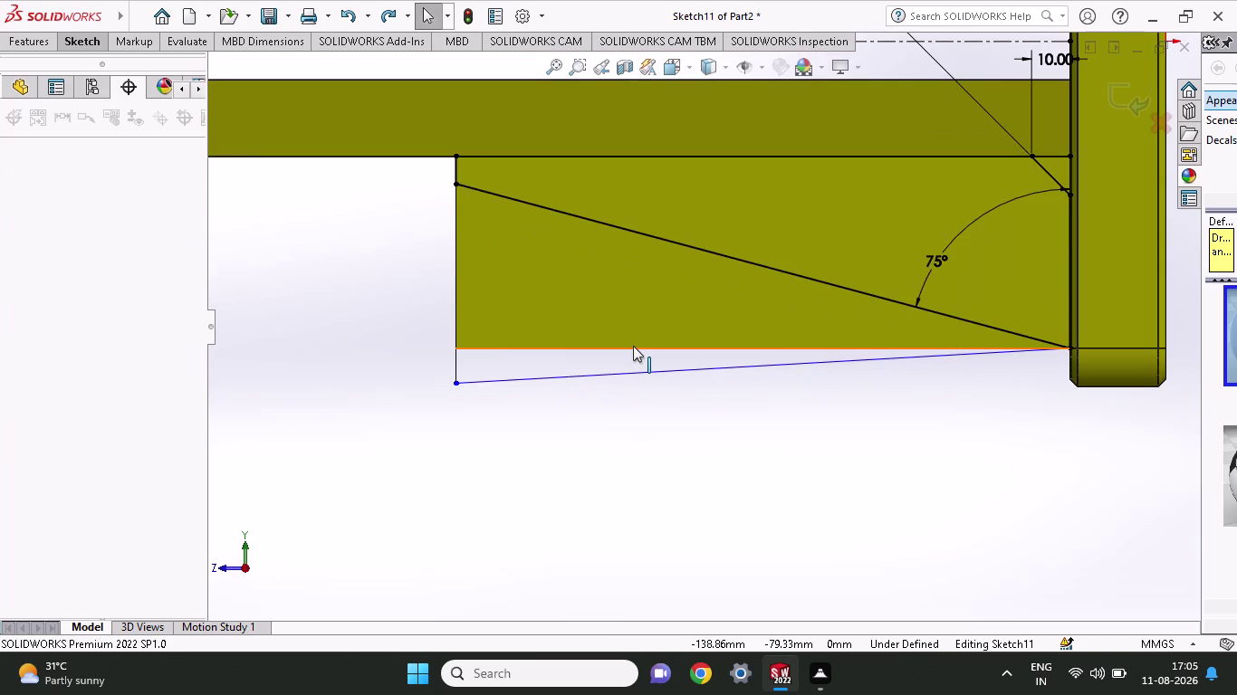
click(632, 346)
right_click(633, 346)
click(571, 378)
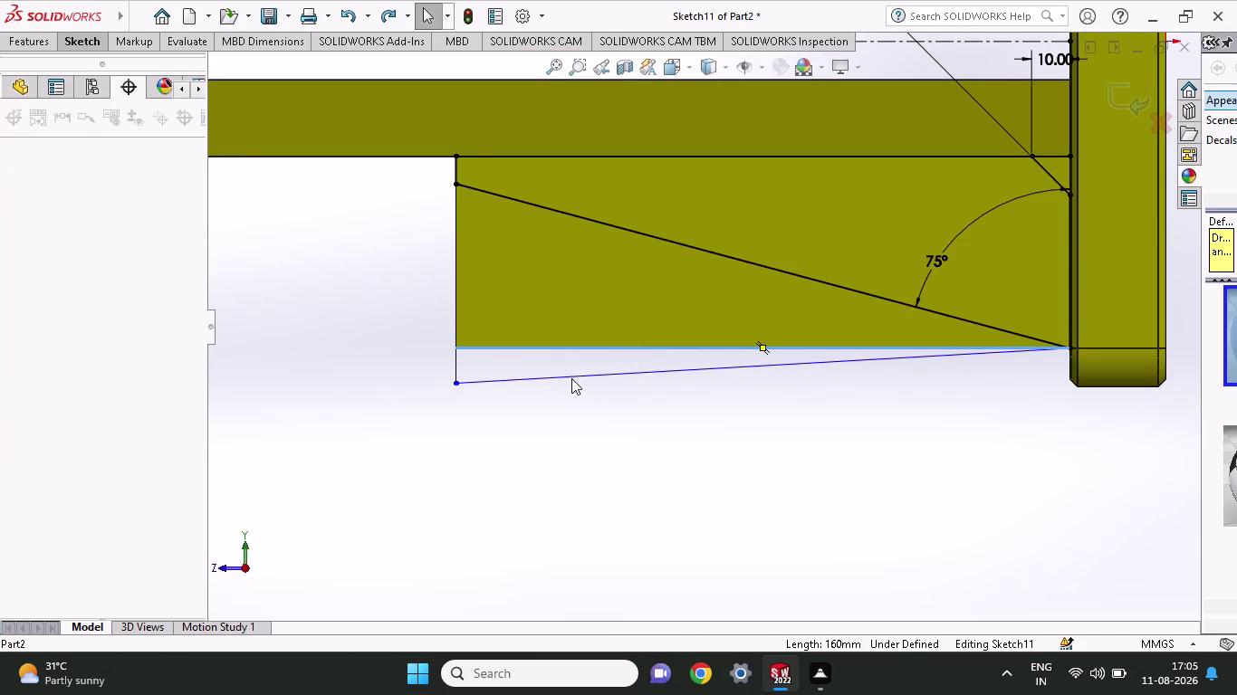
key(ctrl+z)
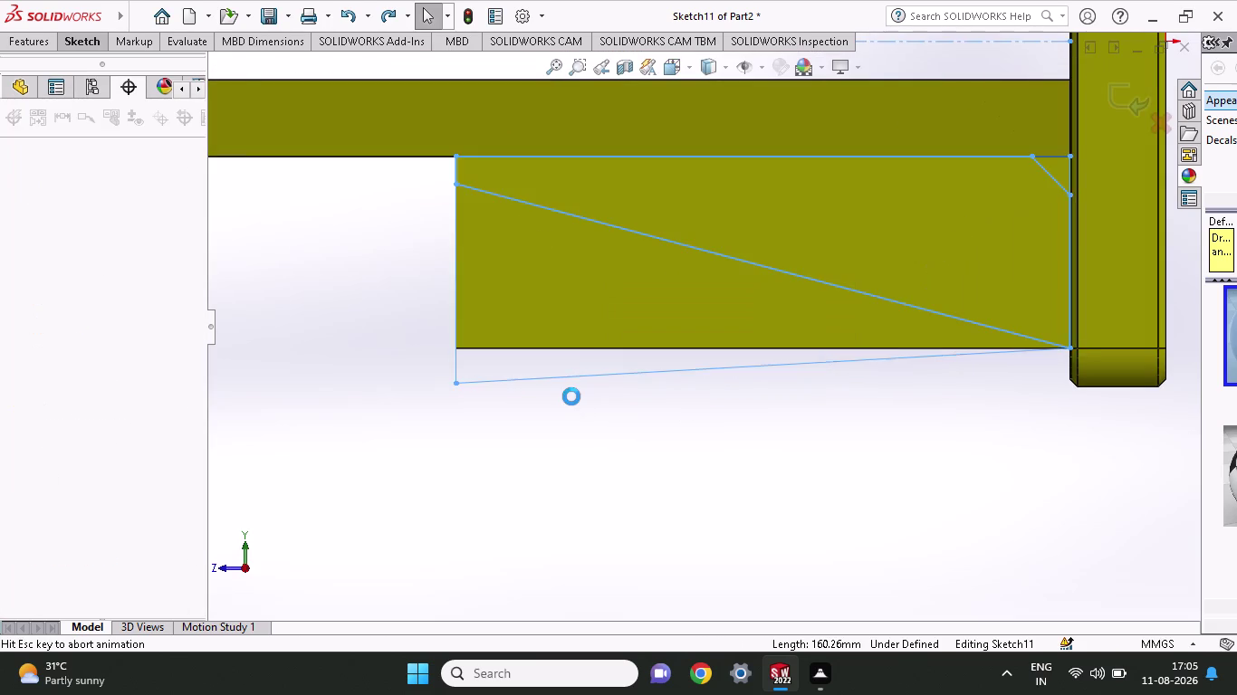
key(ctrl+z)
key(ctrl+z)
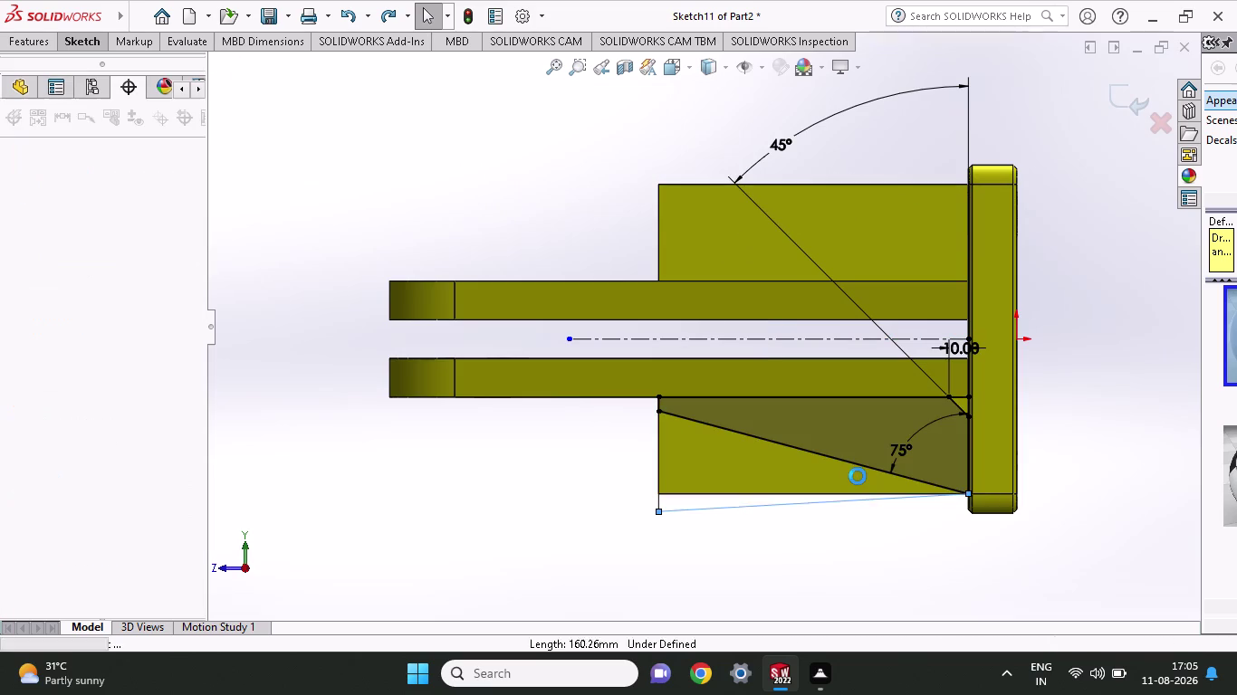
key(ctrl+z)
key(ctrl+z)
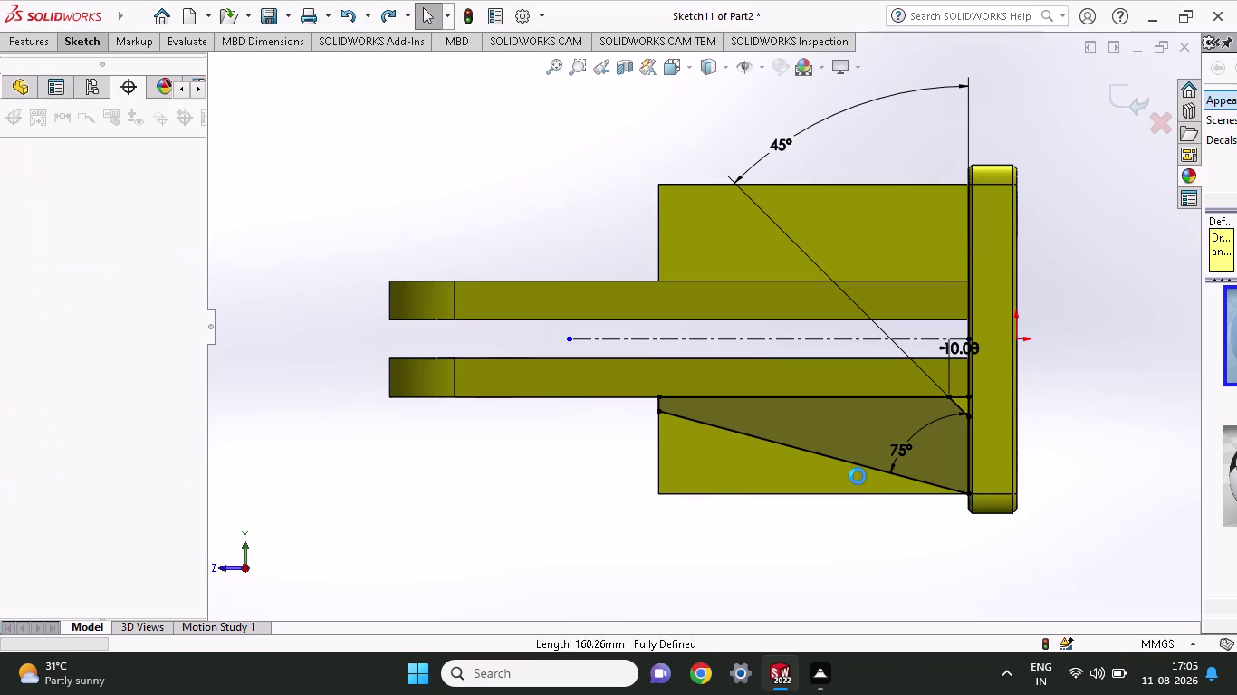
scroll(down, 3)
scroll(down, 3)
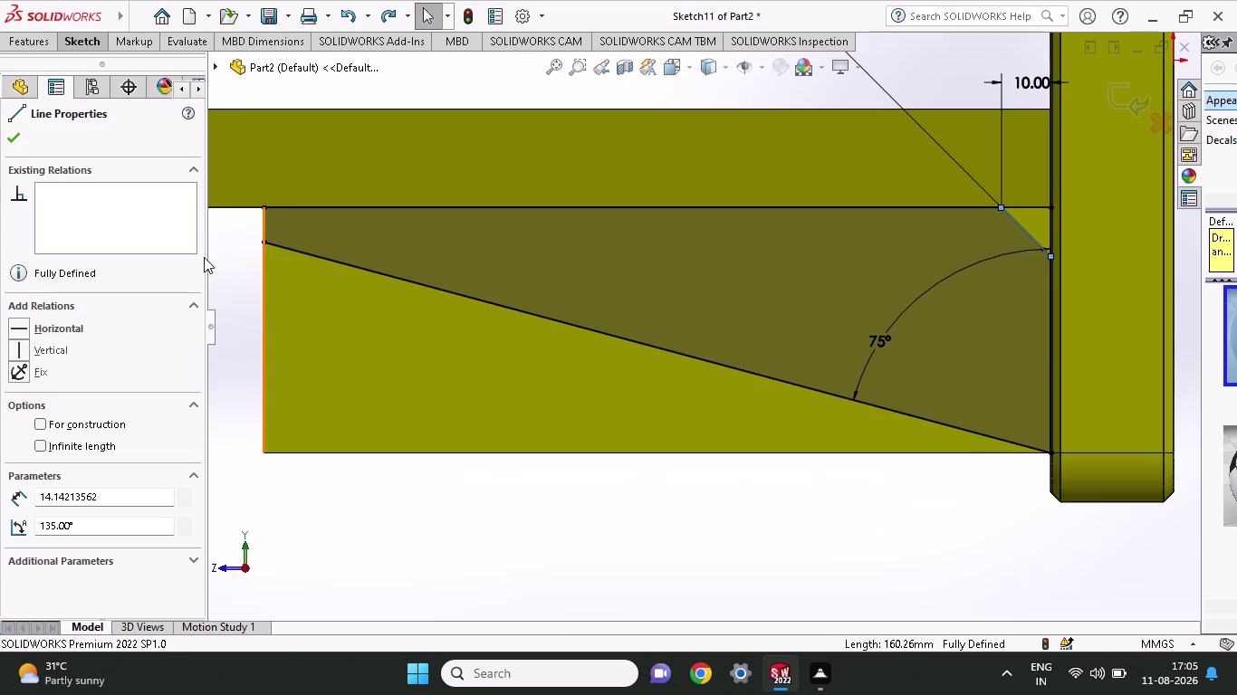
Draw a vertical line from the rib's left end and a sloped line to the base plate corner.
click(33, 48)
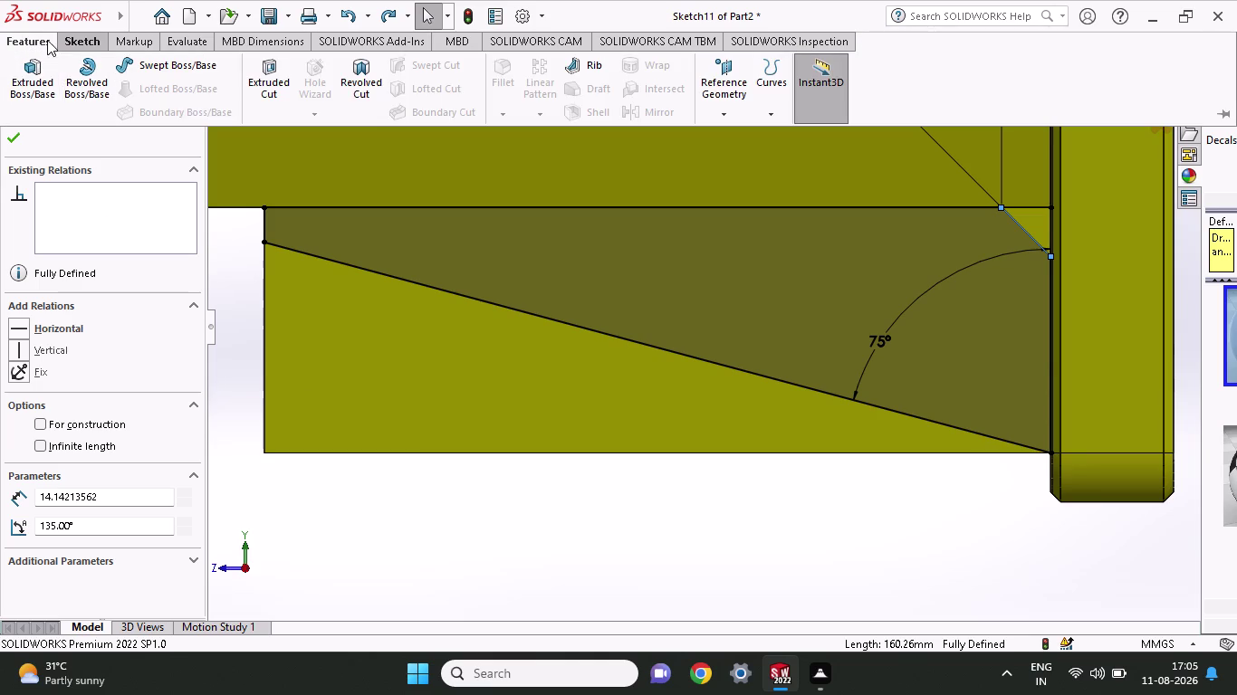
click(68, 38)
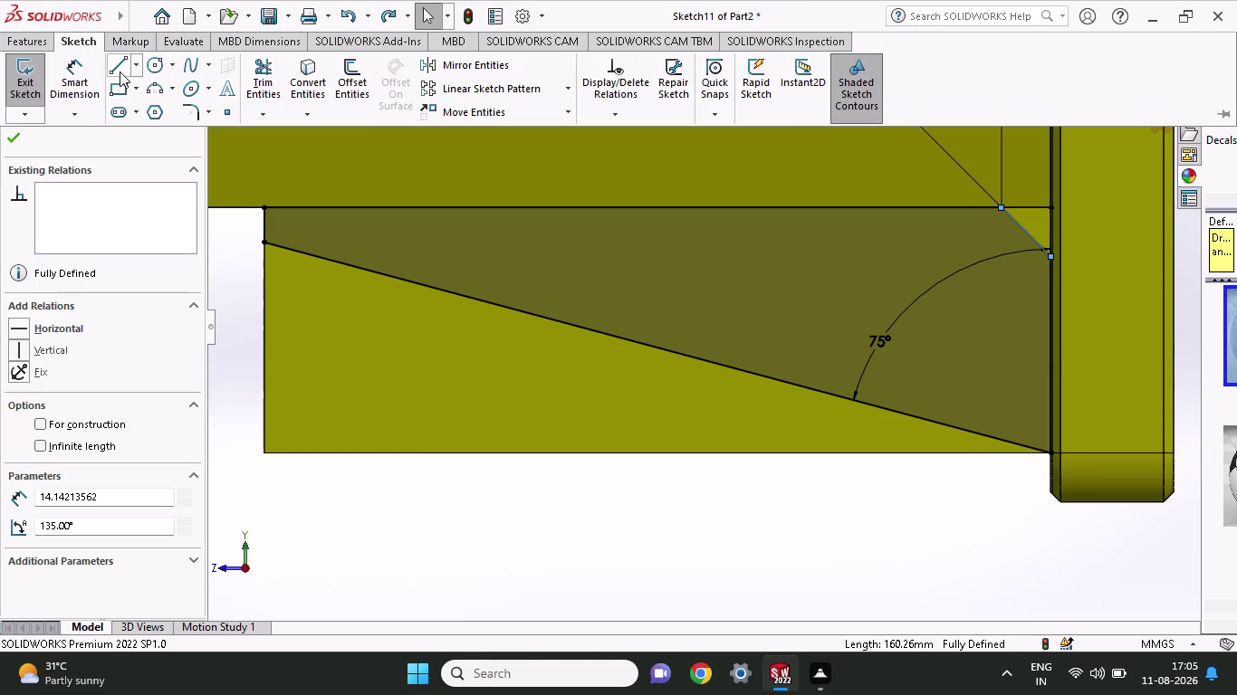
click(117, 71)
click(263, 247)
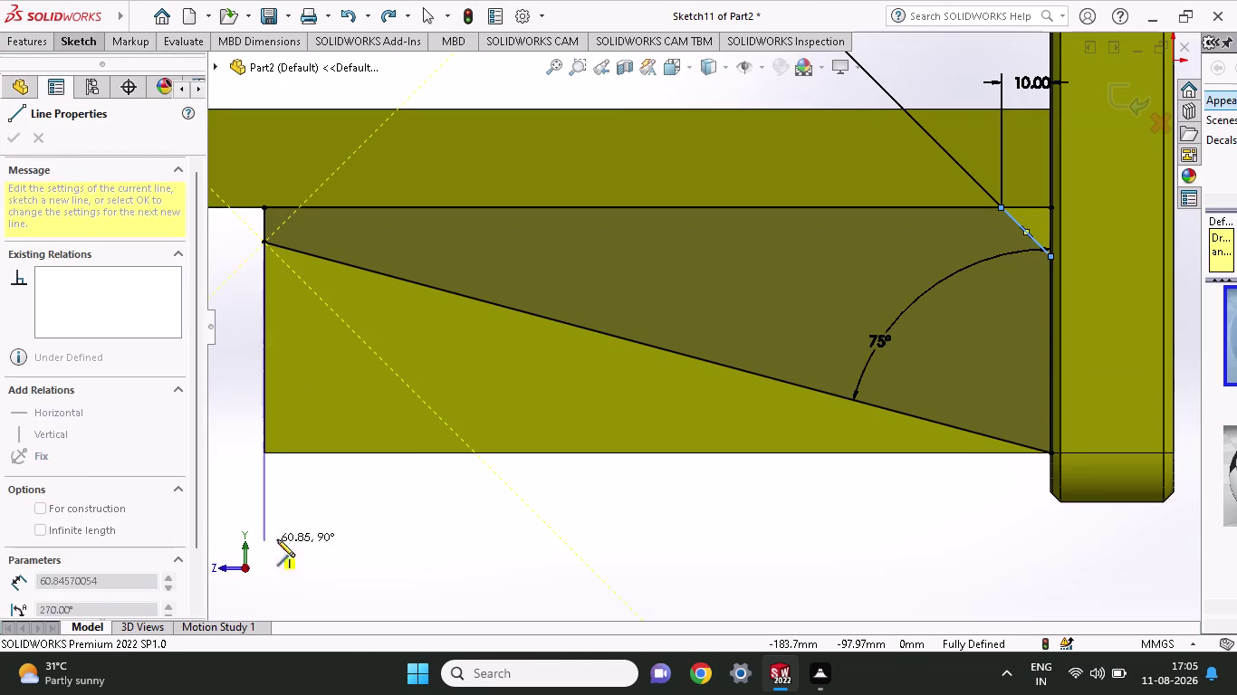
click(265, 502)
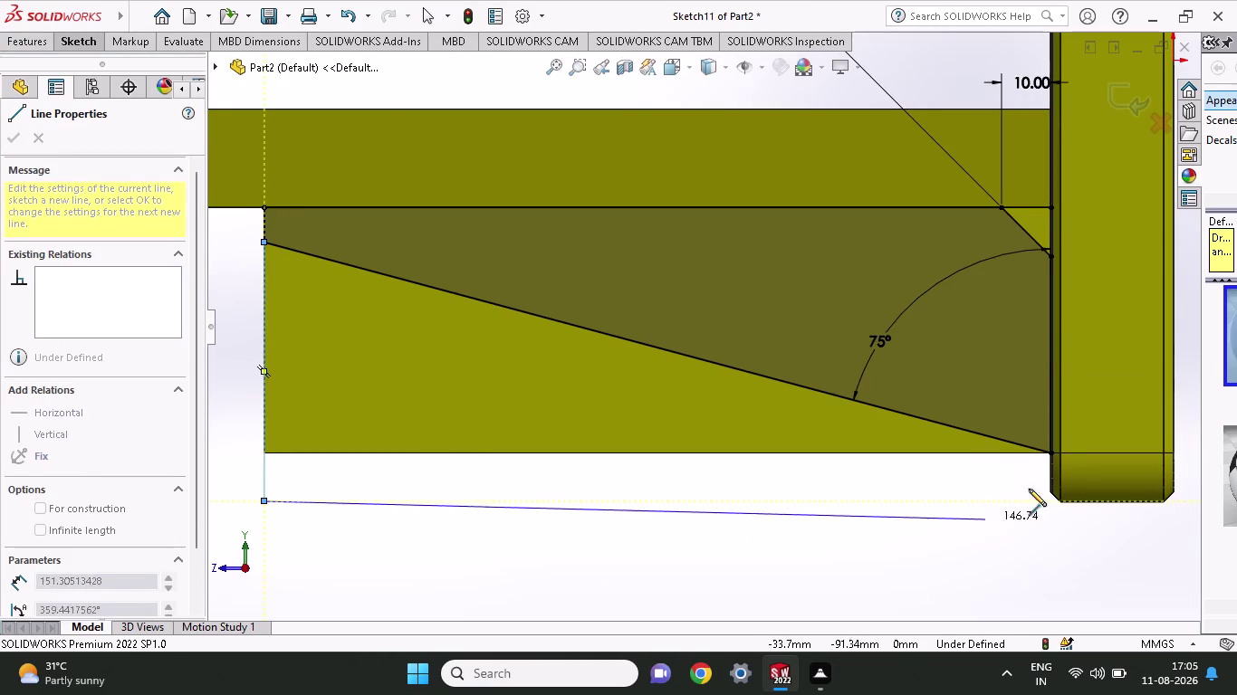
click(1052, 454)
Start Mirror Entities for the newly drawn lines.
scroll(up, 3)
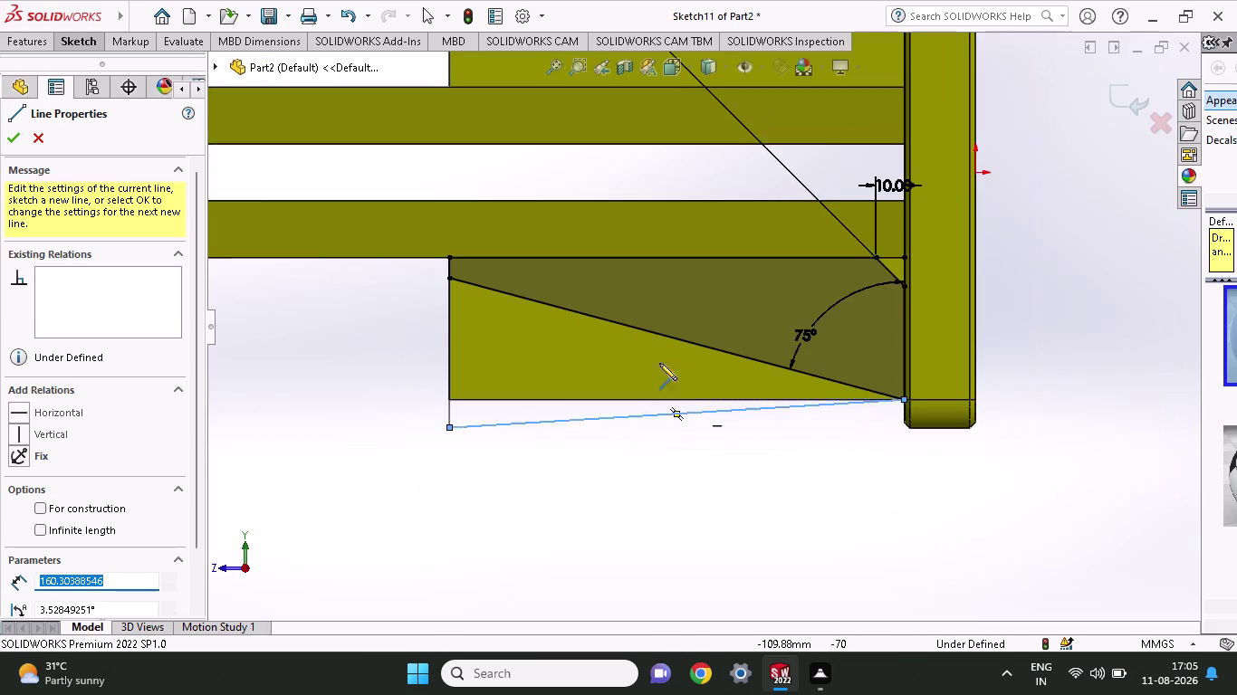
scroll(up, 3)
scroll(down, 3)
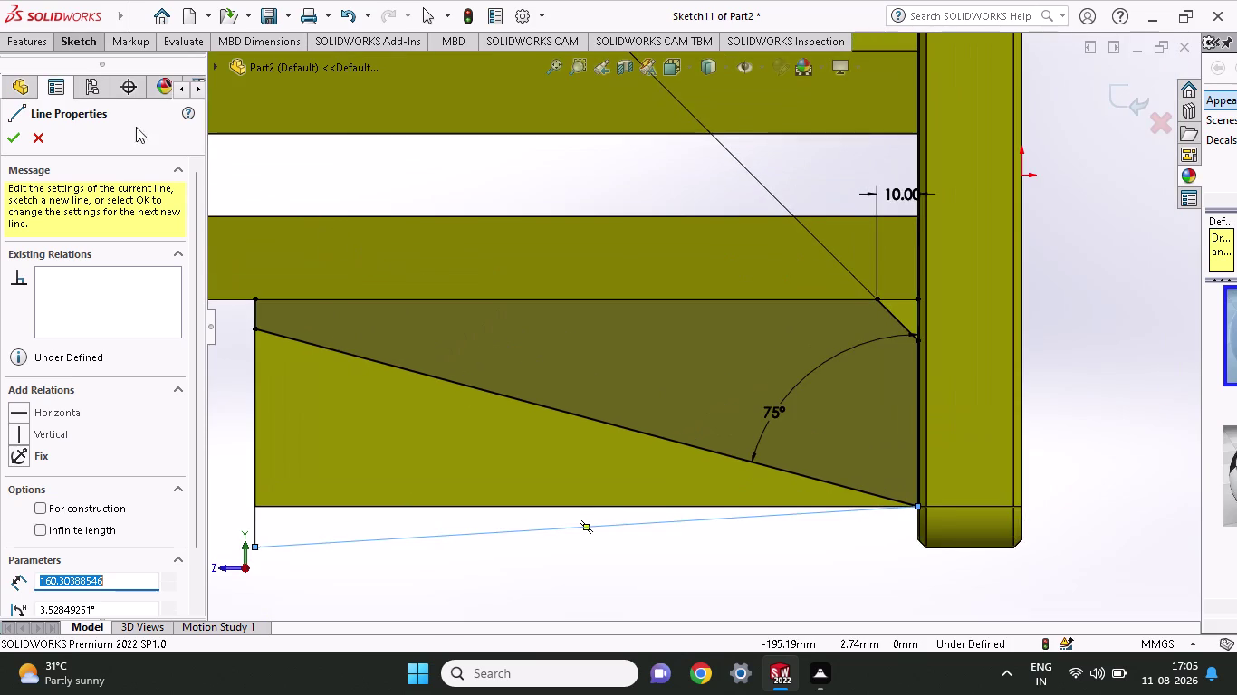
click(29, 39)
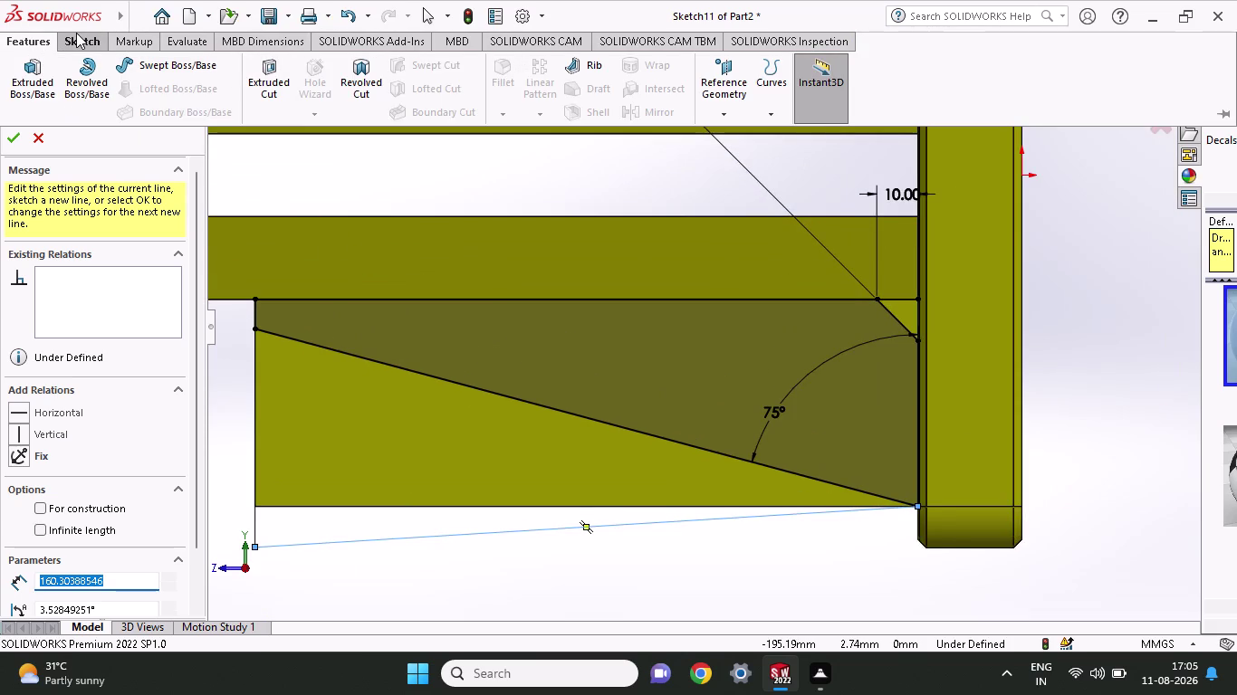
click(76, 32)
click(501, 73)
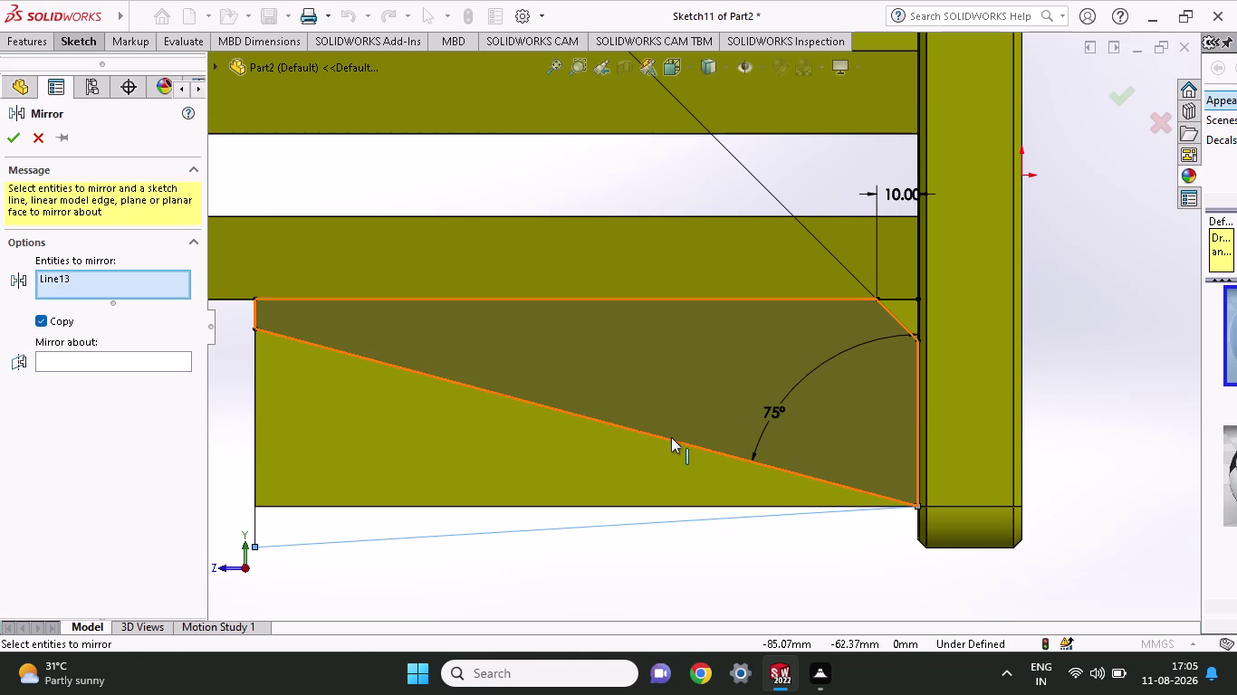
Add the rib's vertical end line, the base-plate line and three chamfer lines to the mirror set.
click(632, 527)
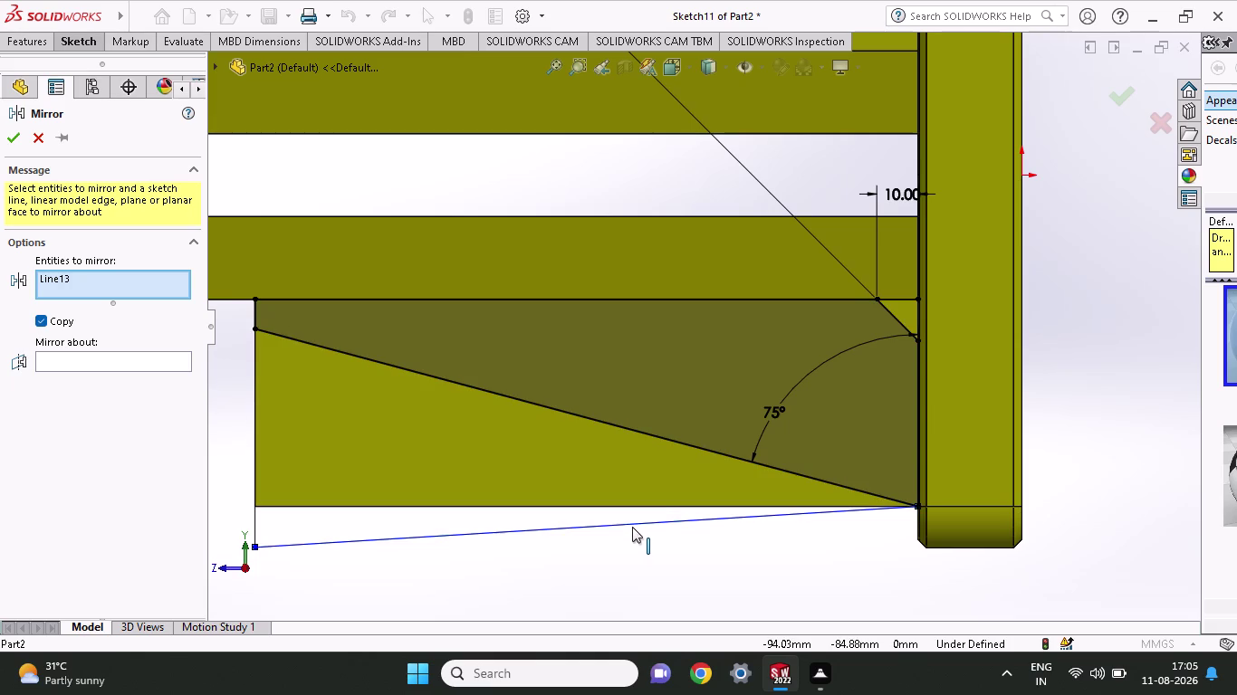
click(636, 523)
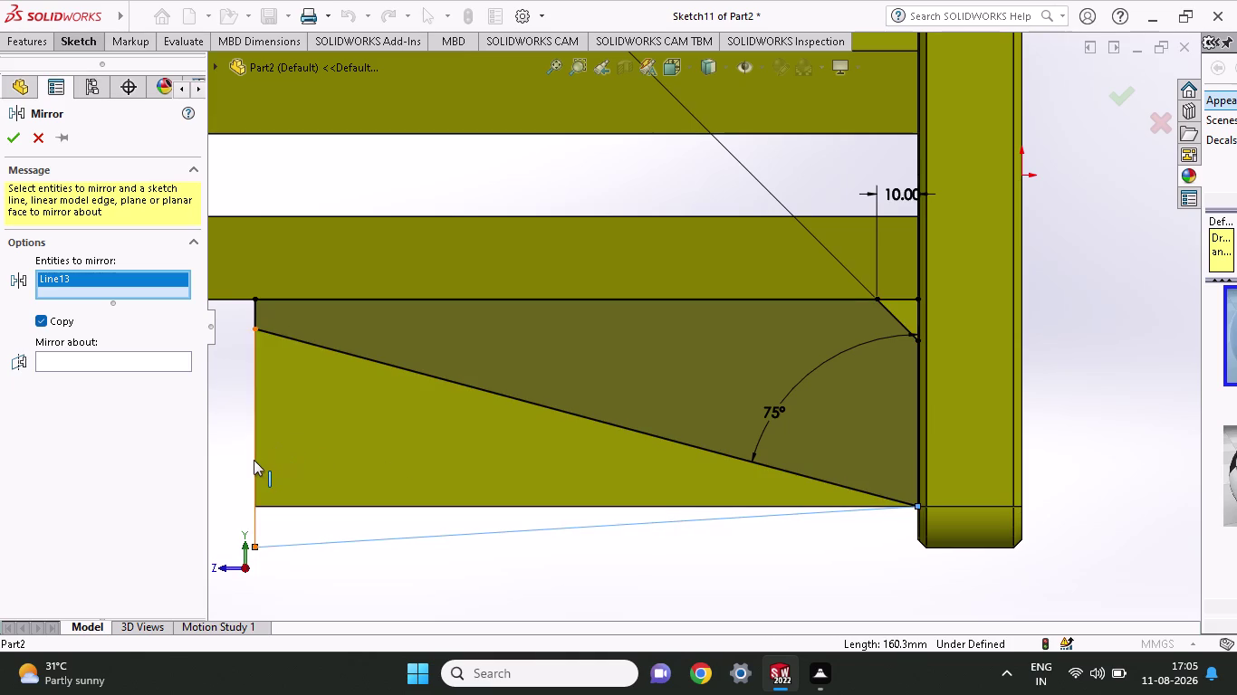
click(254, 460)
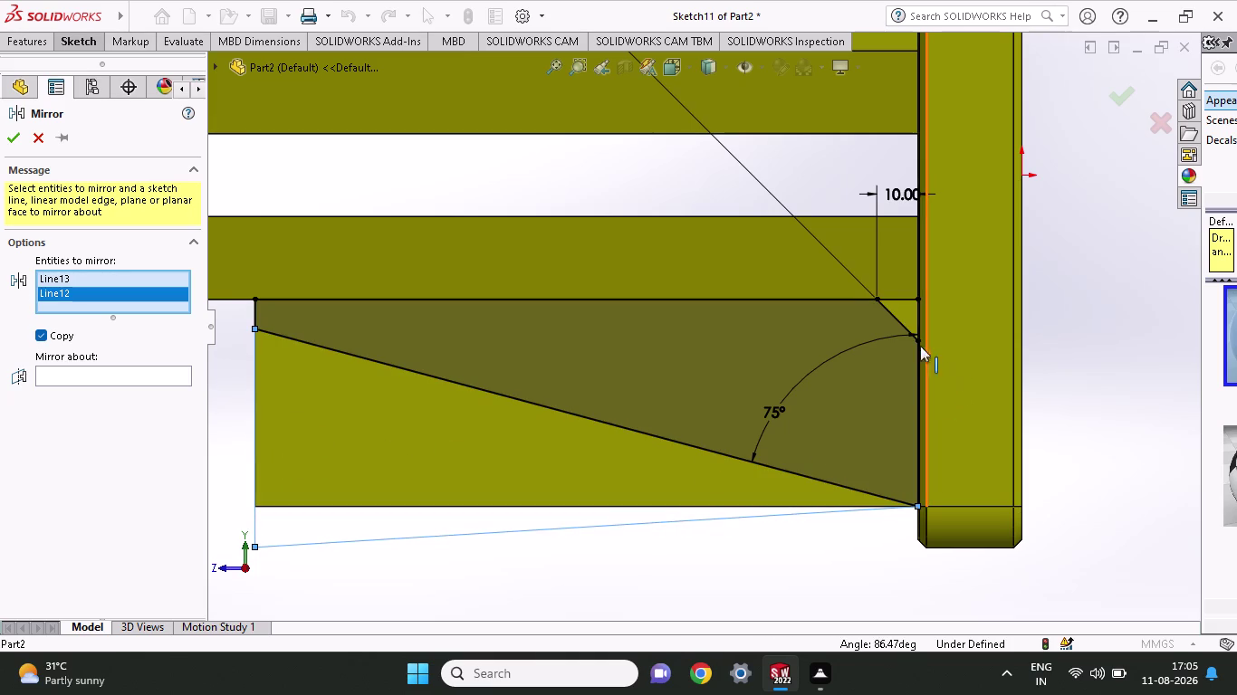
click(897, 321)
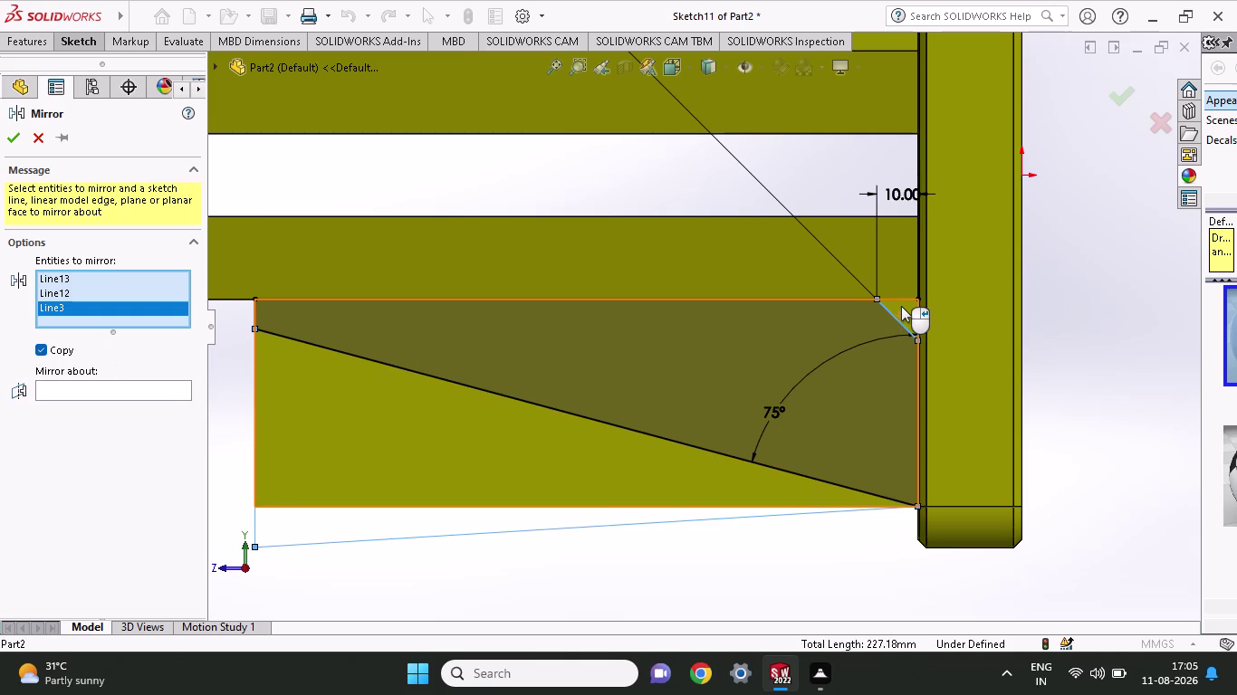
click(901, 304)
click(918, 322)
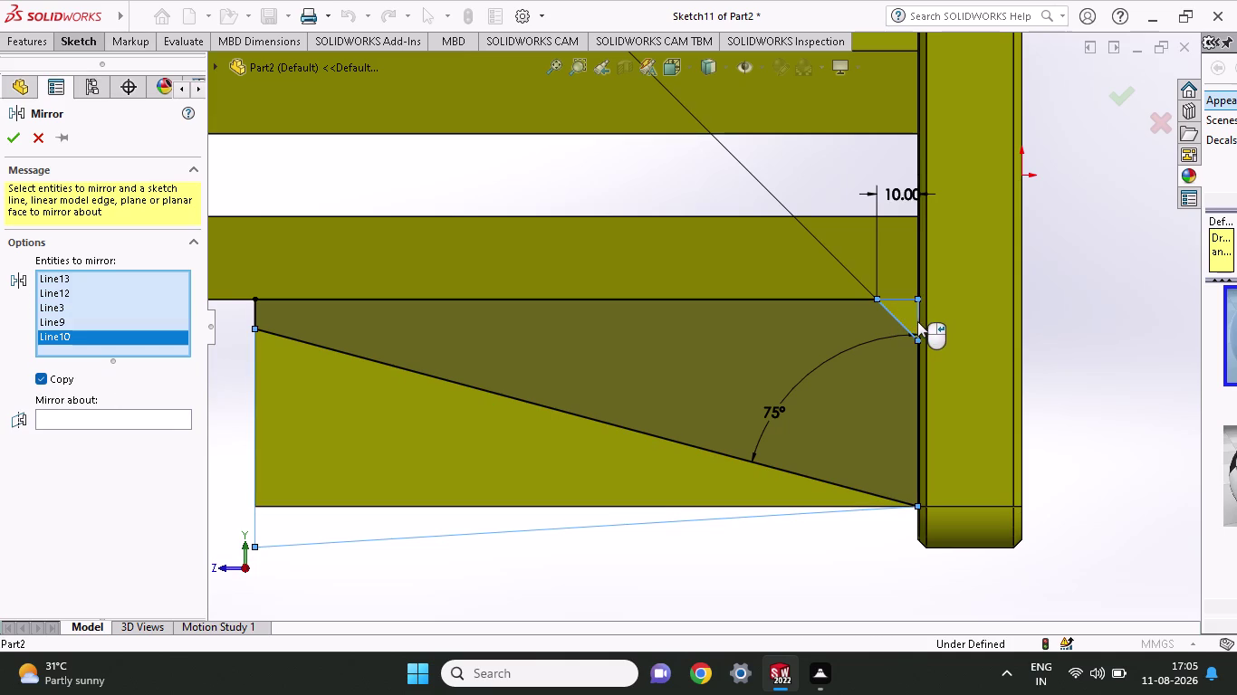
Cancel the unfinished Mirror Entities, leaving Sketch11 unchanged.
scroll(up, 3)
scroll(up, 3)
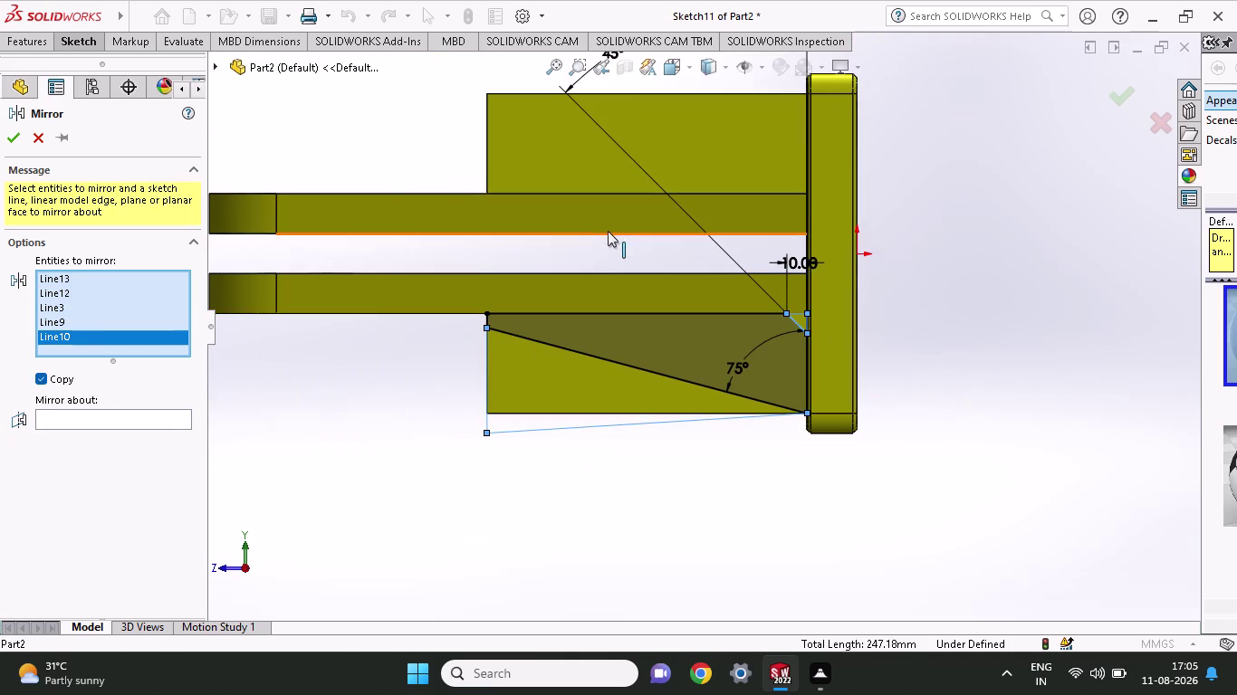
click(71, 40)
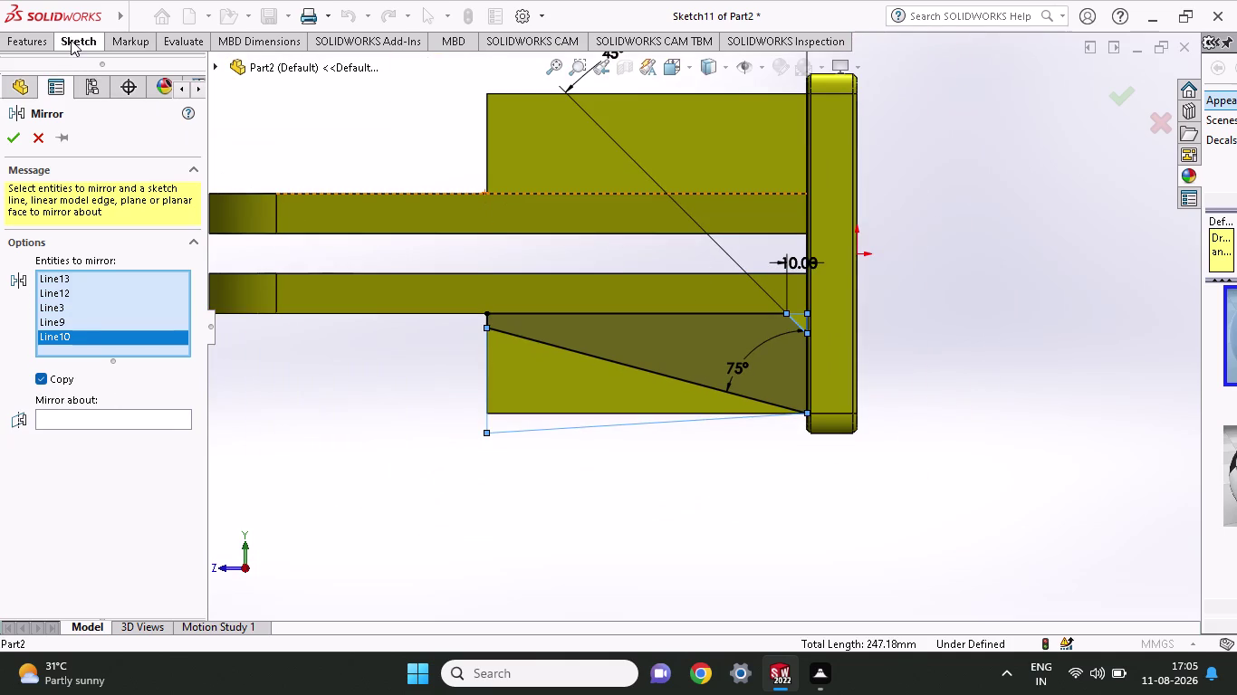
click(31, 142)
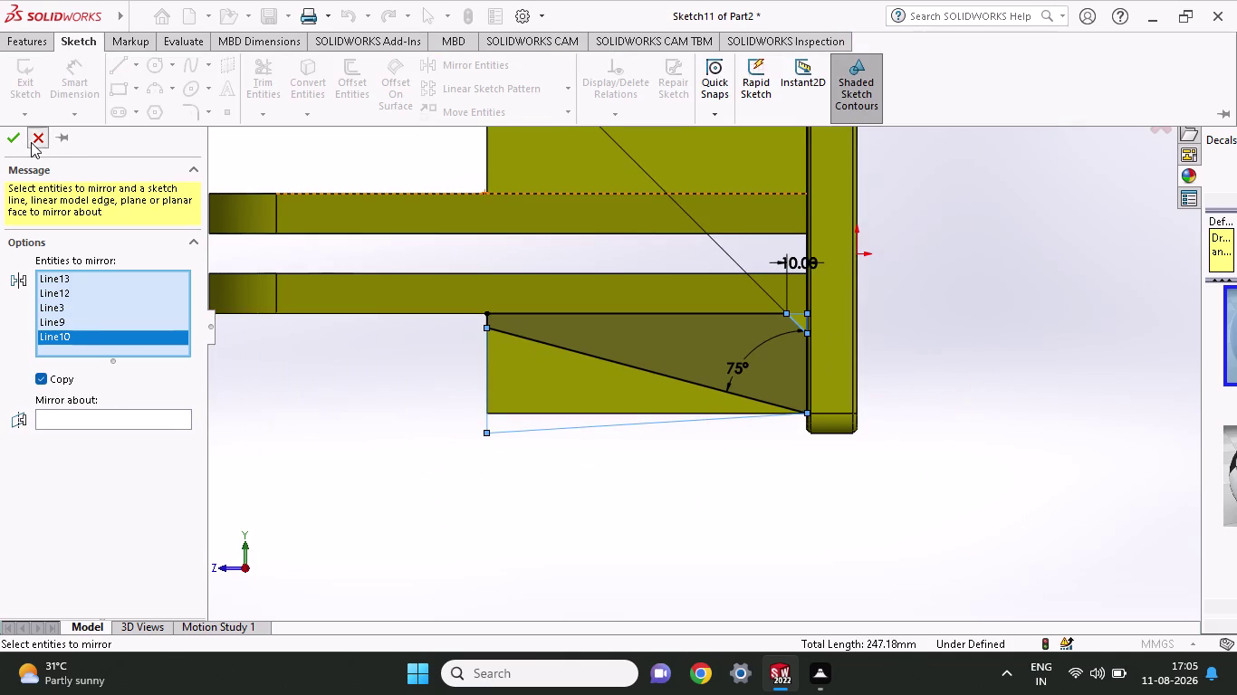
click(80, 36)
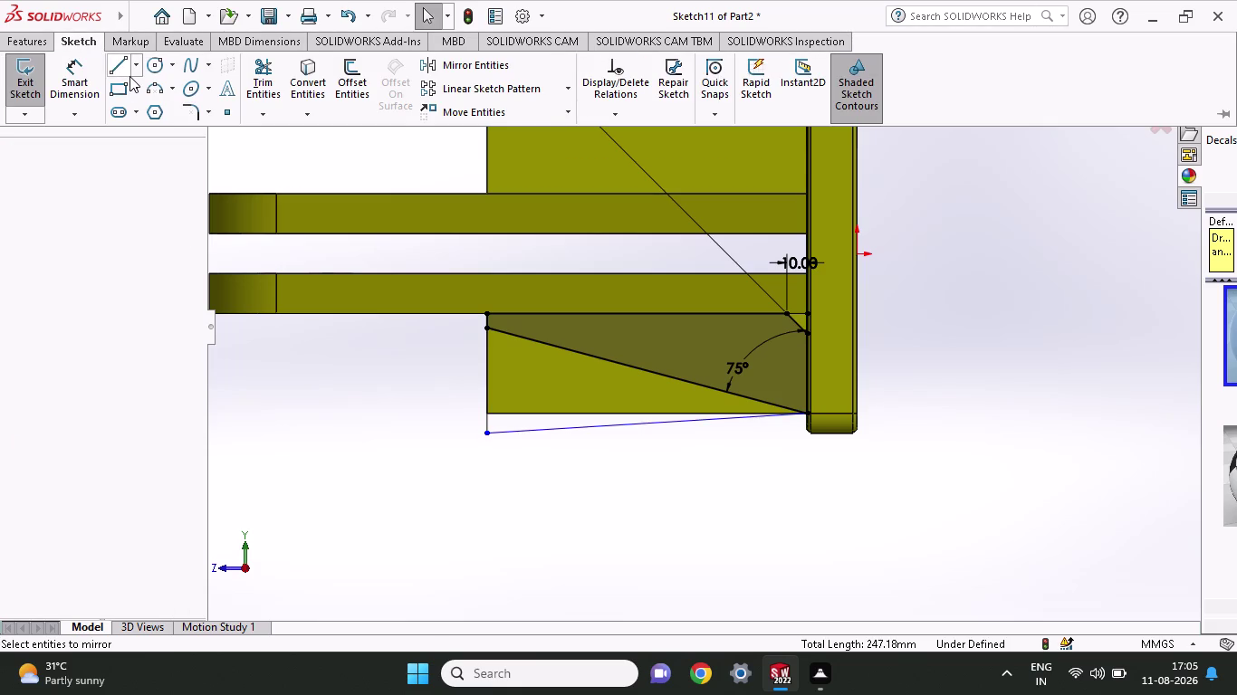
Draw a horizontal construction line leftward from the plate's inner face into the gap between the ribs.
click(129, 76)
click(77, 38)
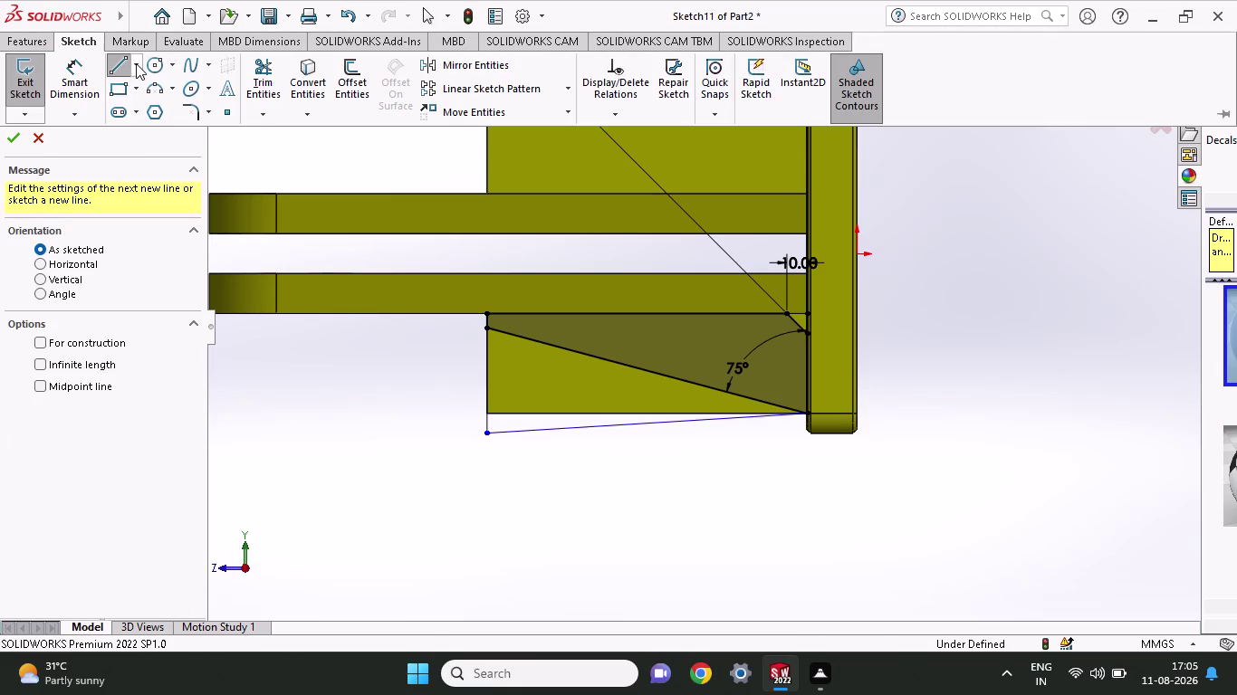
click(139, 65)
click(142, 102)
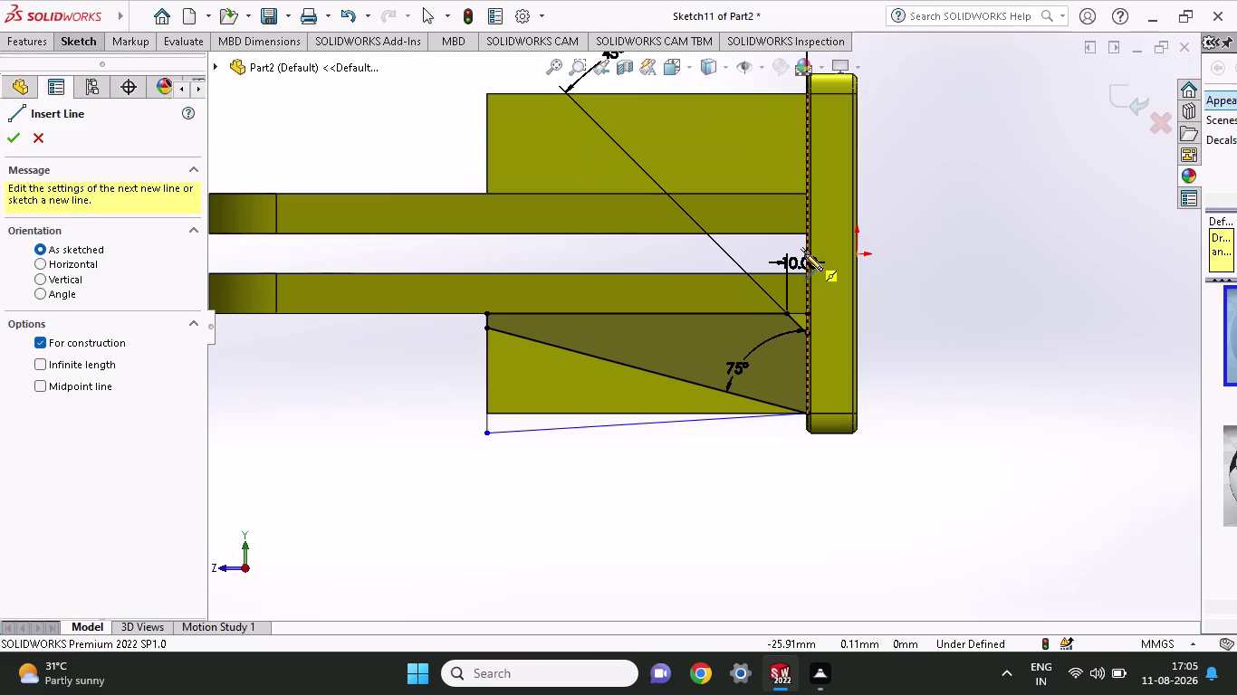
click(808, 254)
click(640, 249)
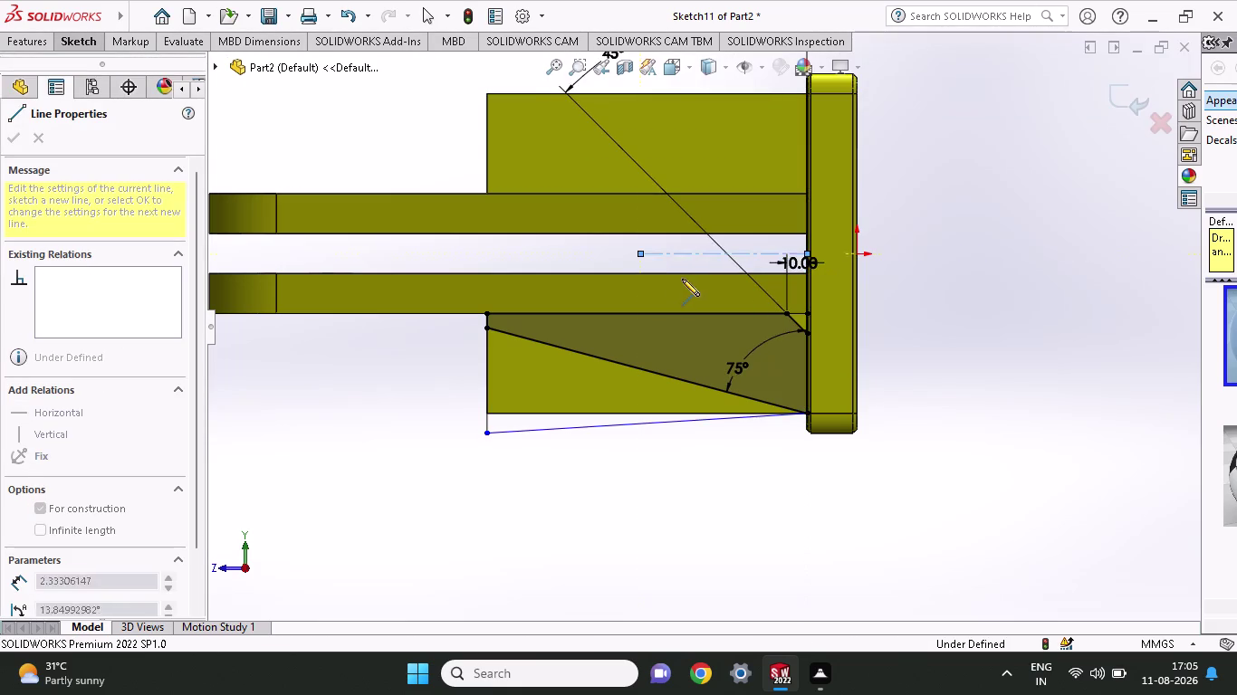
click(47, 47)
click(66, 44)
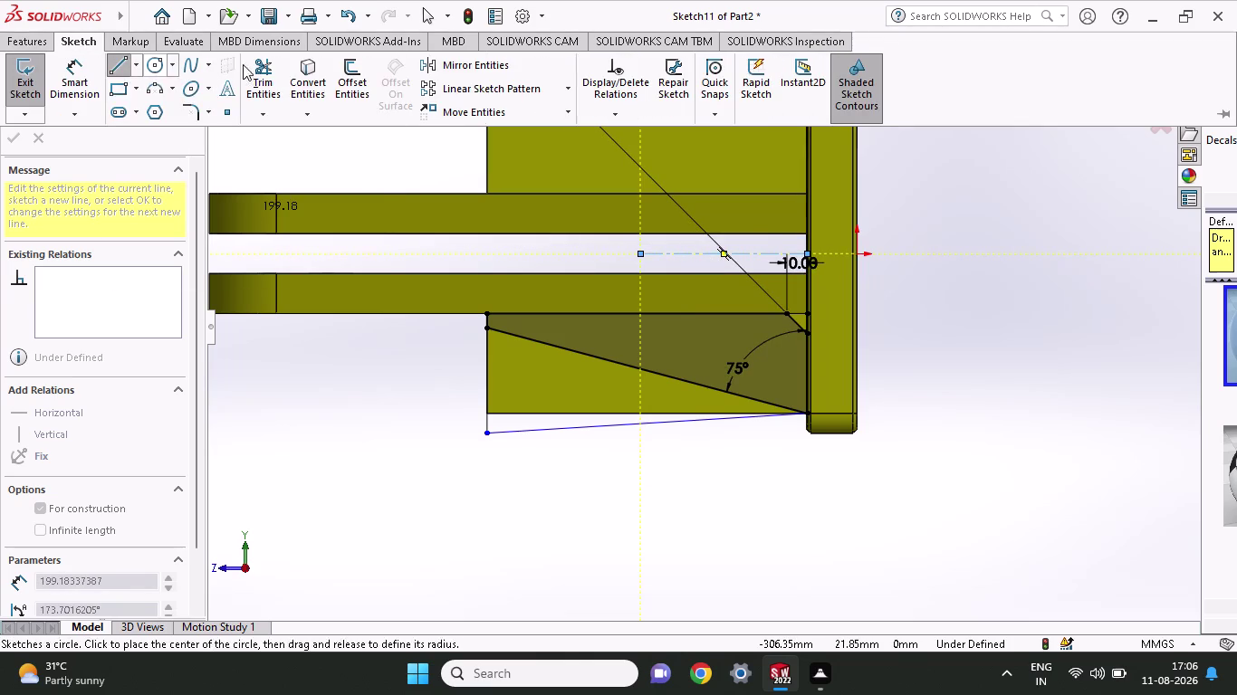
click(475, 69)
Select the lower rib outline, its slanted edge and the three chamfer edges as entities to mirror.
click(594, 424)
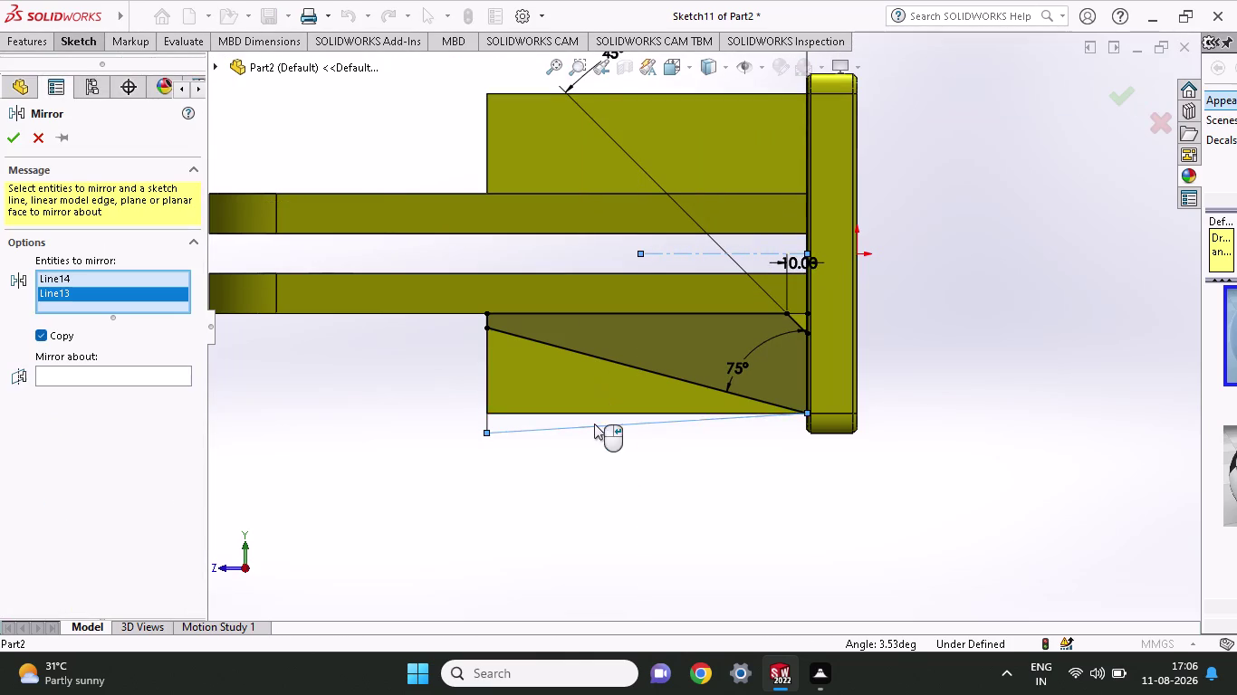
click(486, 395)
click(580, 347)
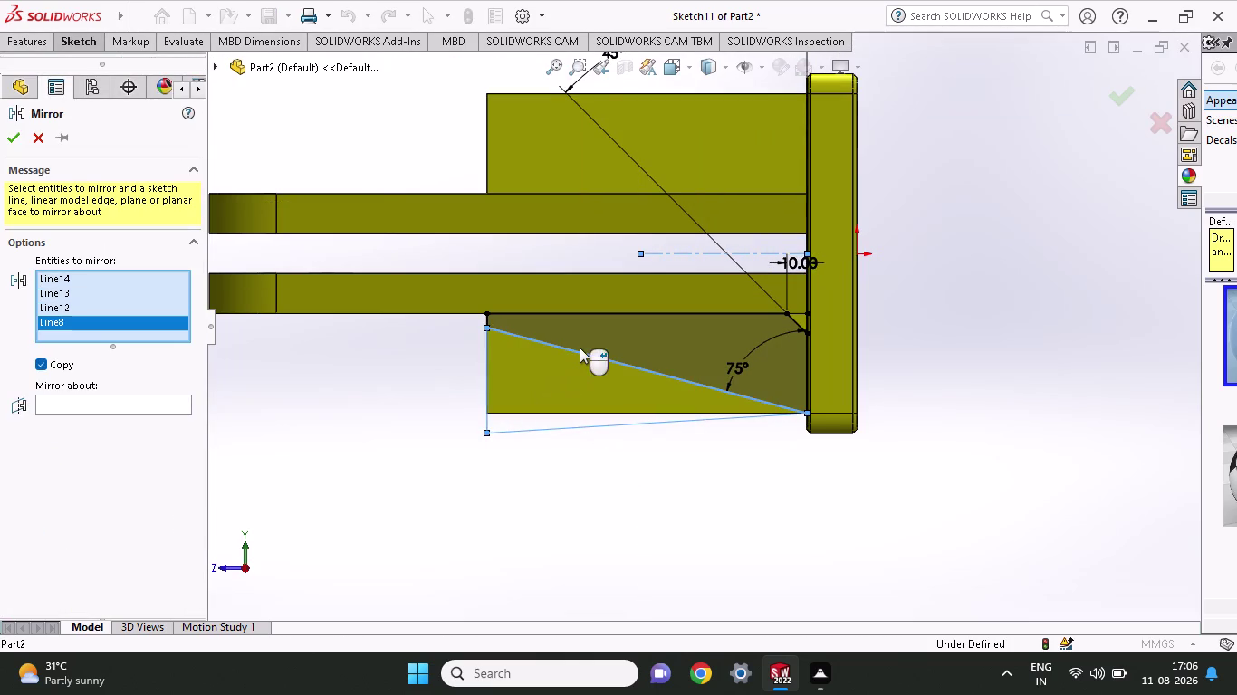
click(795, 322)
scroll(down, 3)
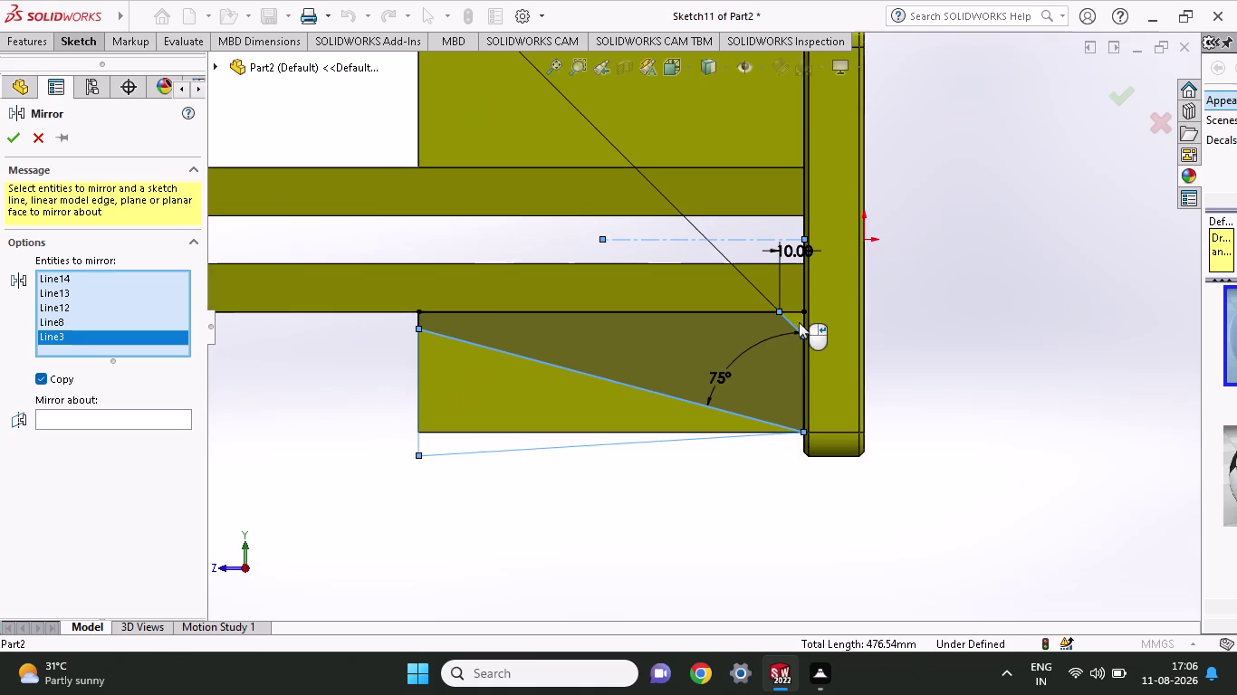
scroll(down, 3)
click(777, 304)
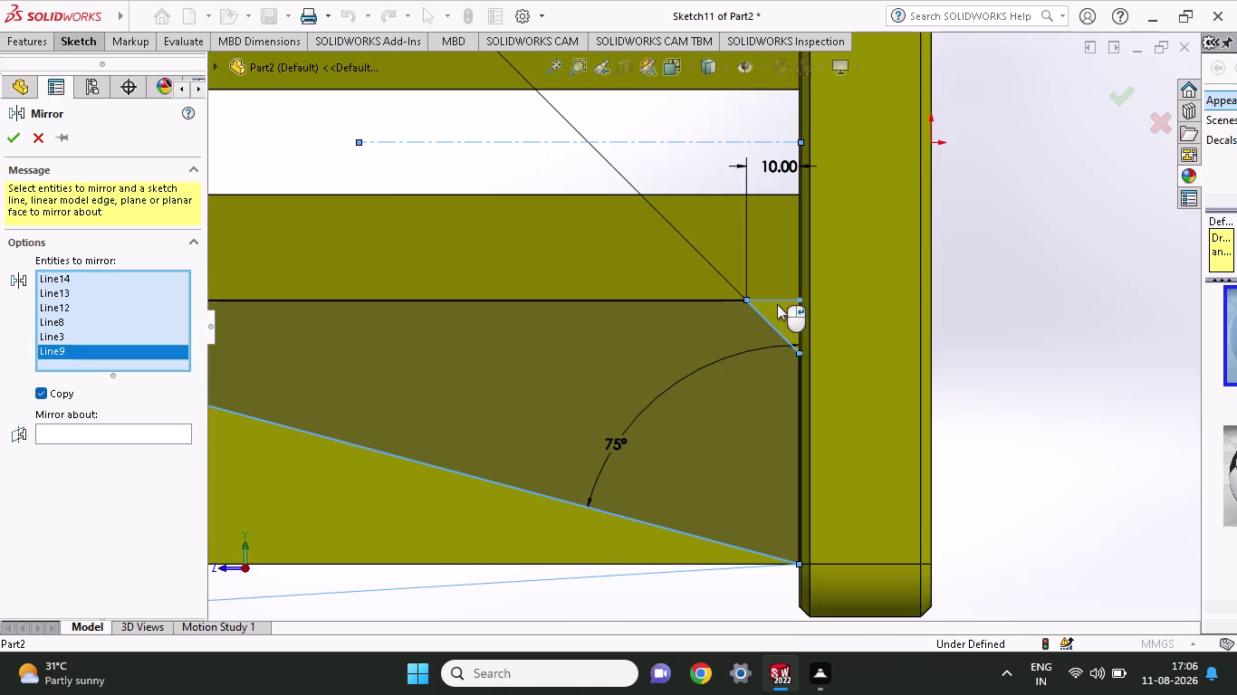
click(795, 316)
scroll(up, 3)
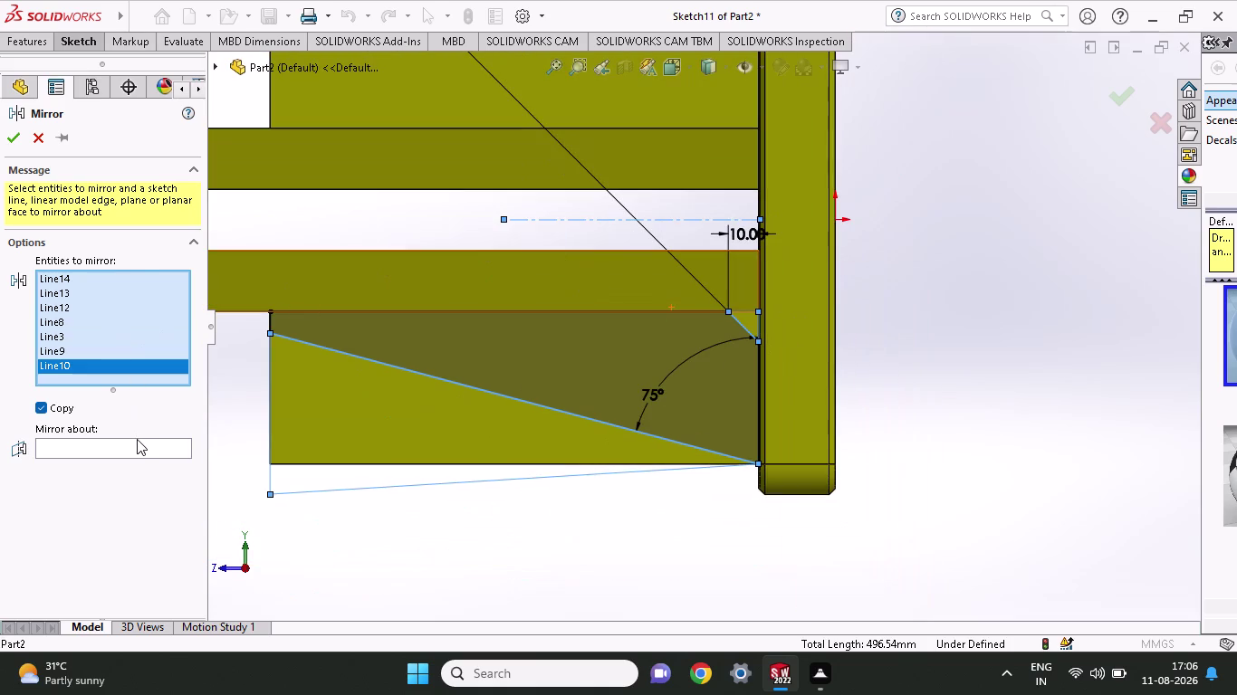
Mirror the selected lines about the new construction centreline Line14 and confirm.
click(136, 439)
click(104, 444)
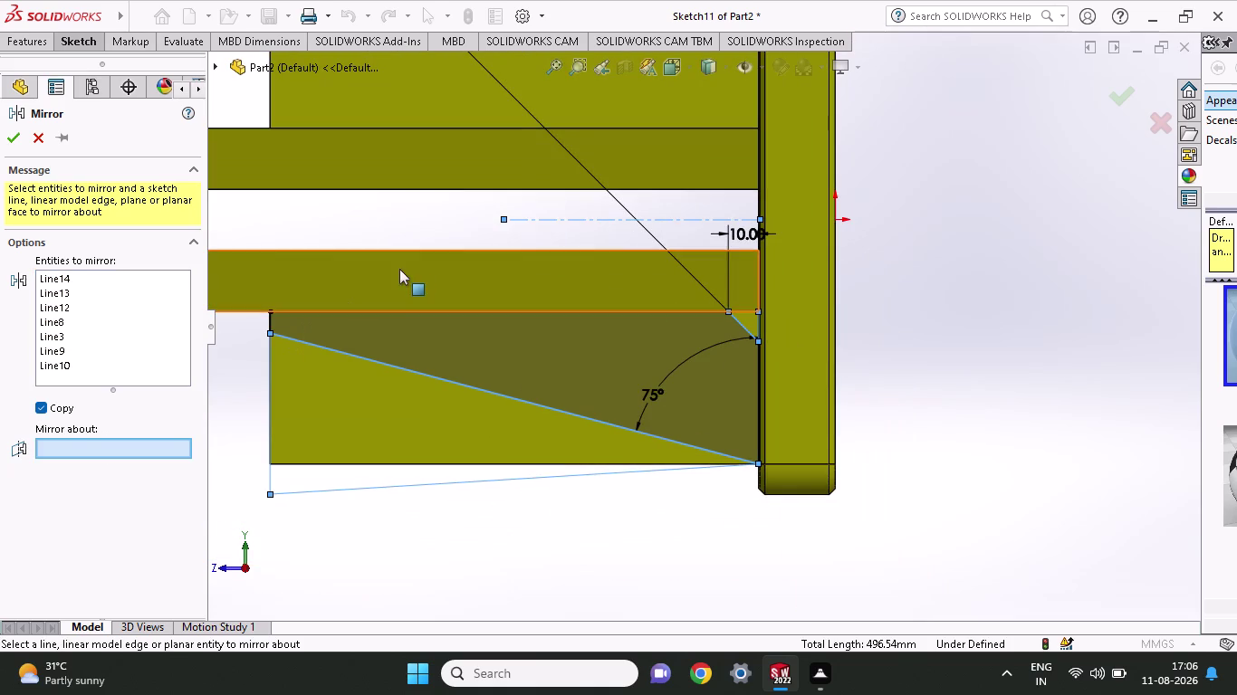
click(522, 218)
scroll(up, 3)
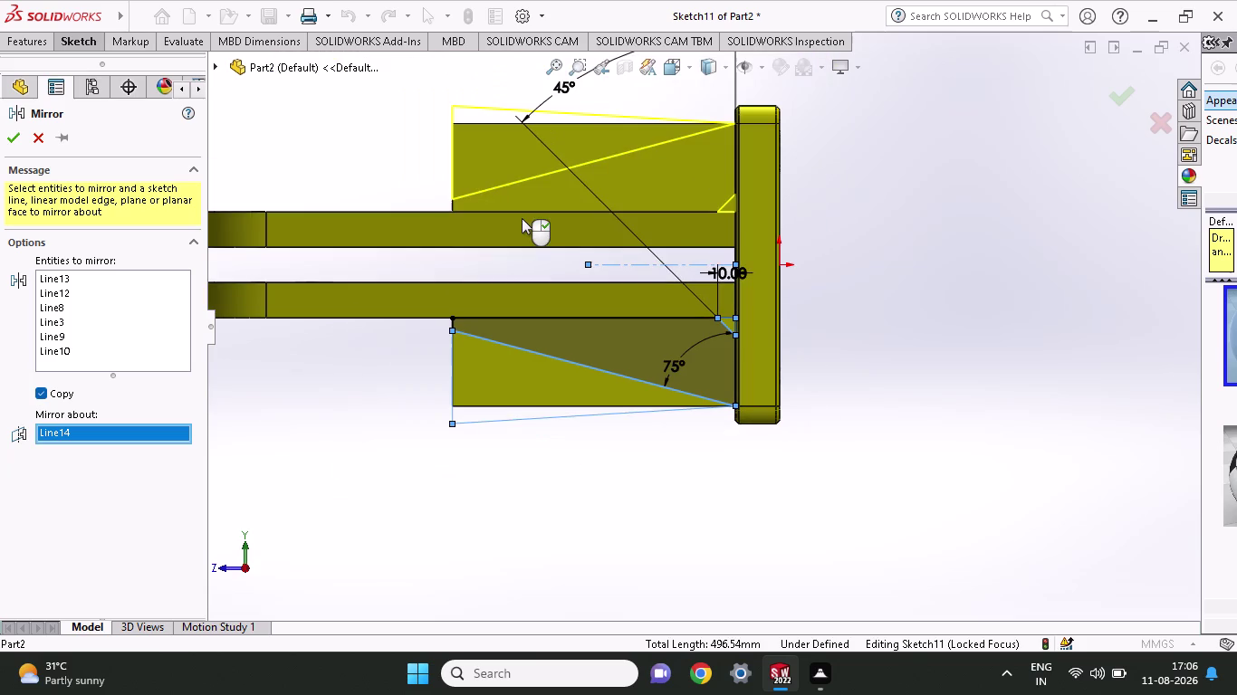
scroll(down, 3)
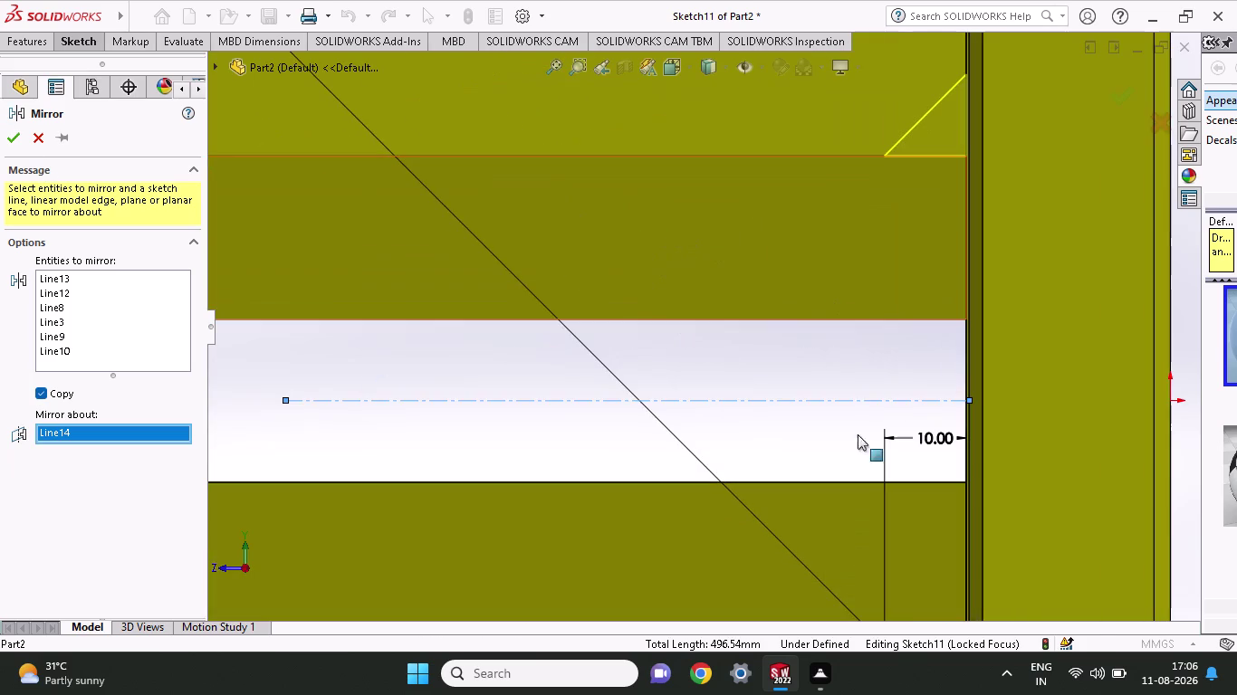
scroll(up, 3)
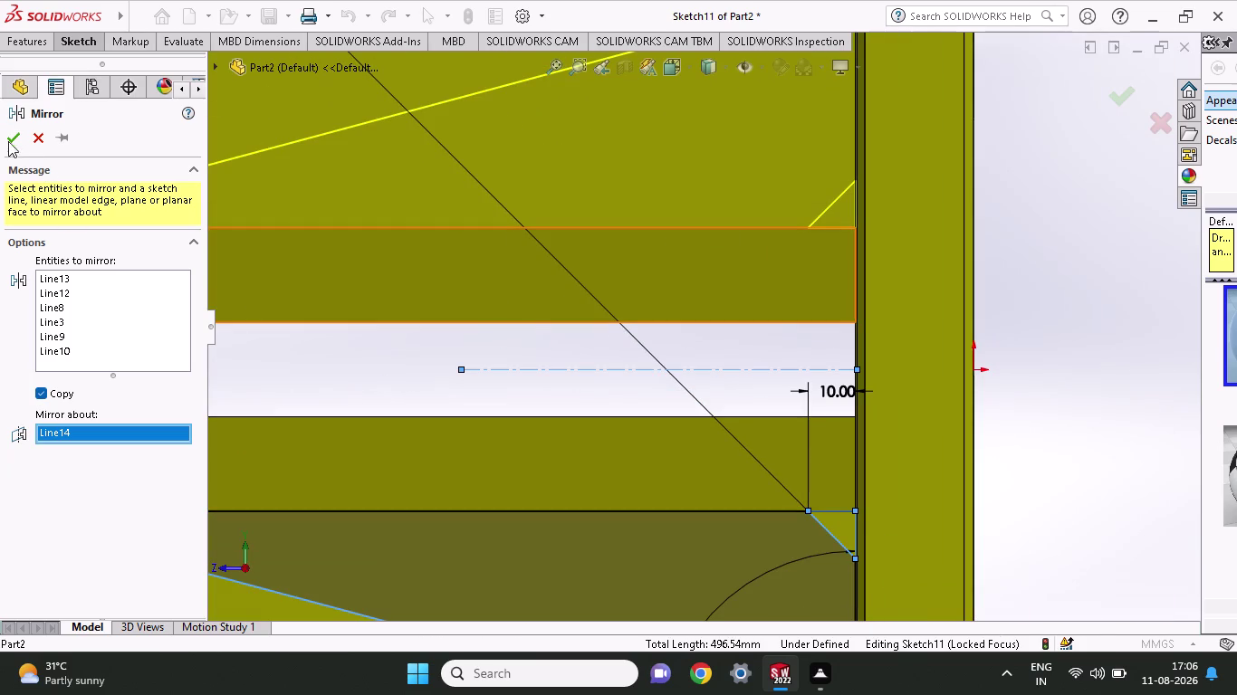
click(5, 132)
click(25, 34)
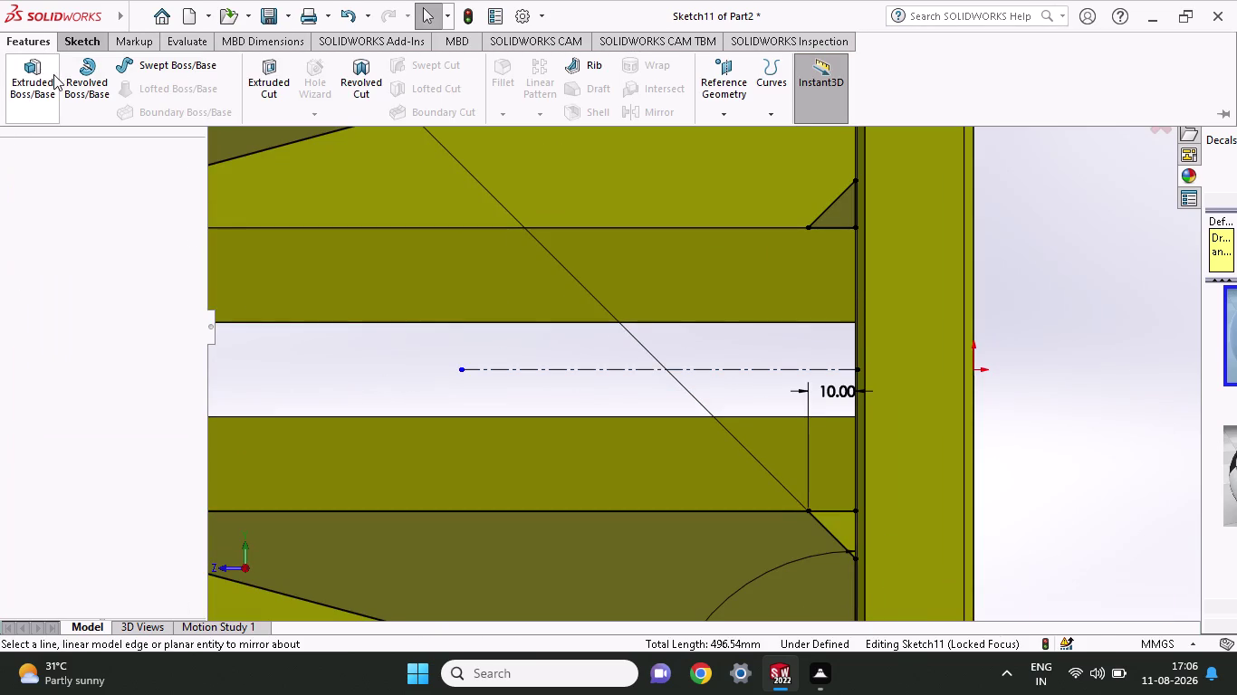
Start an Extruded Cut from Sketch11 using the lower triangular region and lower chamfer corner.
click(257, 84)
scroll(up, 3)
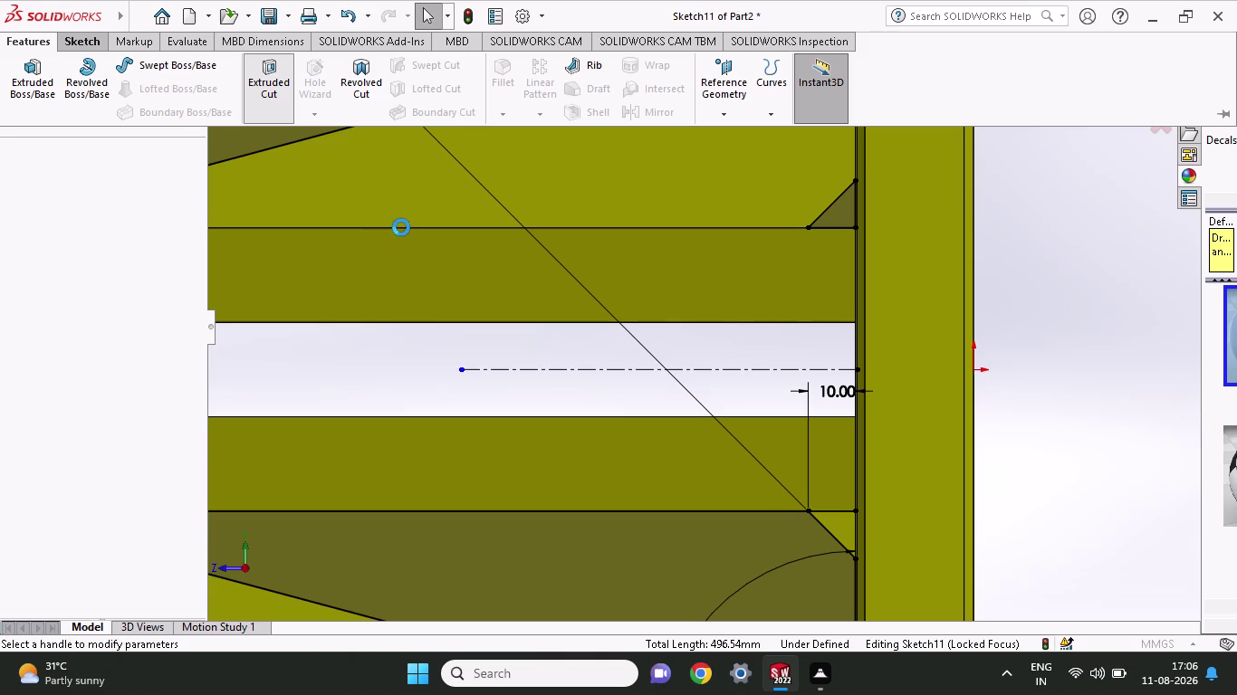
scroll(up, 3)
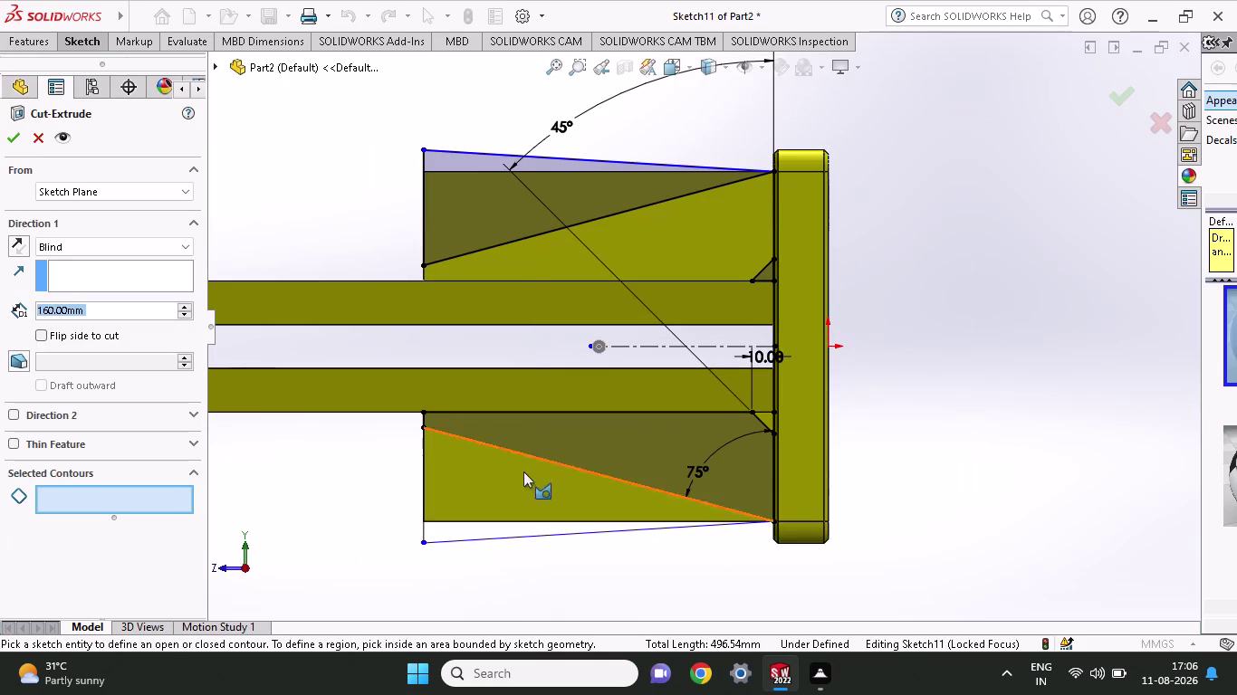
click(512, 509)
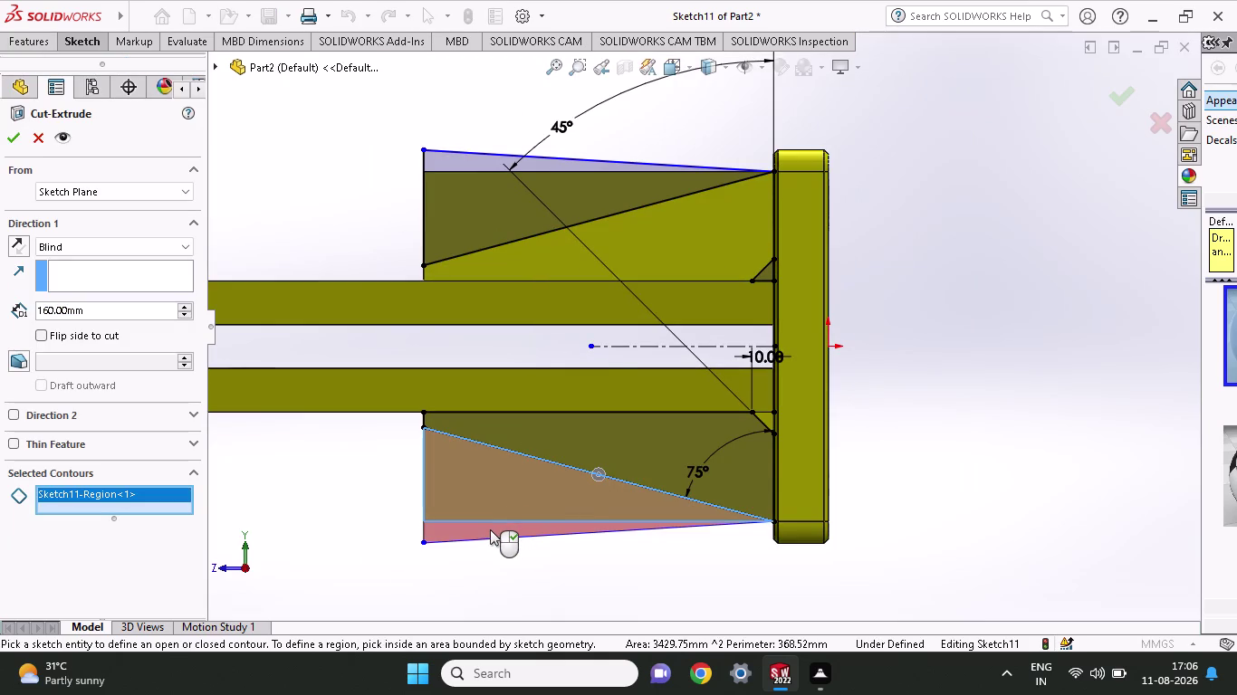
click(774, 425)
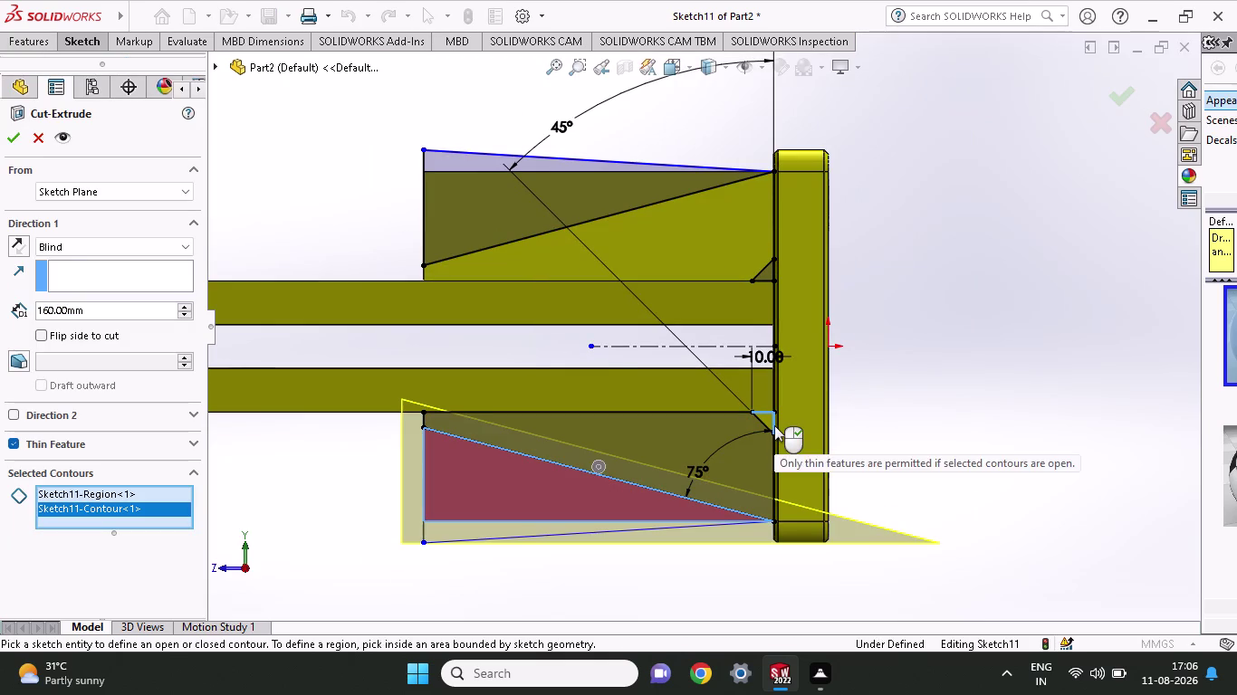
click(769, 420)
click(763, 417)
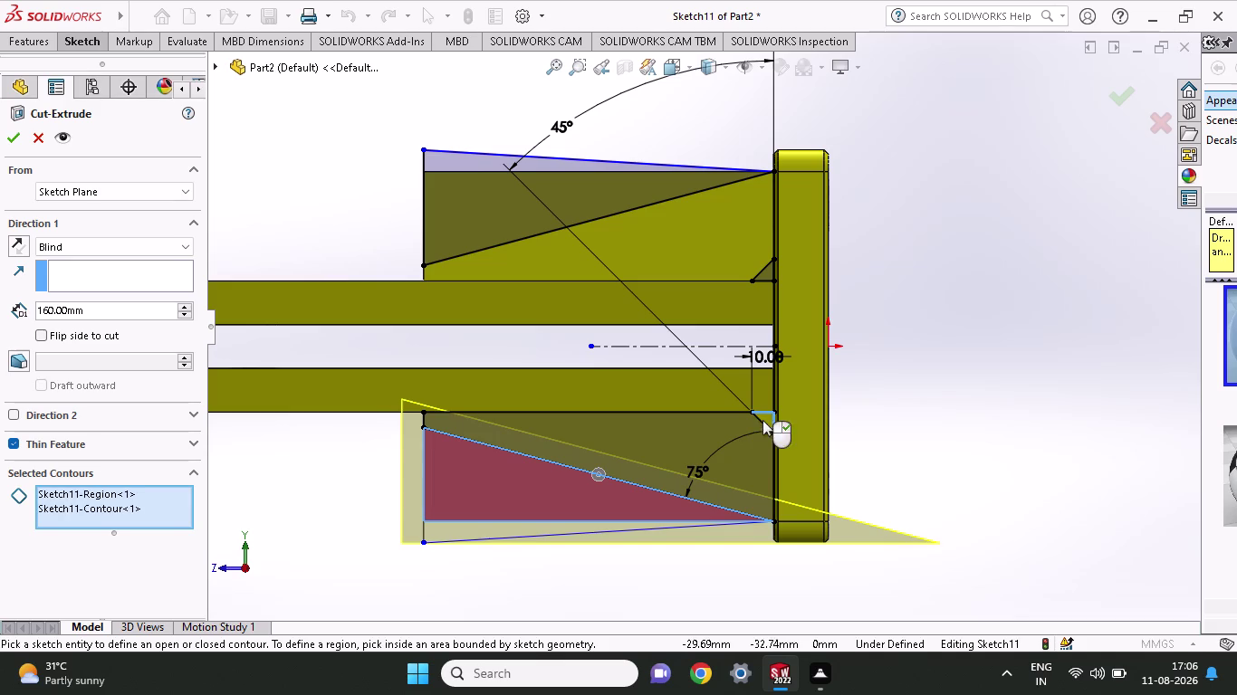
Turn off the thin-wall cut option and add the lower chamfer triangle to the contours.
click(11, 446)
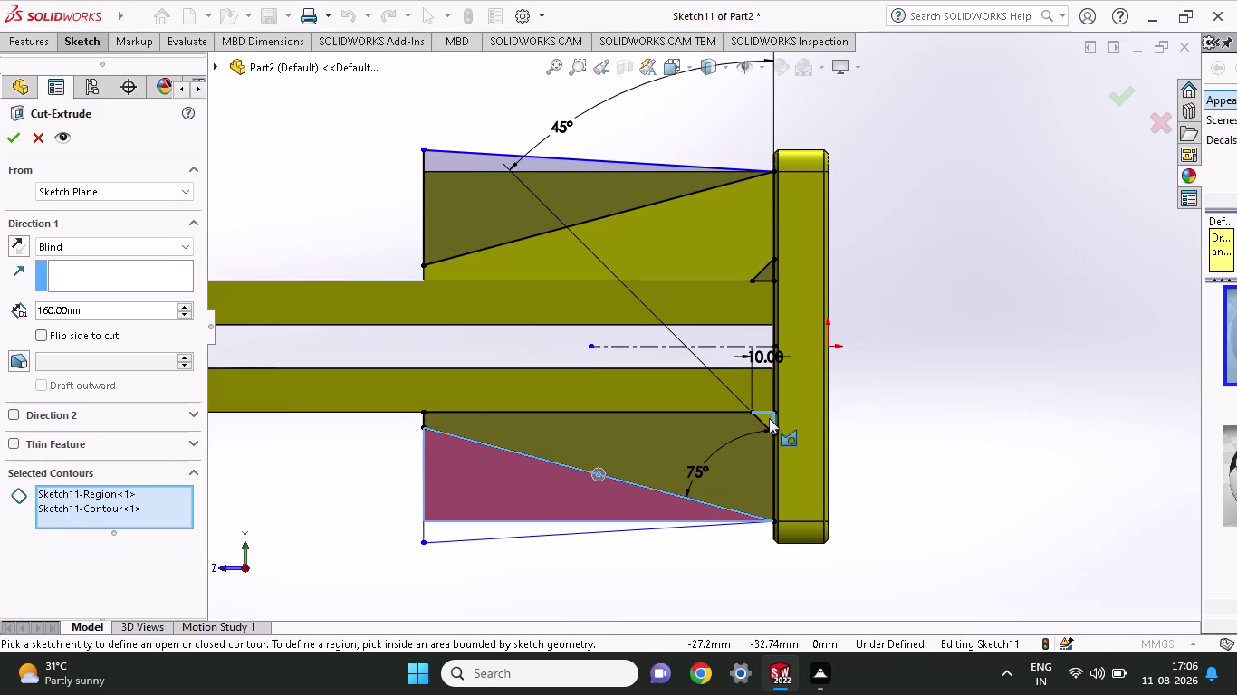
click(768, 418)
click(763, 421)
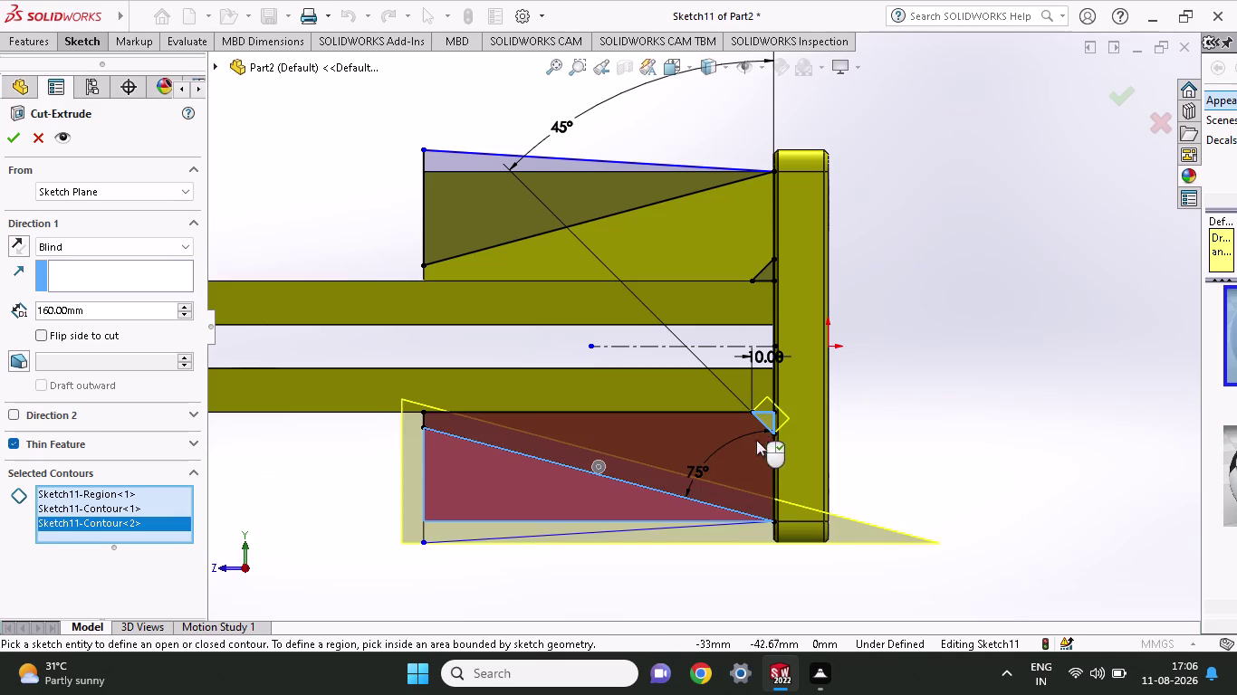
click(4, 438)
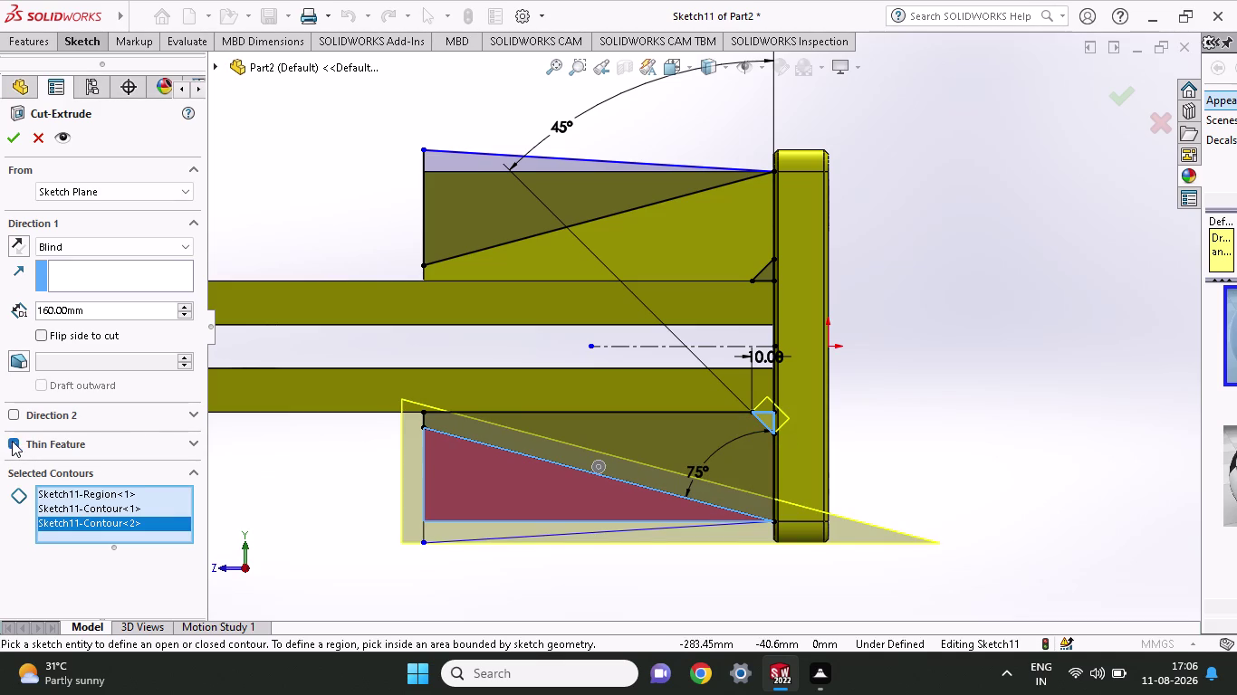
click(12, 441)
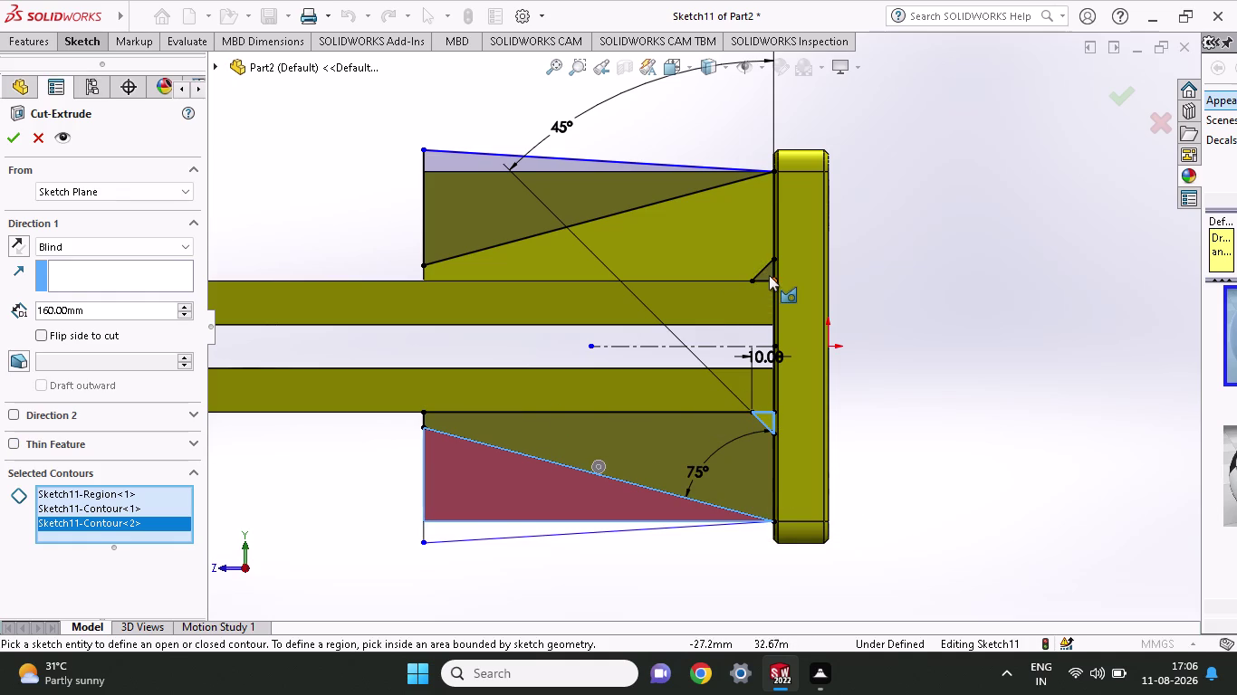
Add the upper chamfer triangle and upper triangular region to the cut, then confirm it.
click(769, 275)
click(503, 219)
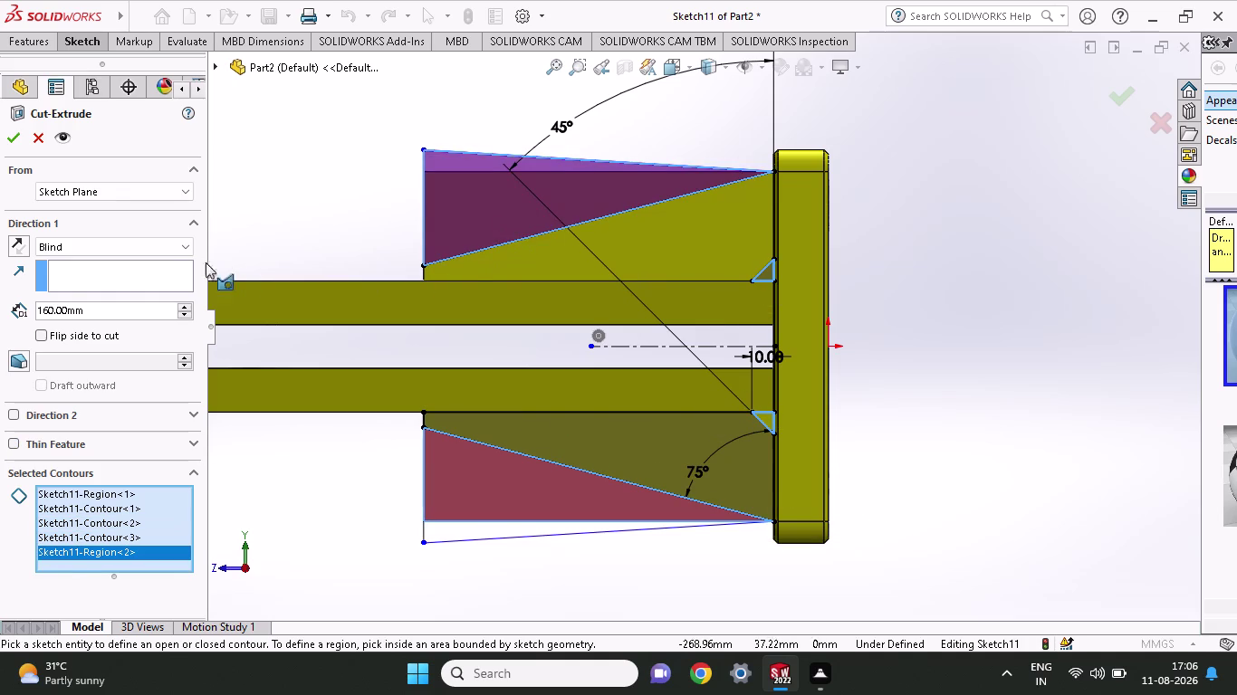
click(0, 138)
click(17, 140)
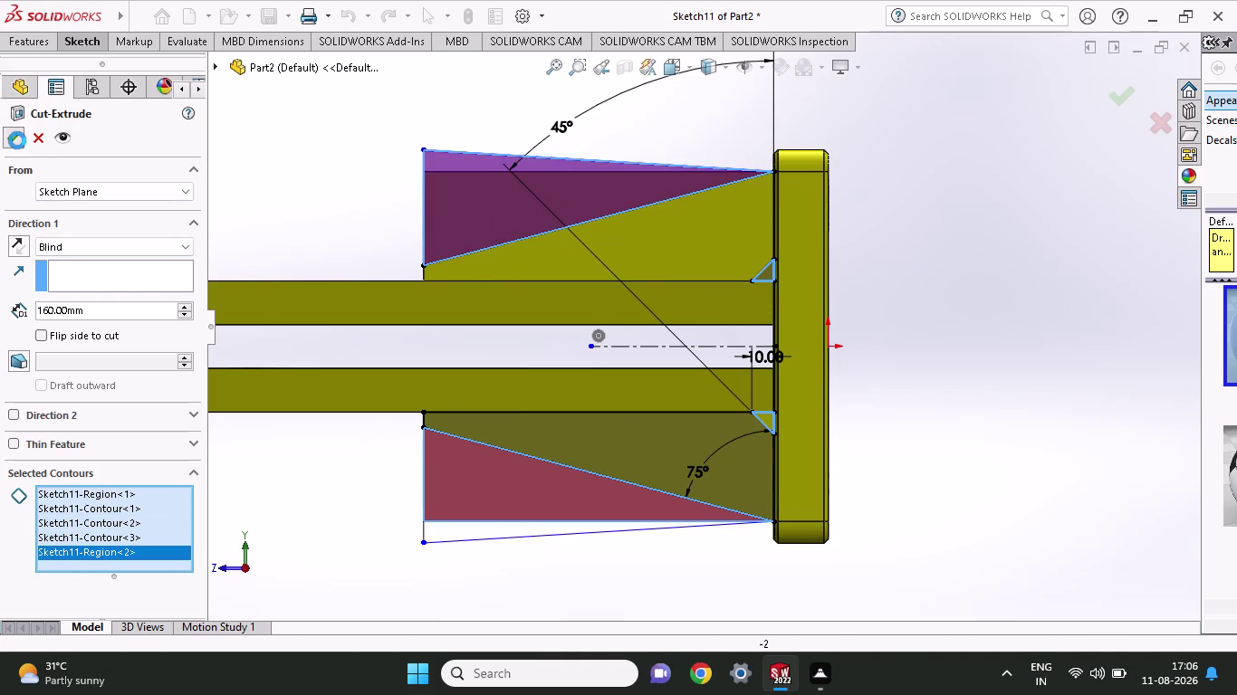
middle_drag(320, 192, 345, 176)
scroll(up, 3)
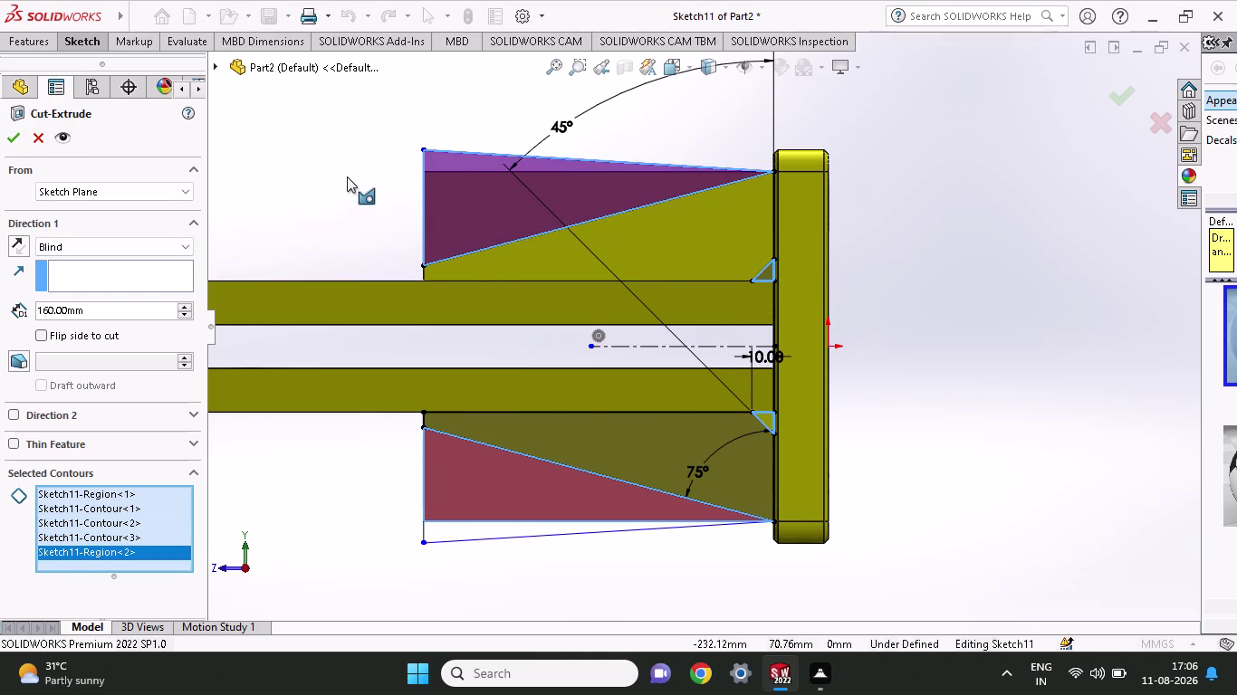
Add the lower wedge regions to the cut contours, then remove several of them again.
middle_drag(345, 176, 347, 177)
click(580, 471)
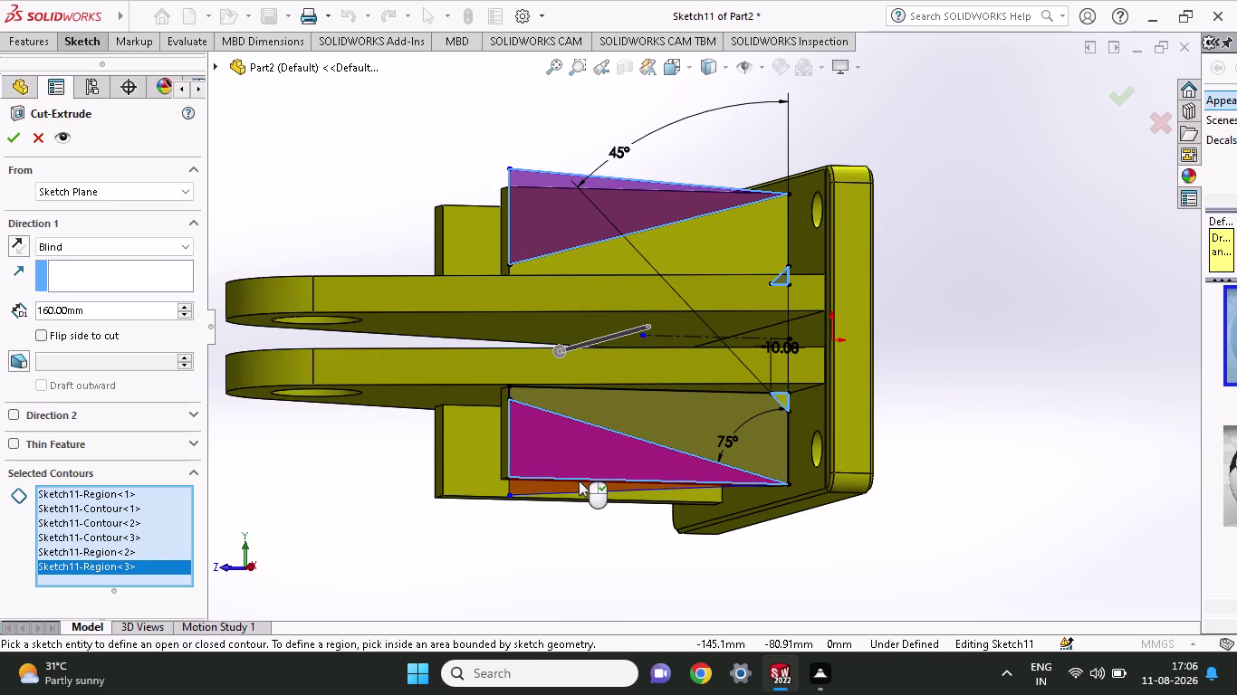
click(578, 481)
click(584, 469)
click(590, 461)
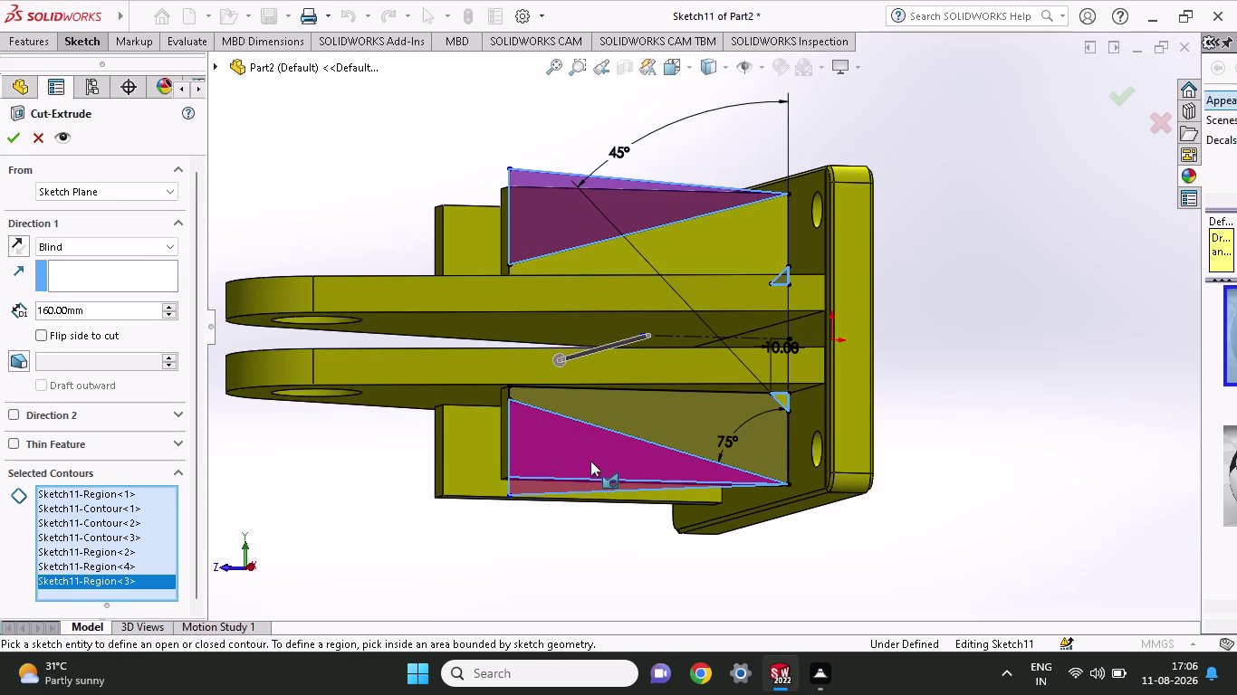
click(559, 481)
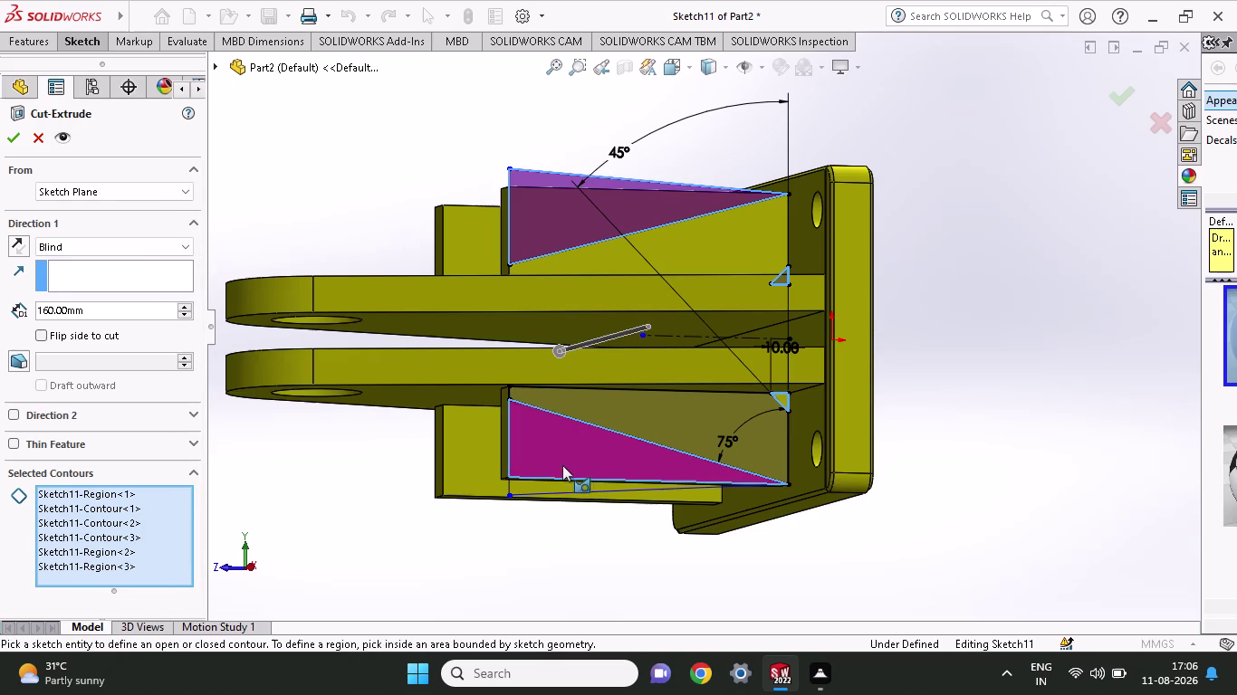
click(564, 458)
click(15, 143)
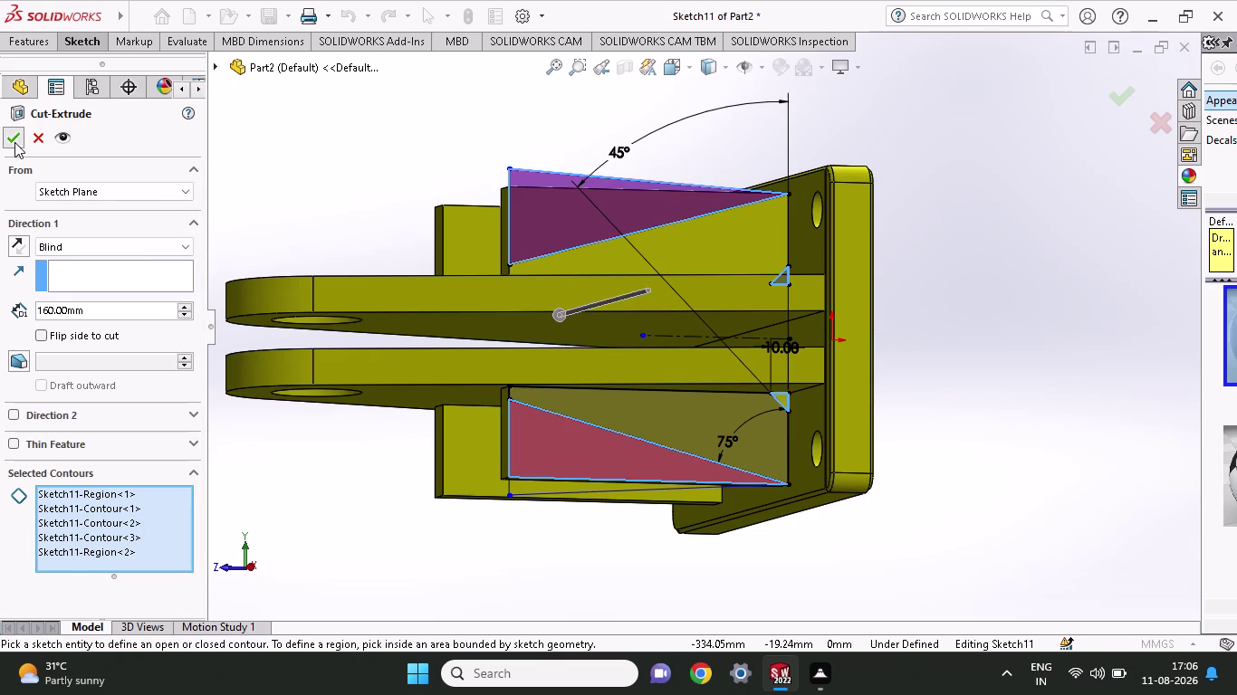
Add the small corner triangle and large lower region, then try applying the cut.
click(781, 395)
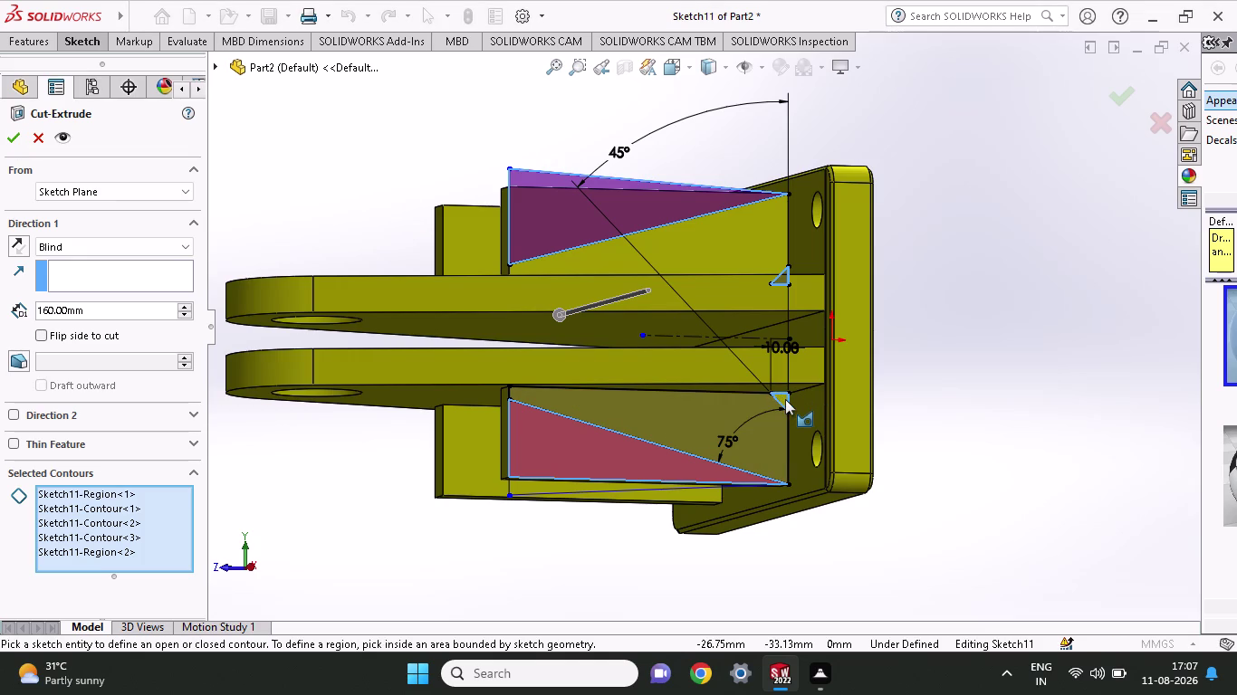
click(785, 400)
click(782, 399)
scroll(down, 3)
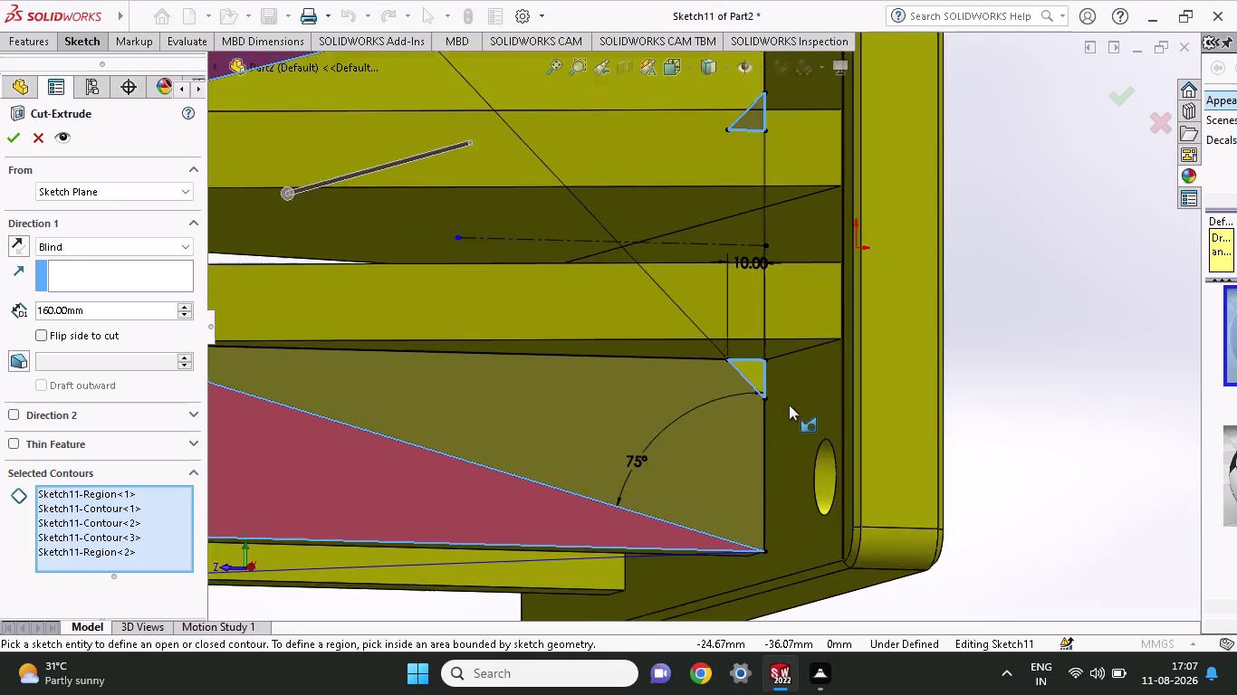
scroll(down, 3)
click(726, 349)
click(726, 345)
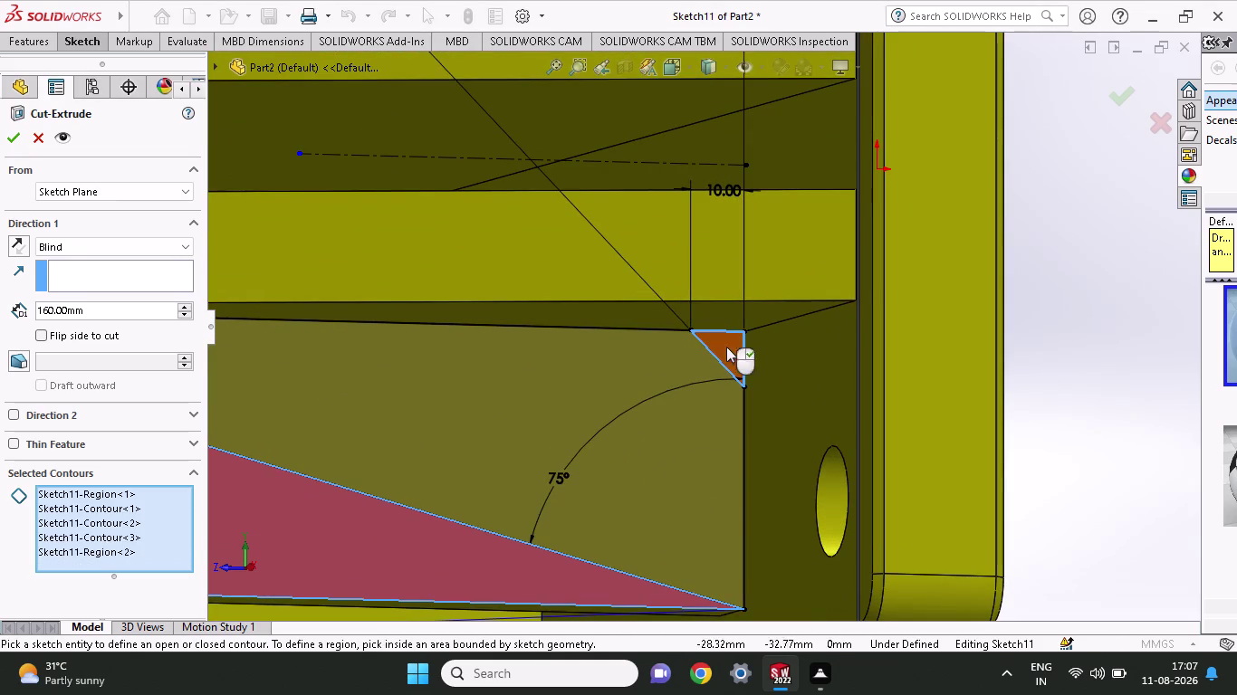
click(725, 352)
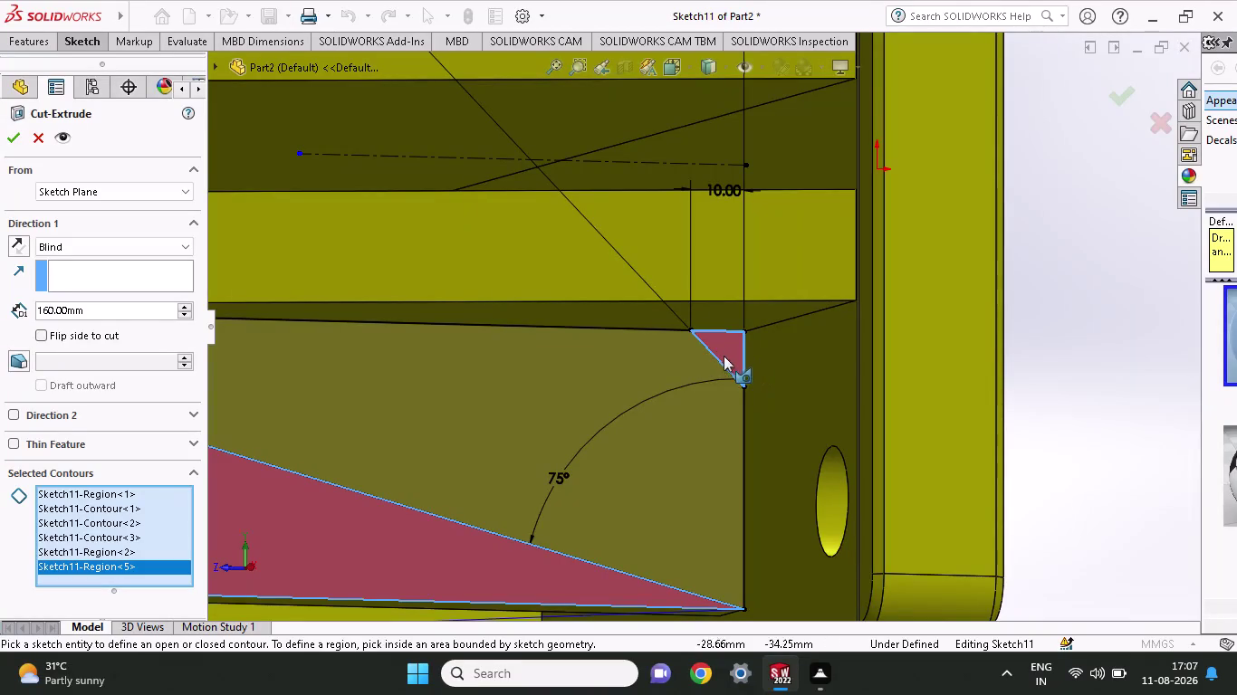
click(701, 386)
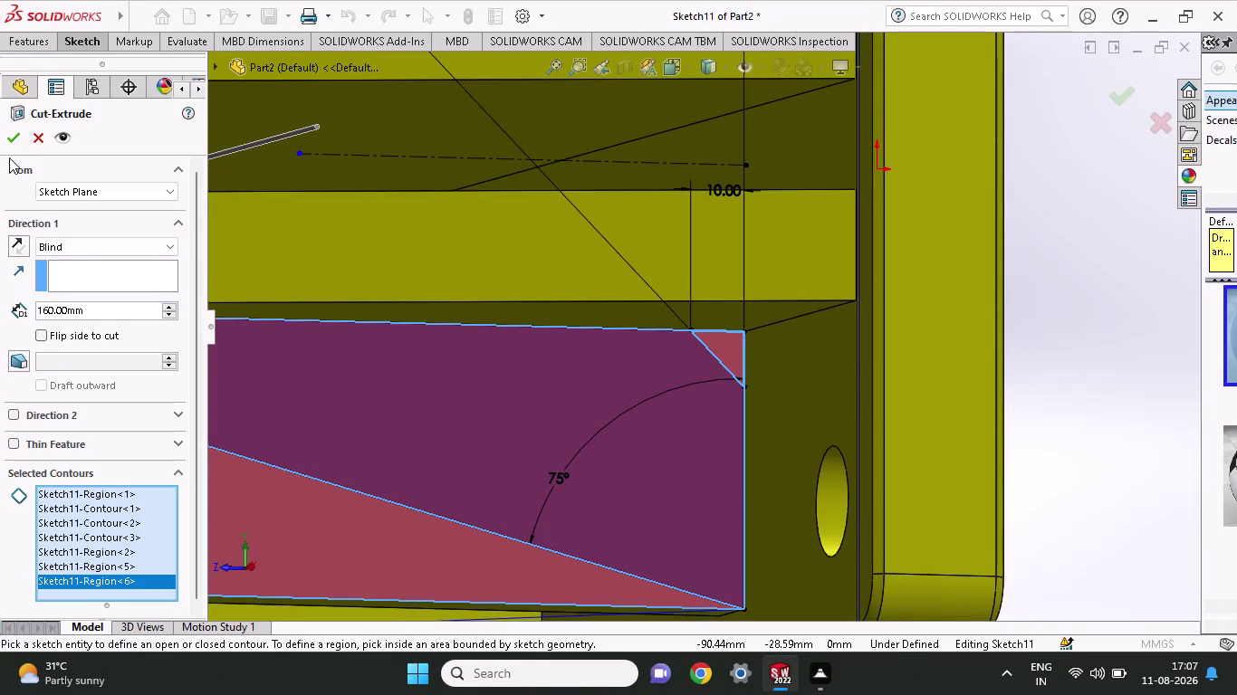
click(10, 138)
Undo the failed mixed-contour cut and dismiss the Extruded Cut, returning to Sketch11.
scroll(up, 3)
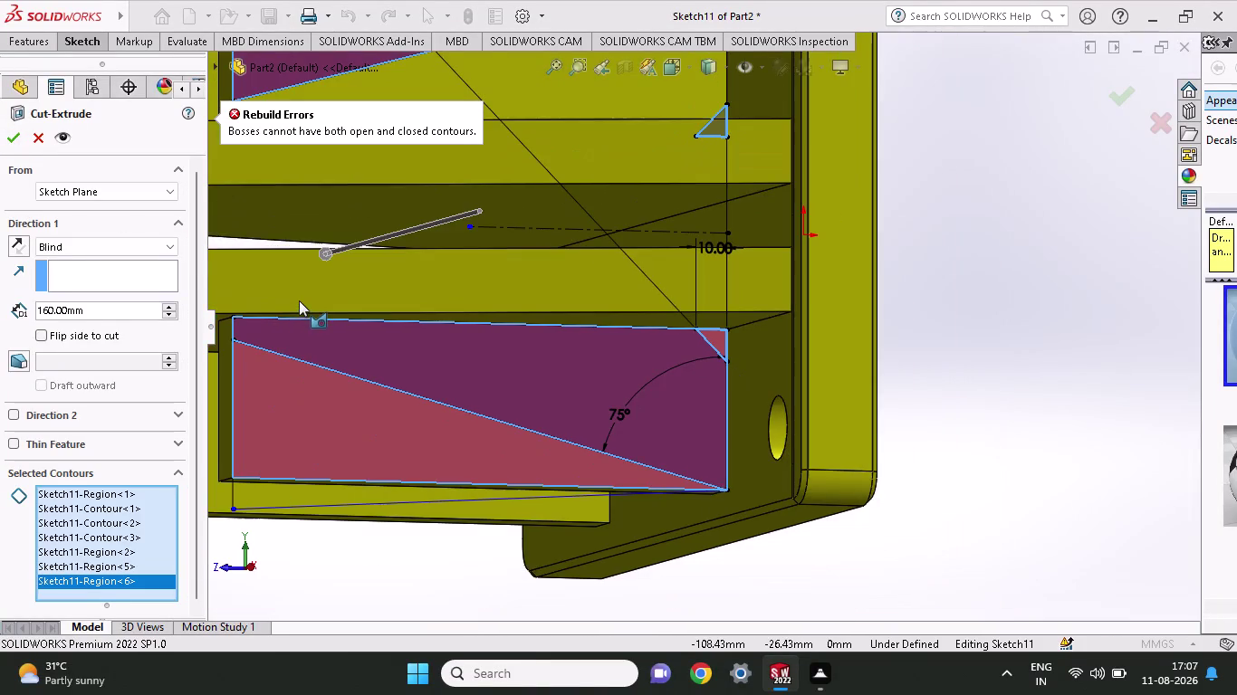
scroll(up, 3)
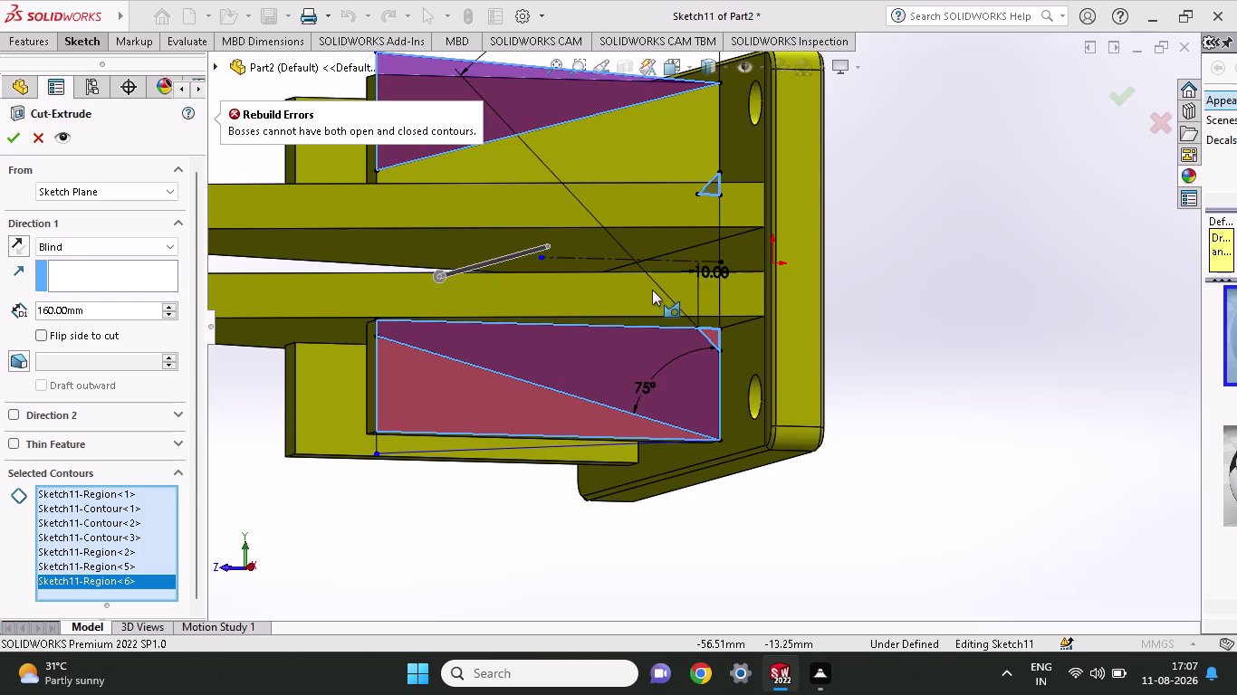
key(ctrl+z)
key(ctrl+z)
key(Escape)
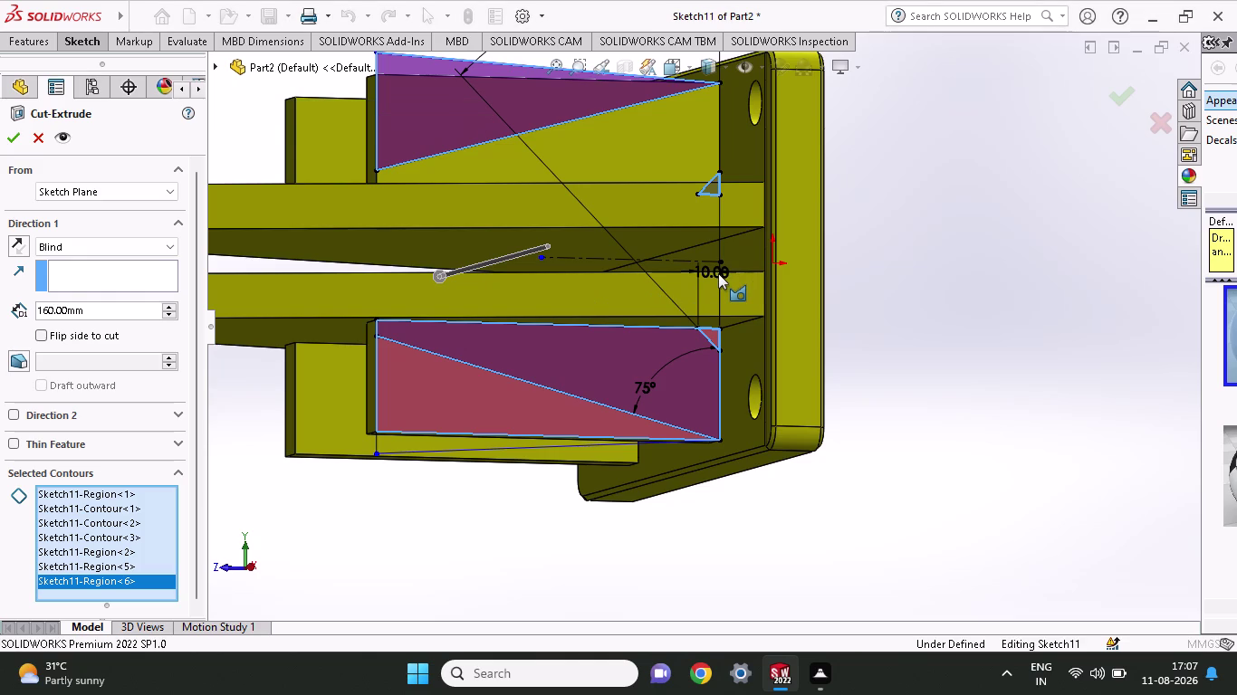
key(ctrl+z)
key(ctrl+z)
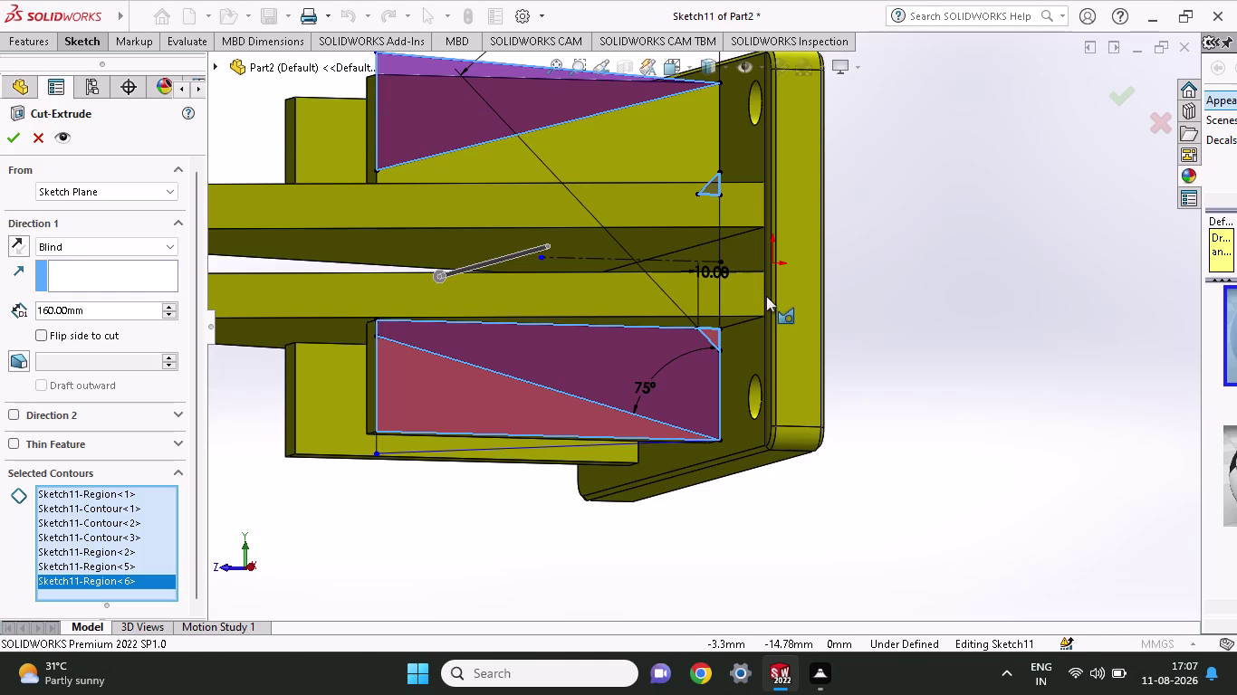
key(Escape)
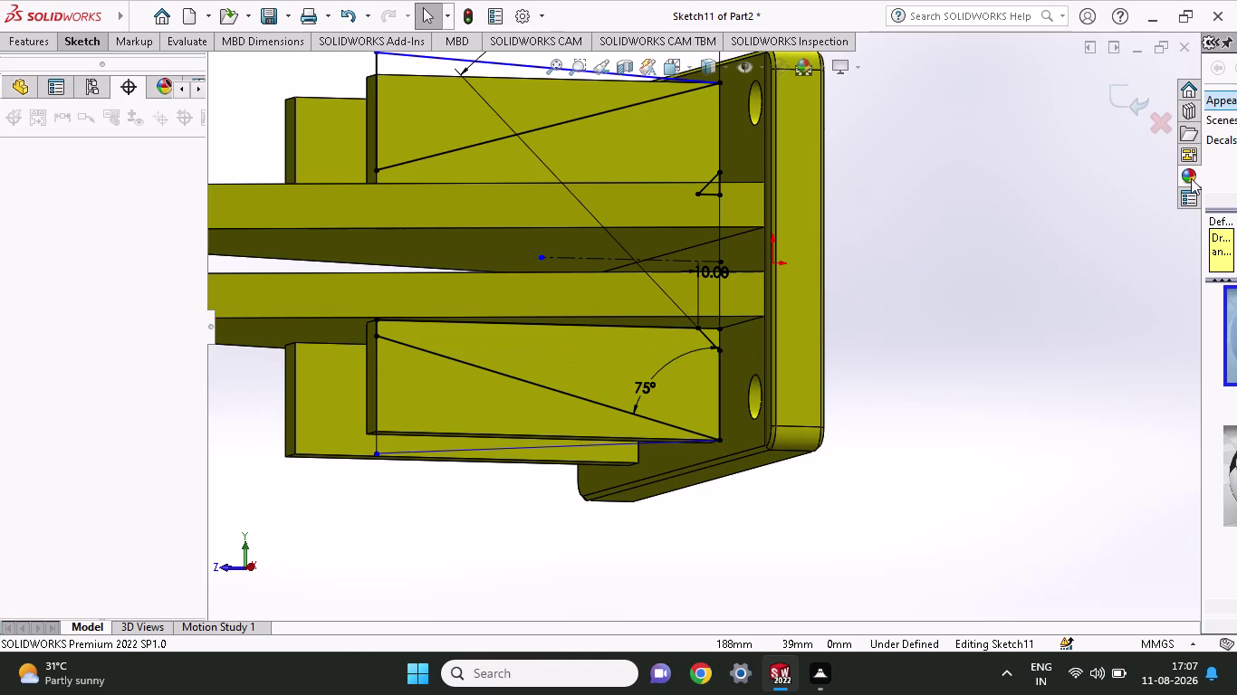
Remove the unwanted triangle and wedge lines from Sketch11.
key(ctrl+z)
key(ctrl+z)
key(ctrl+z)
key(ctrl+z)
key(ctrl+z)
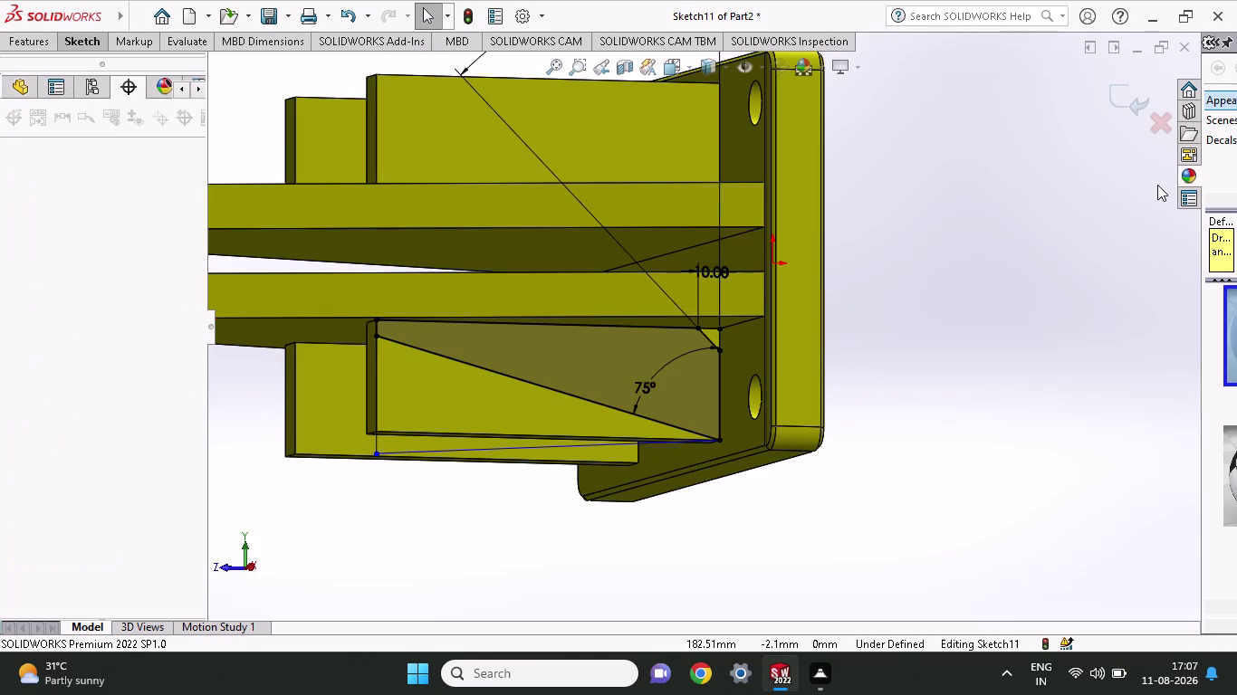
key(ctrl+z)
key(ctrl+z)
key(ctrl+z)
key(ctrl+z)
key(ctrl+z)
key(ctrl+z)
key(ctrl+z)
key(ctrl+z)
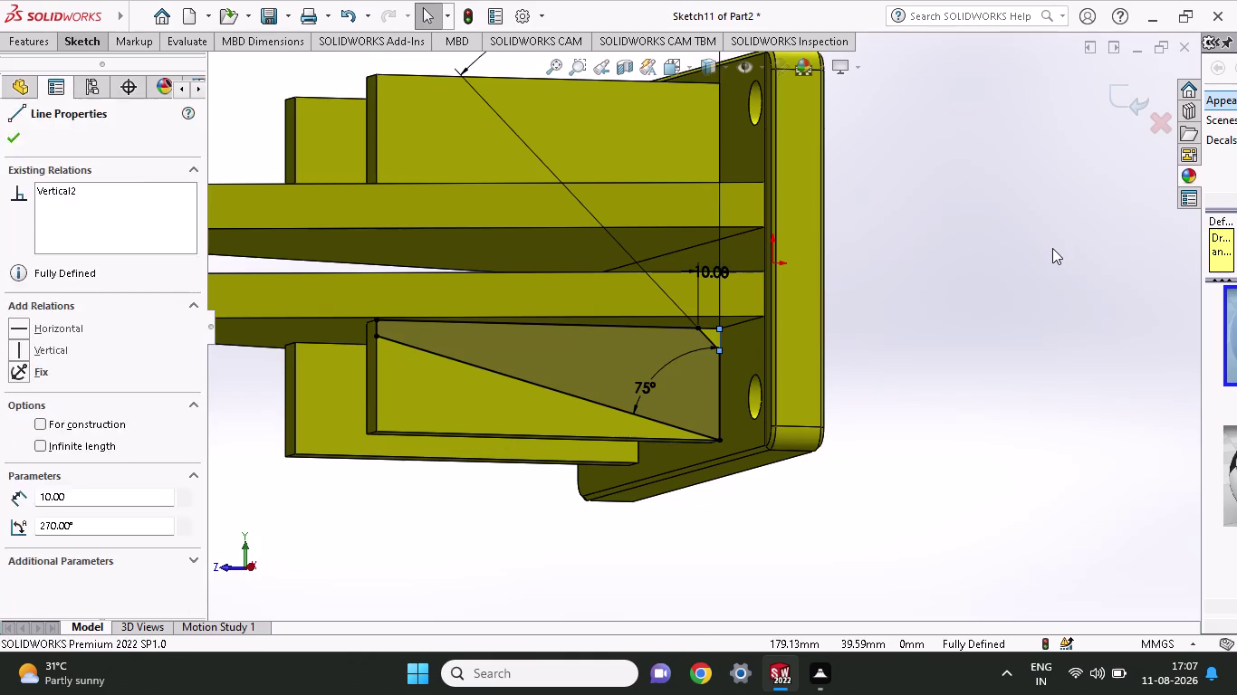
key(ctrl+z)
key(ctrl+z)
key(ctrl+z)
key(ctrl+z)
key(ctrl+z)
key(ctrl+z)
key(ctrl+z)
key(ctrl+z)
key(ctrl+z)
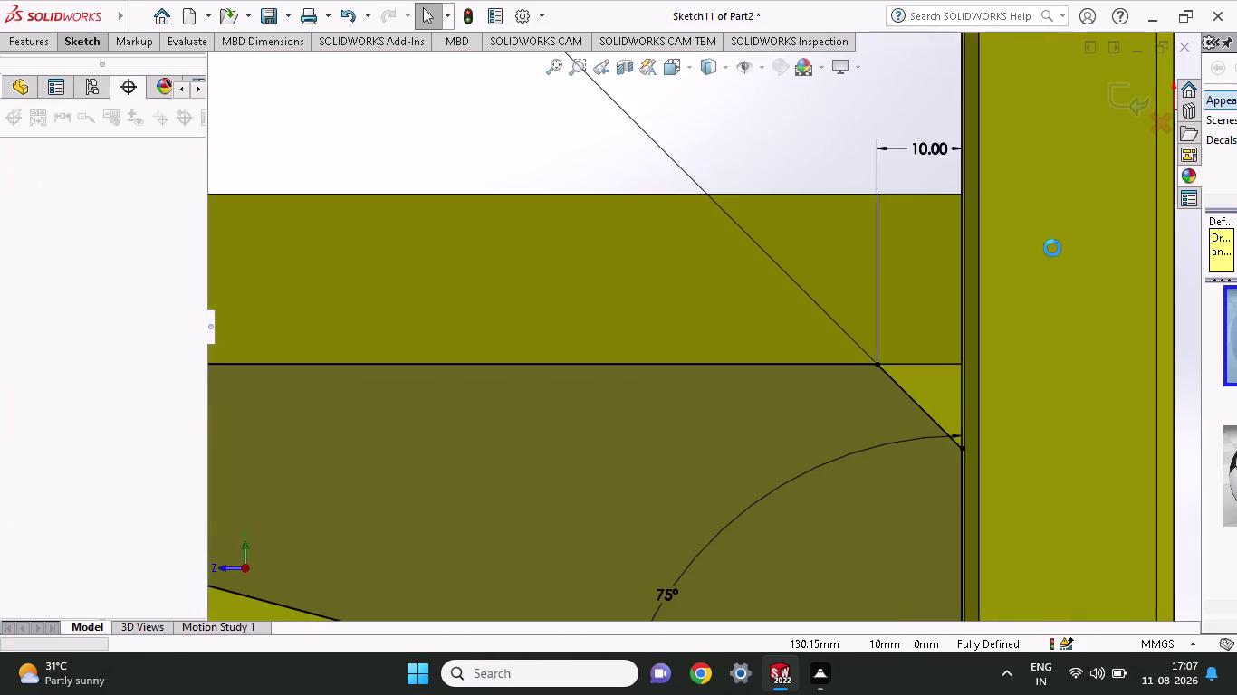
key(ctrl+z)
key(ctrl+z)
Remove the 10 mm vertical line, leaving only the diagonal chamfer line at the rib corner.
key(ctrl+z)
scroll(up, 3)
scroll(up, 3)
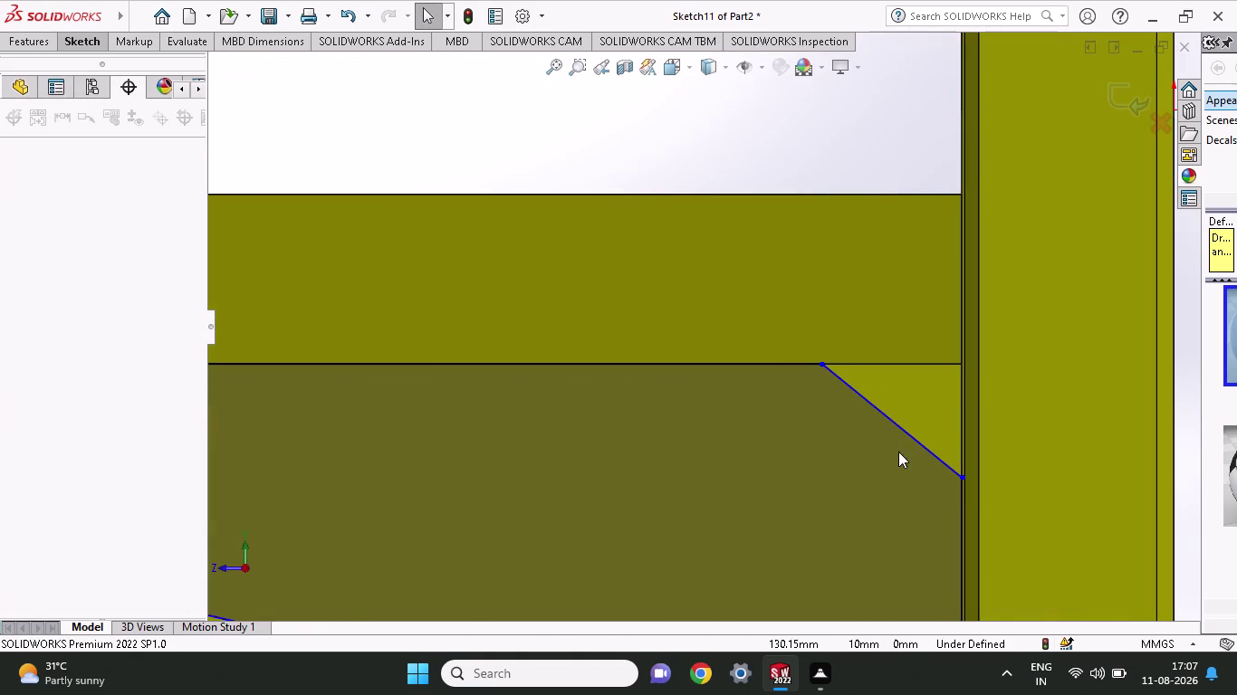
key(ctrl+z)
key(ctrl+z)
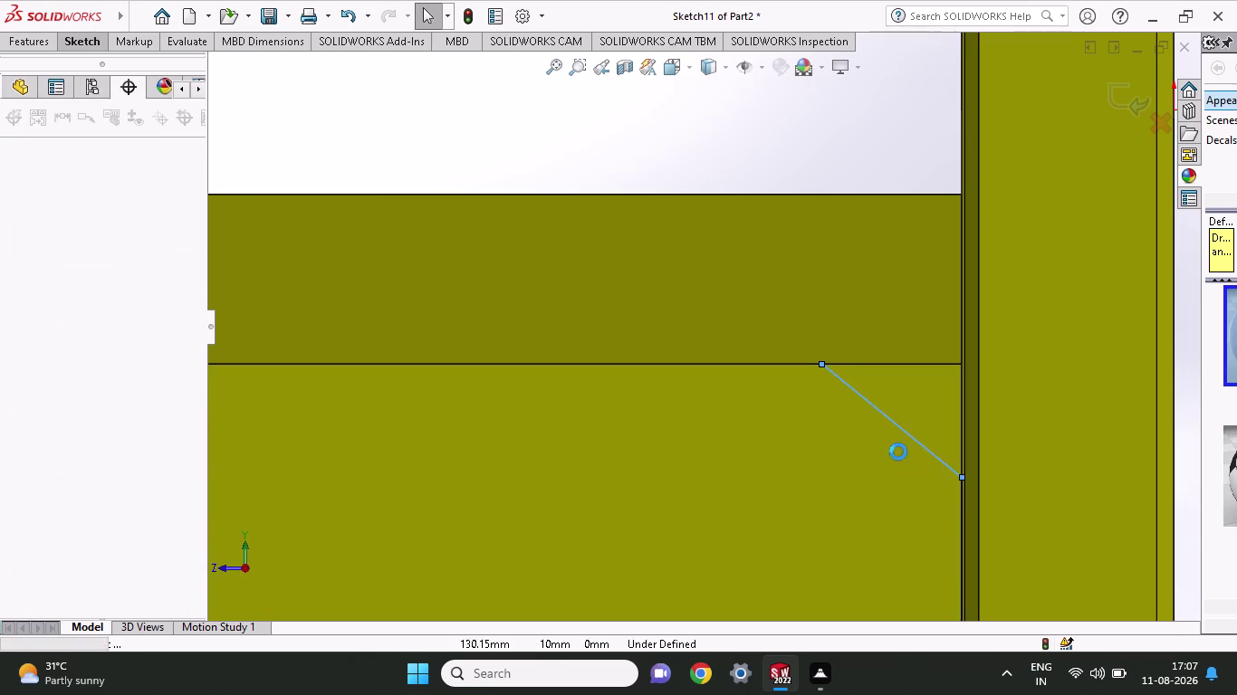
key(ctrl+z)
key(ctrl+z)
scroll(up, 3)
scroll(up, 3)
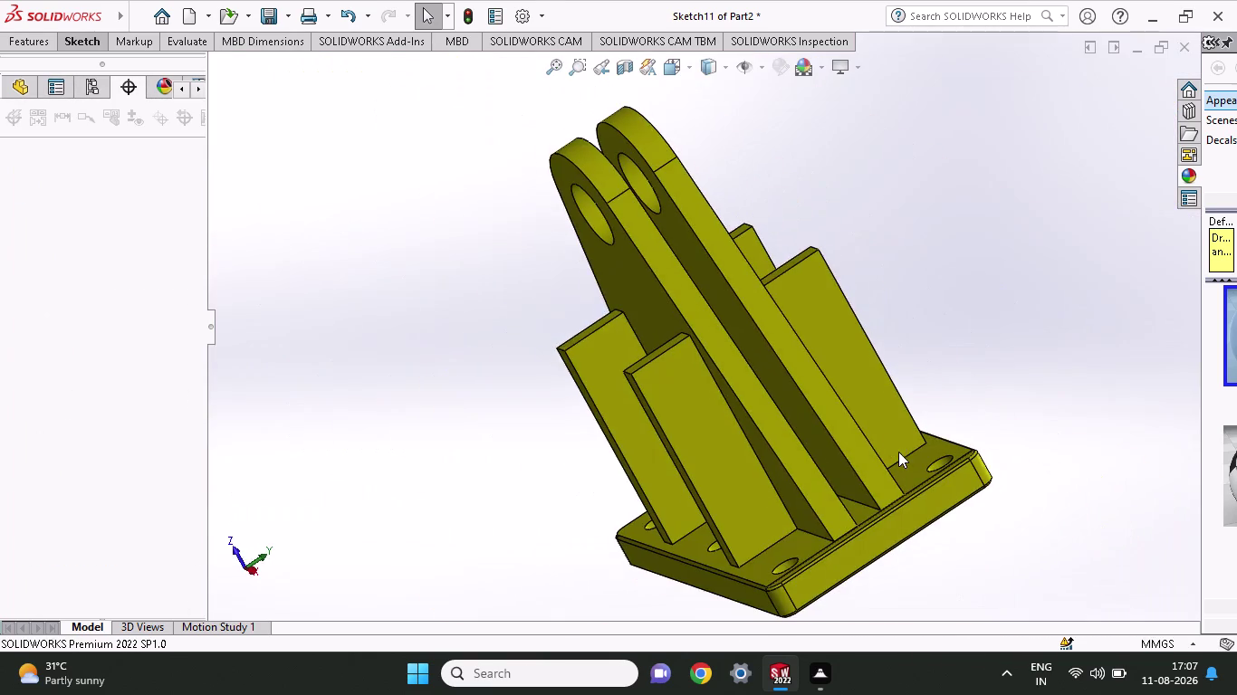
Change the base rectangle's 42.77 dimension in Sketch10 to 50 mm.
middle_drag(1026, 320, 1025, 320)
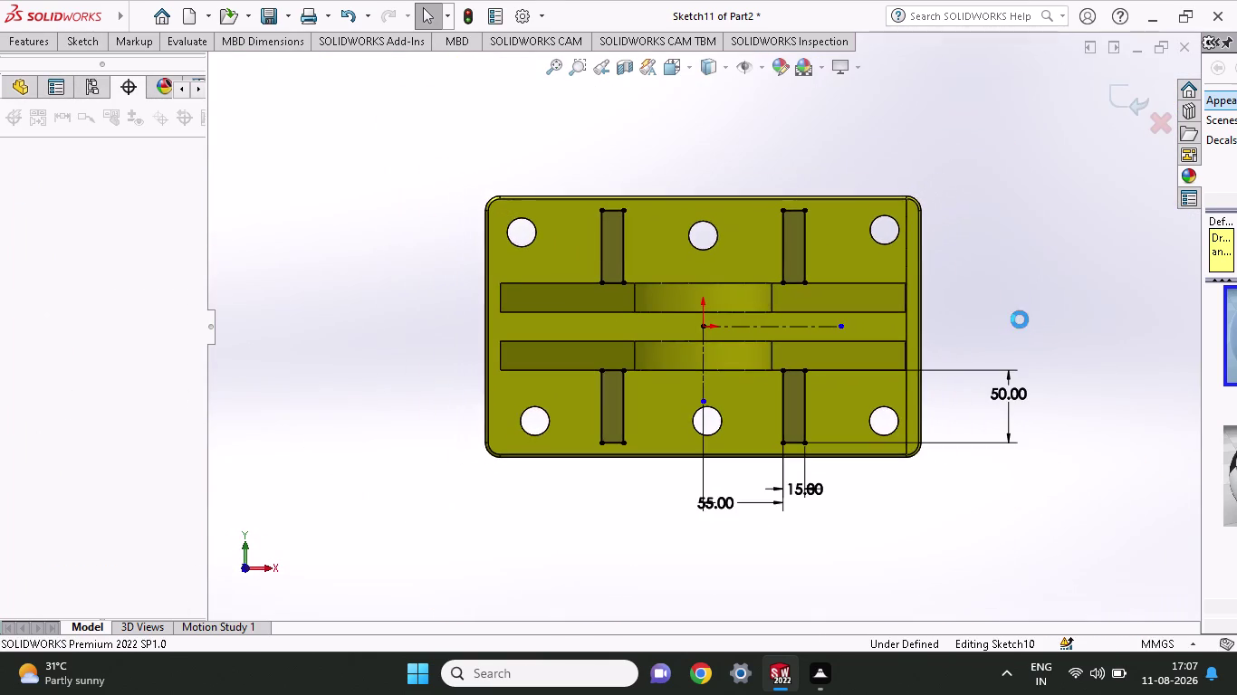
middle_drag(1025, 320, 896, 324)
middle_drag(1016, 309, 901, 325)
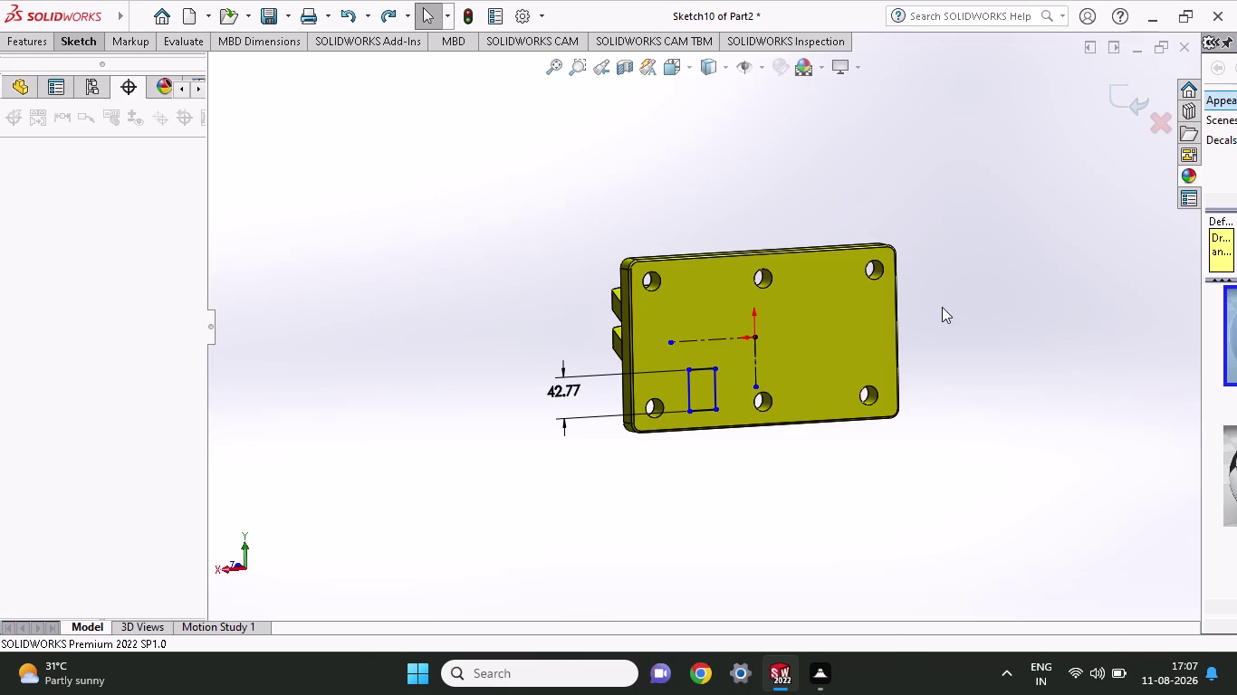
middle_drag(508, 270, 749, 288)
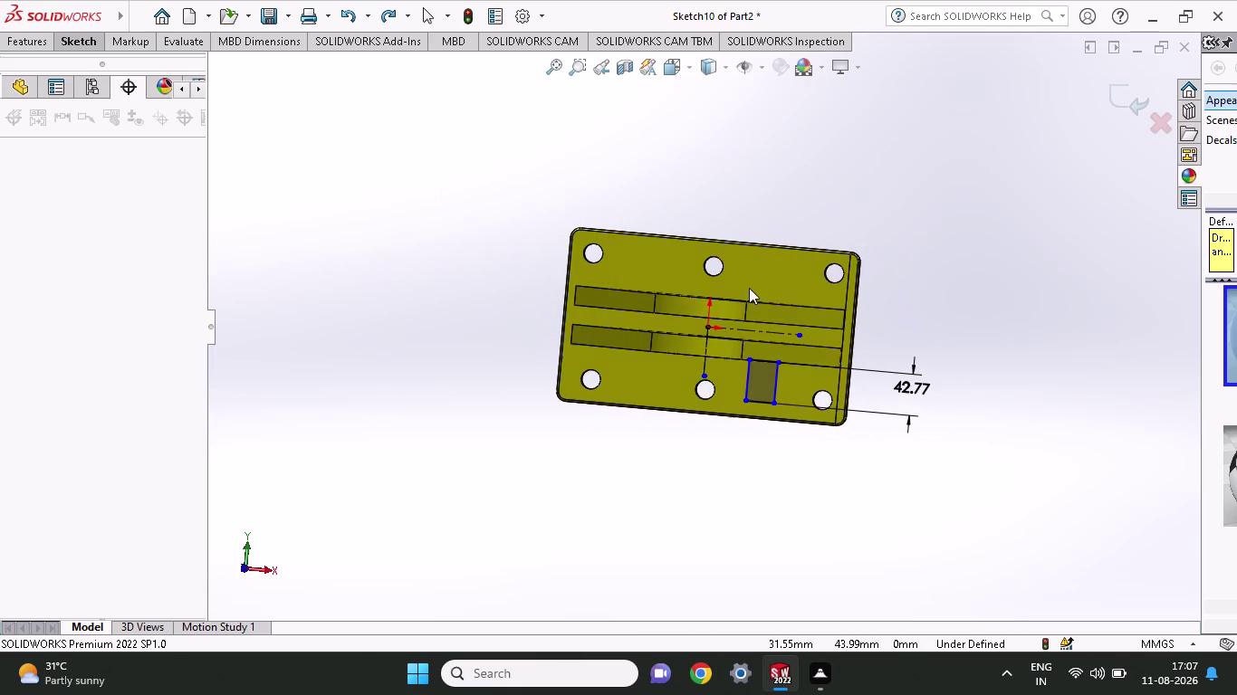
double_click(903, 392)
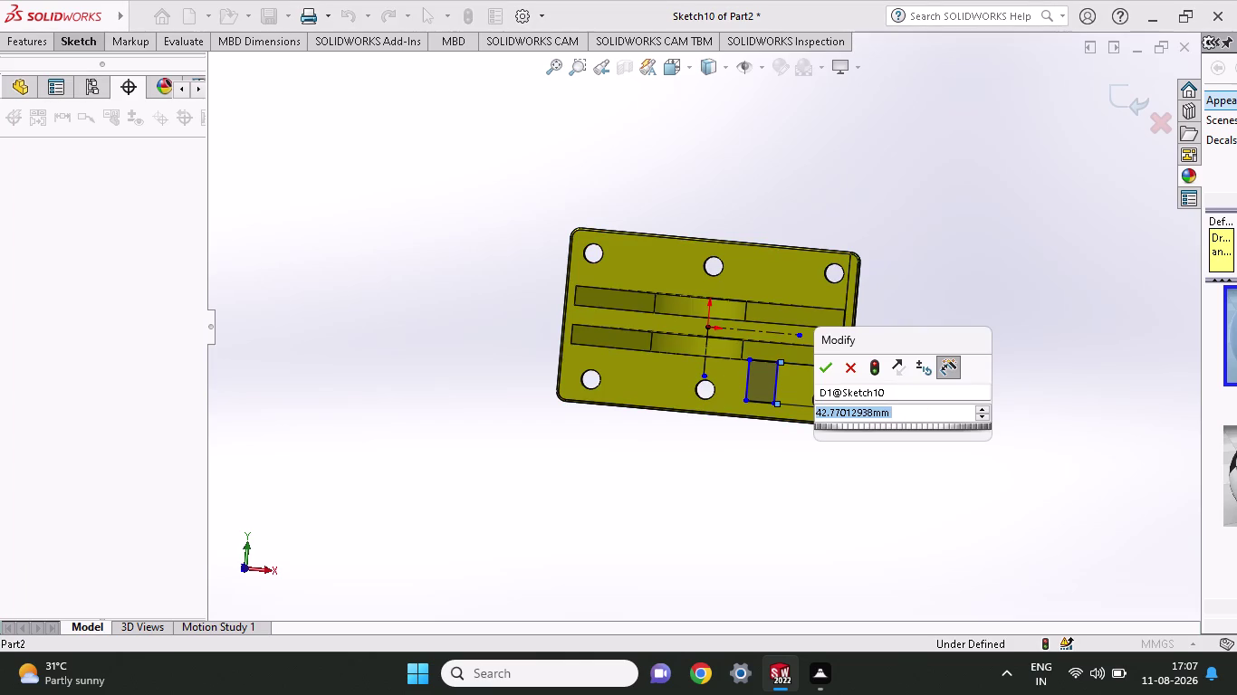
text(5)
text(0)
key(Return)
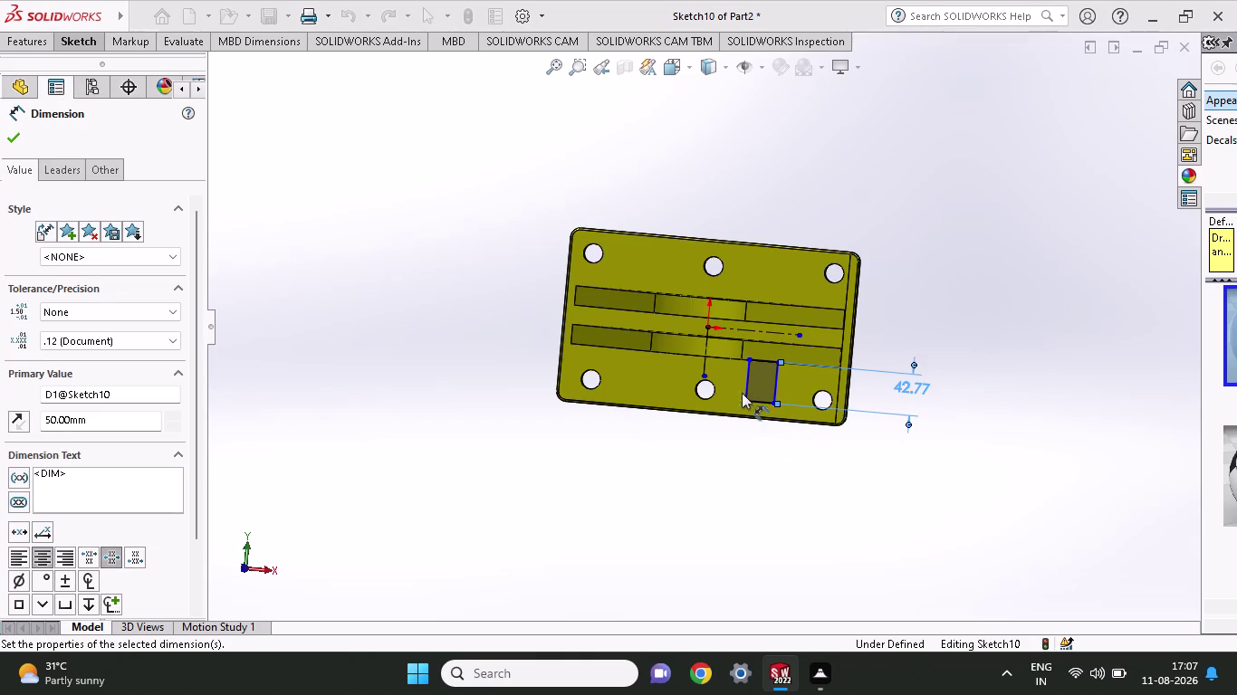
click(745, 406)
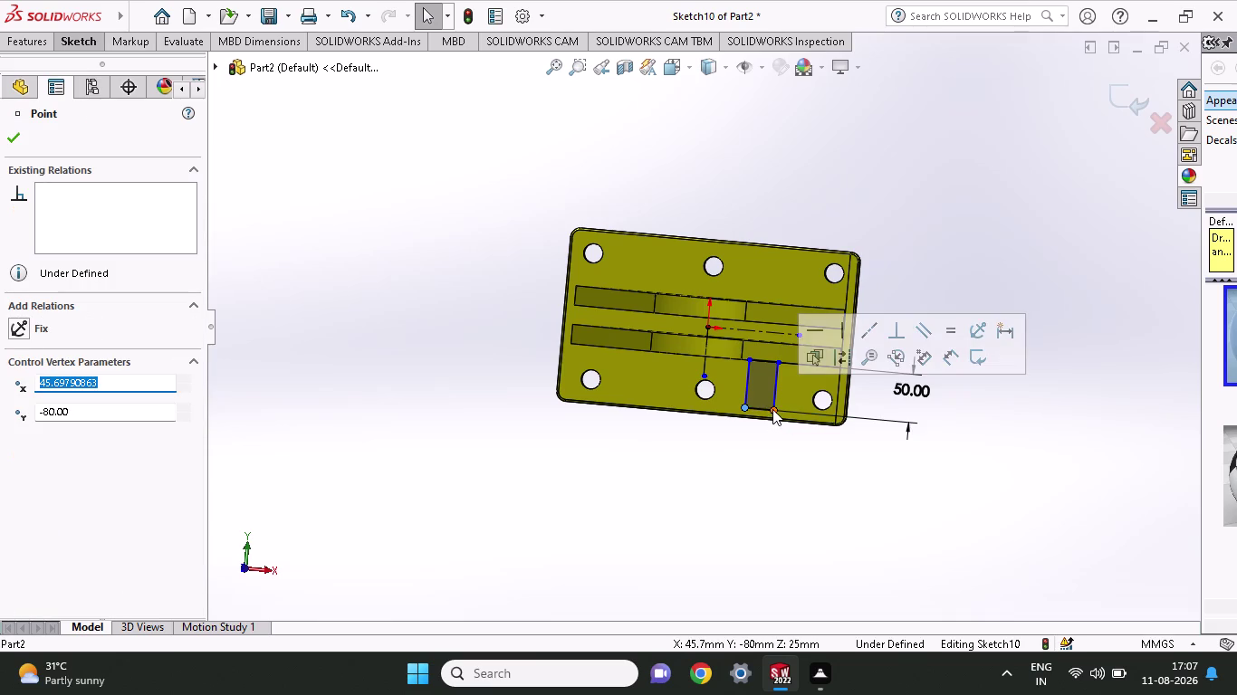
Add a 15 mm width dimension to the narrow rectangle beside the lower right hole.
click(772, 409)
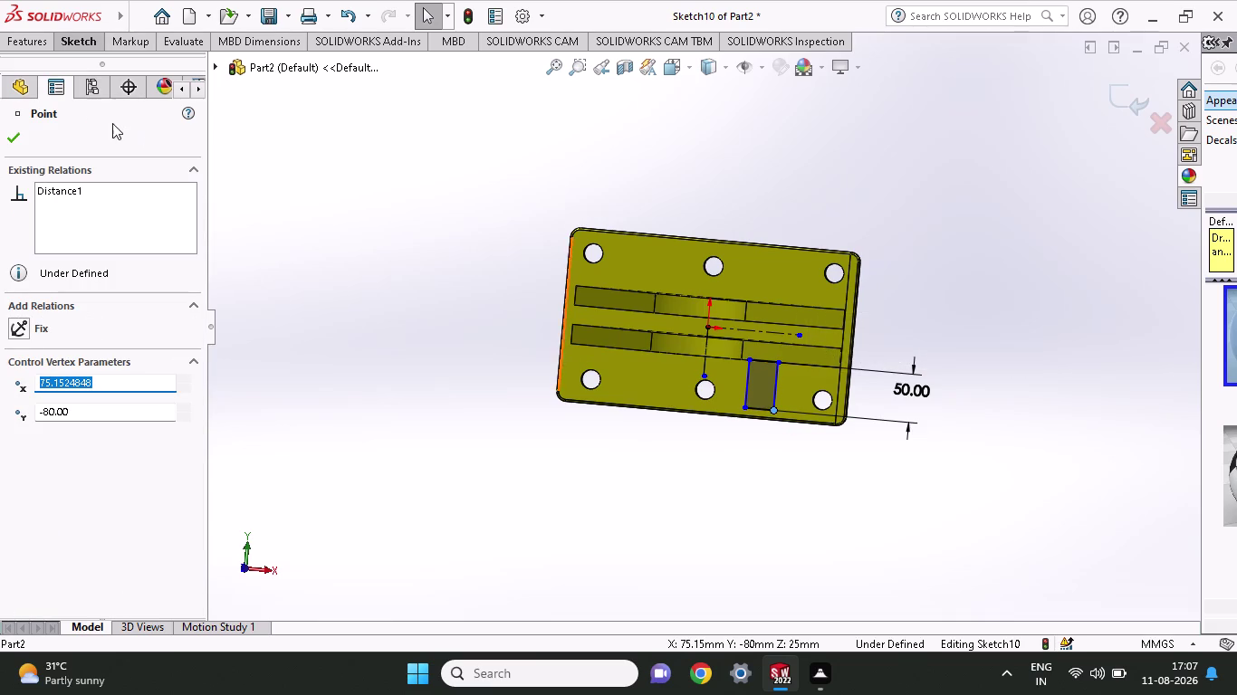
click(39, 43)
click(84, 41)
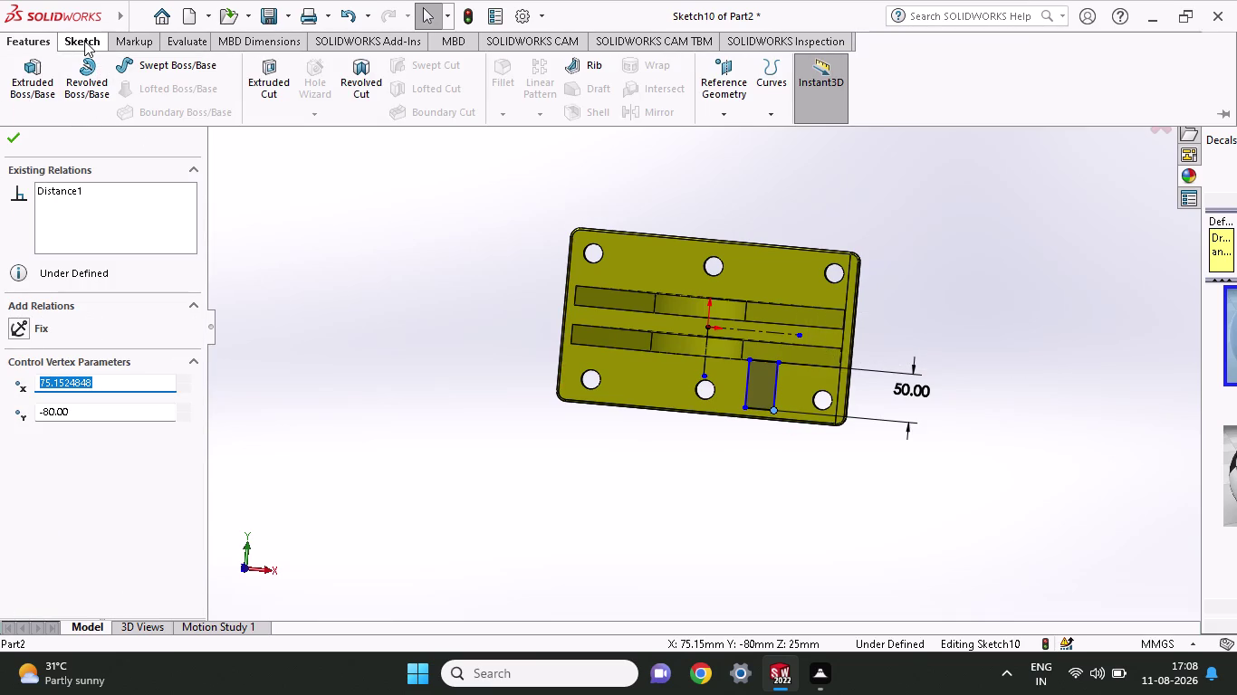
click(86, 76)
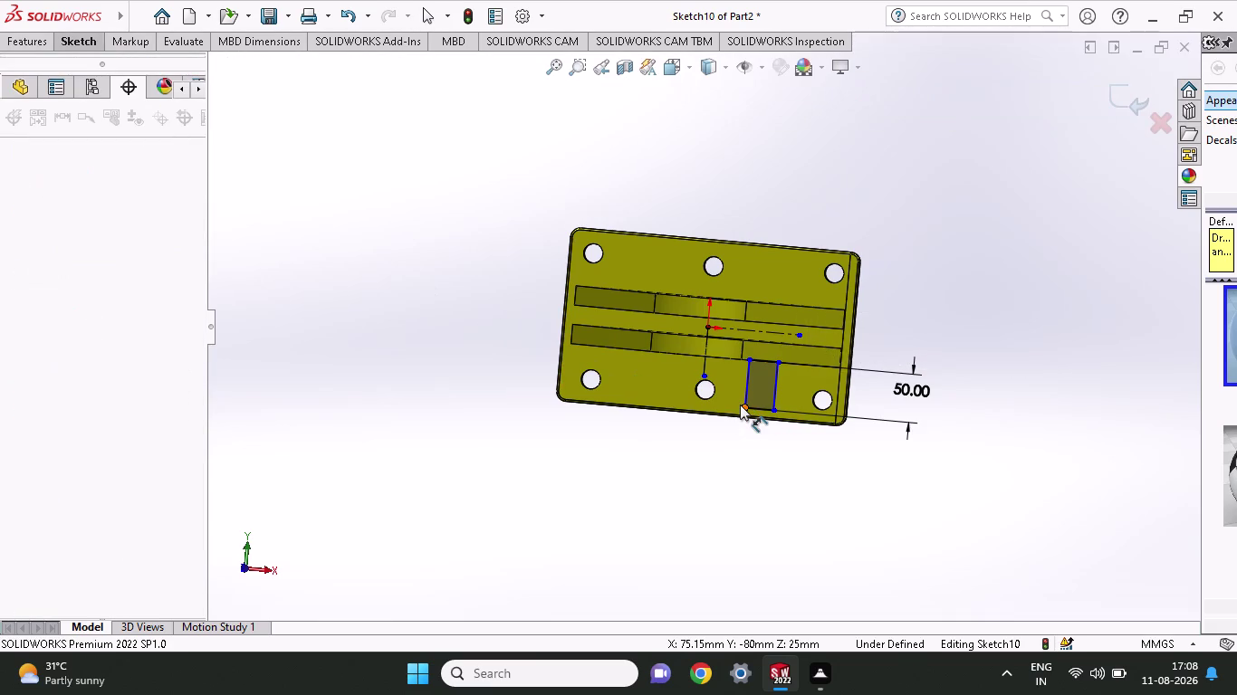
click(746, 407)
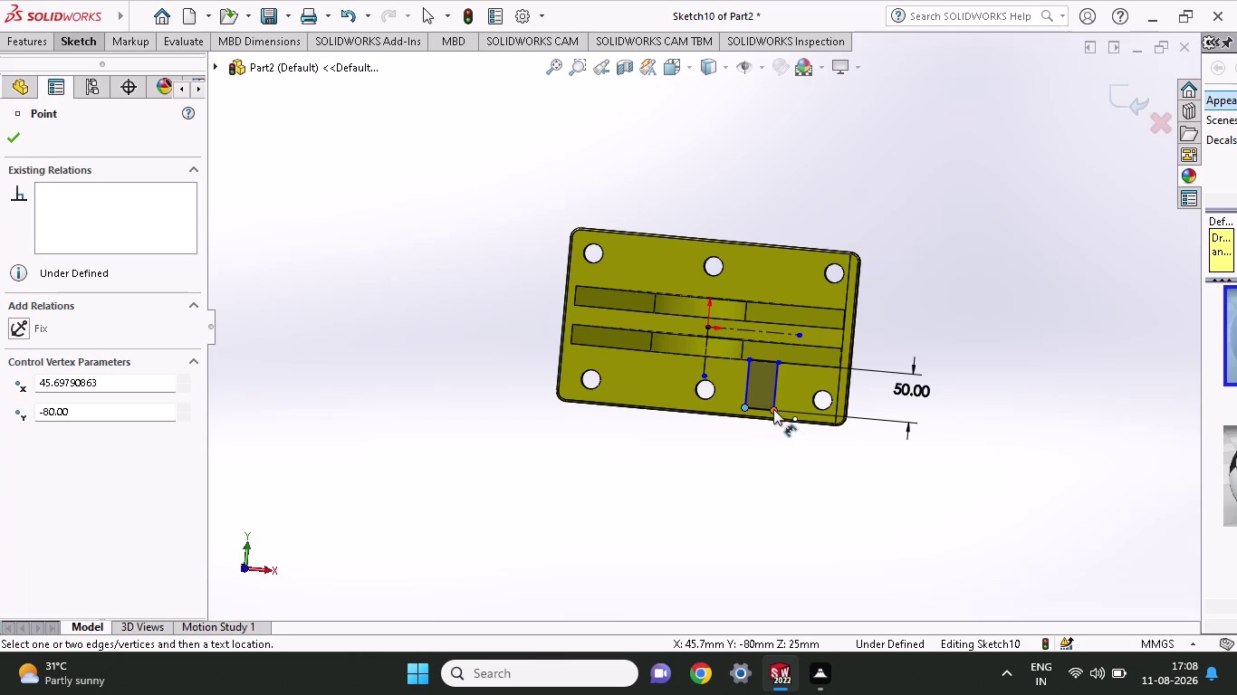
click(773, 410)
click(766, 468)
text(15)
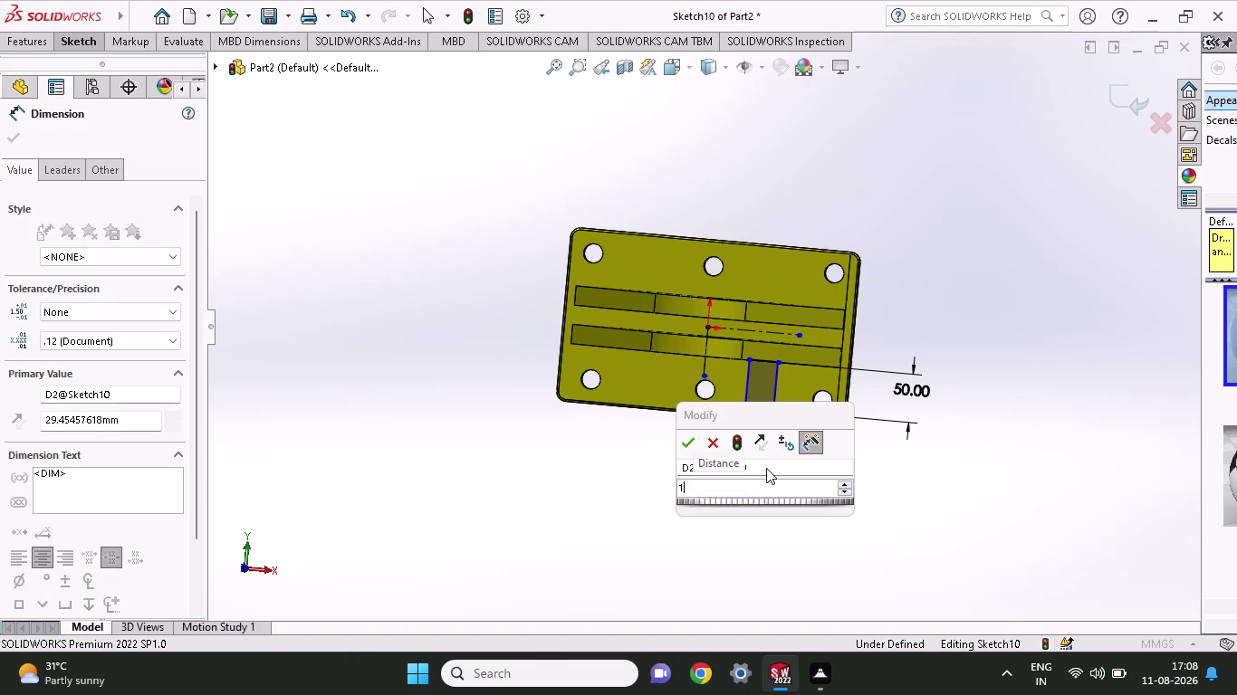
key(Return)
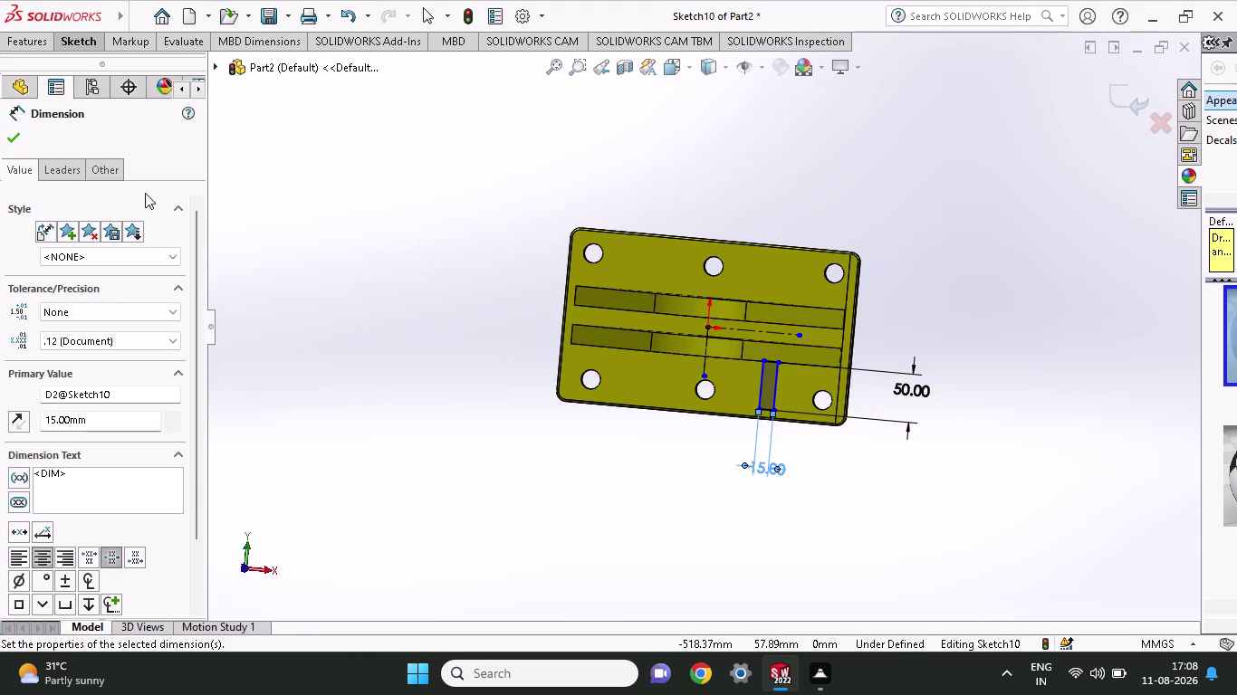
click(35, 44)
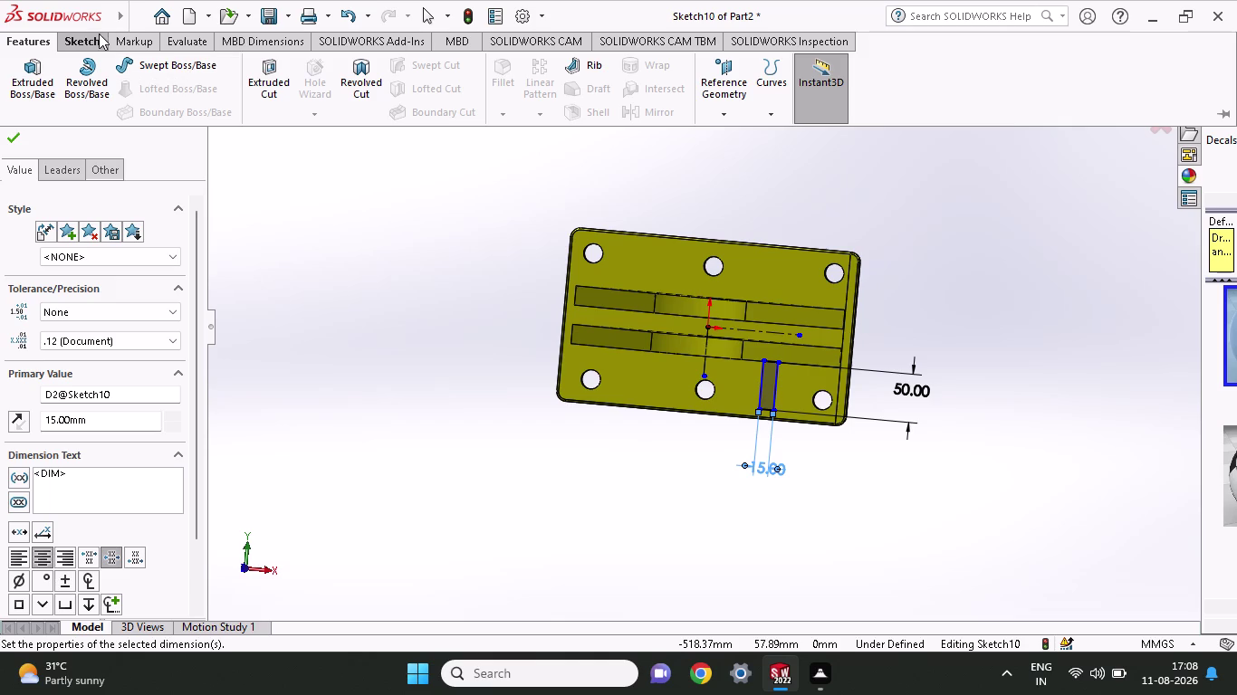
click(91, 42)
click(476, 65)
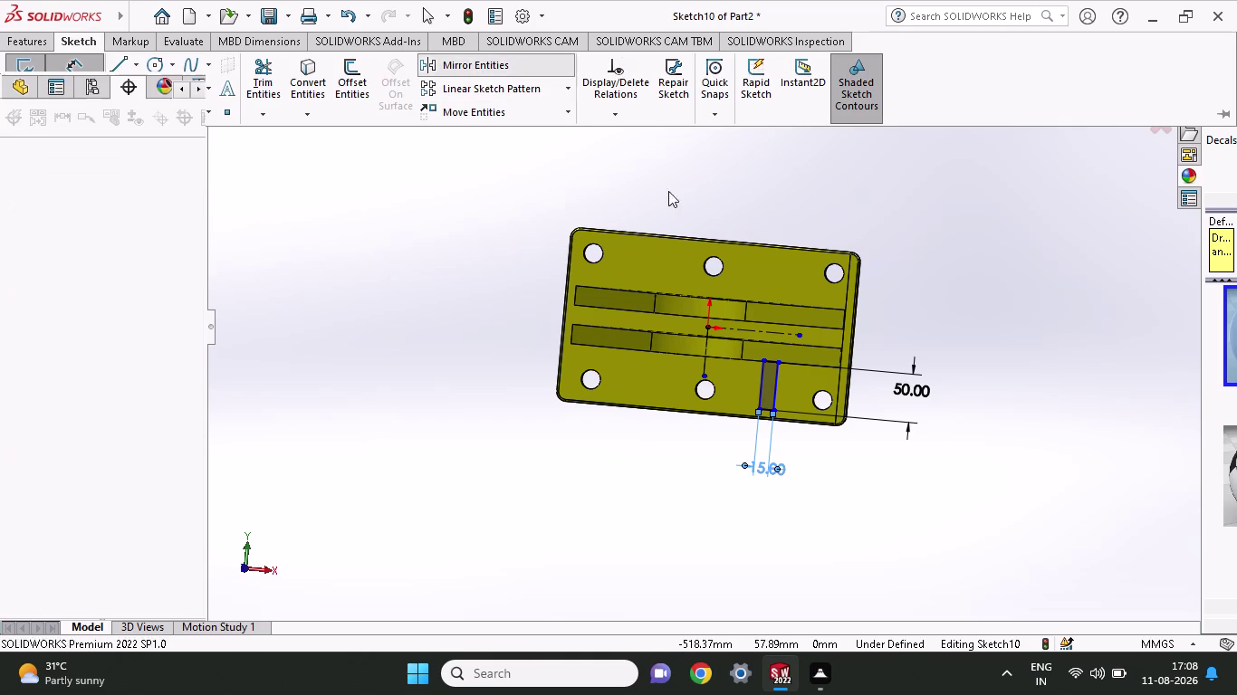
Mirror the 15 mm rectangle's four lines about the vertical centreline onto the plate's left side.
click(761, 381)
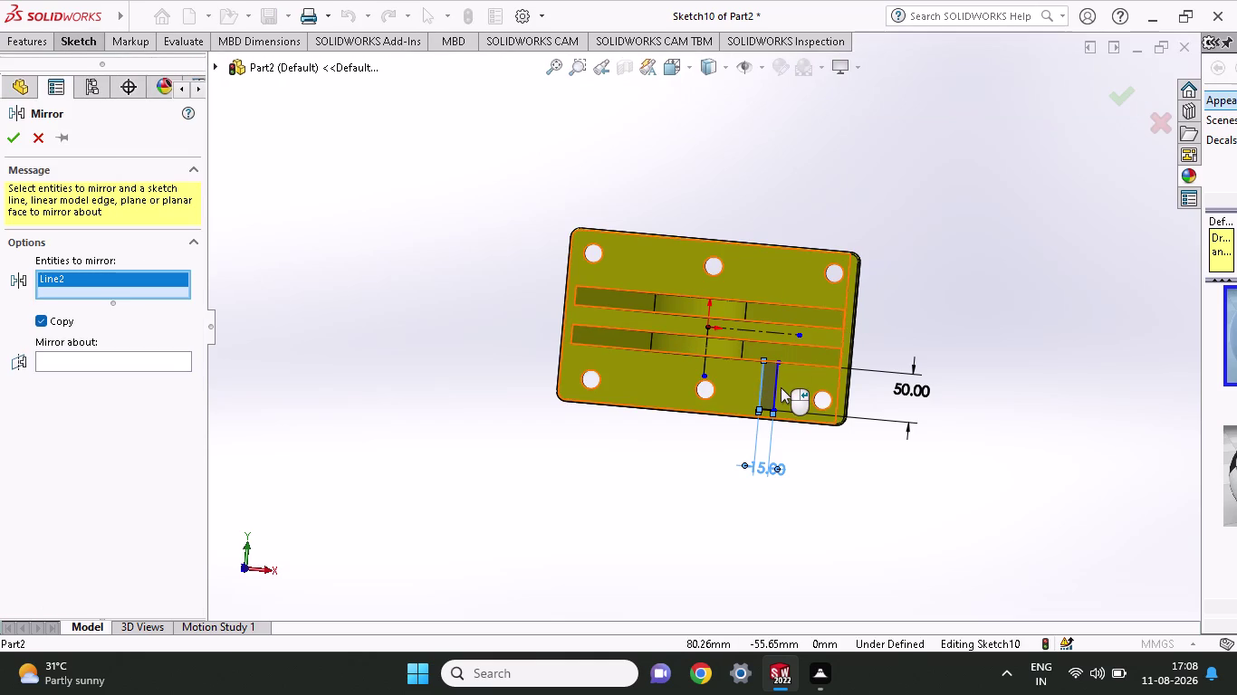
click(777, 389)
click(773, 362)
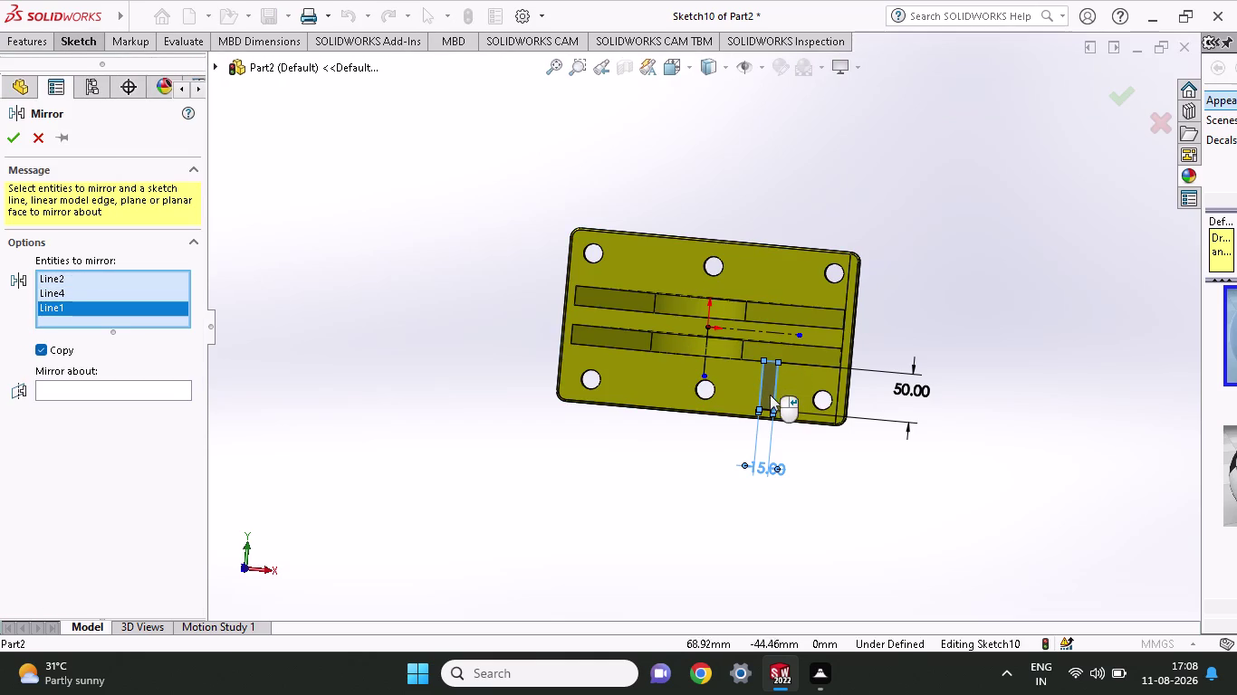
click(767, 407)
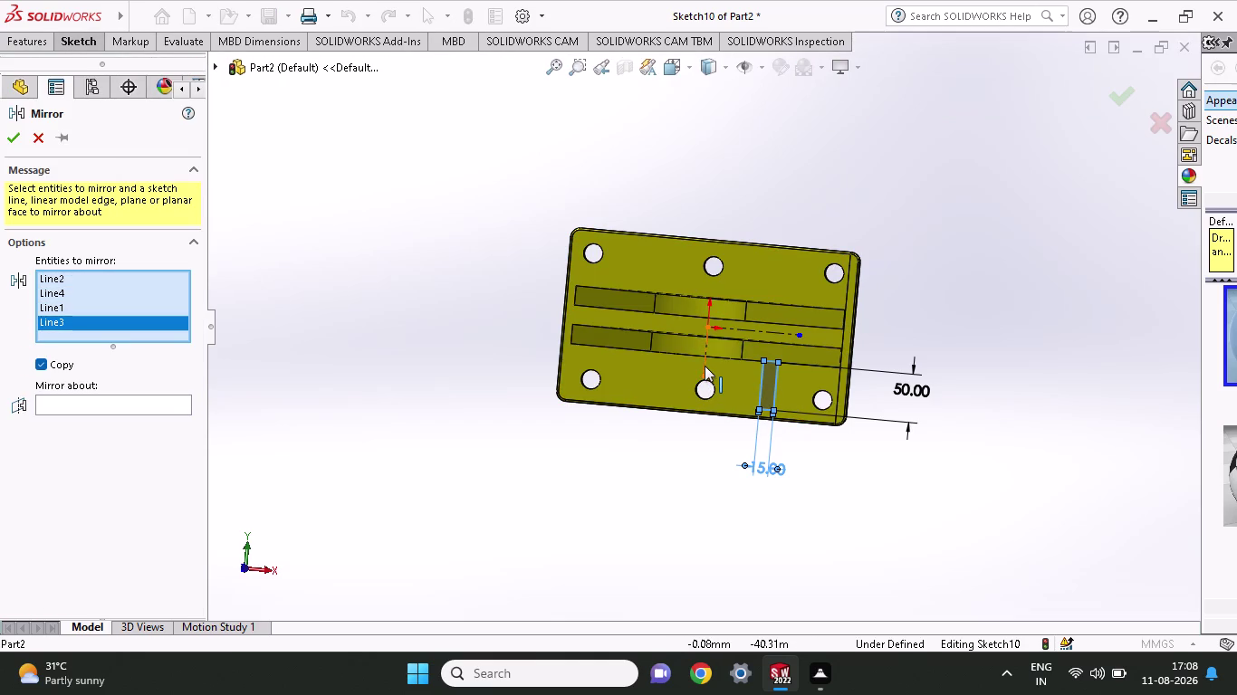
click(70, 396)
click(76, 401)
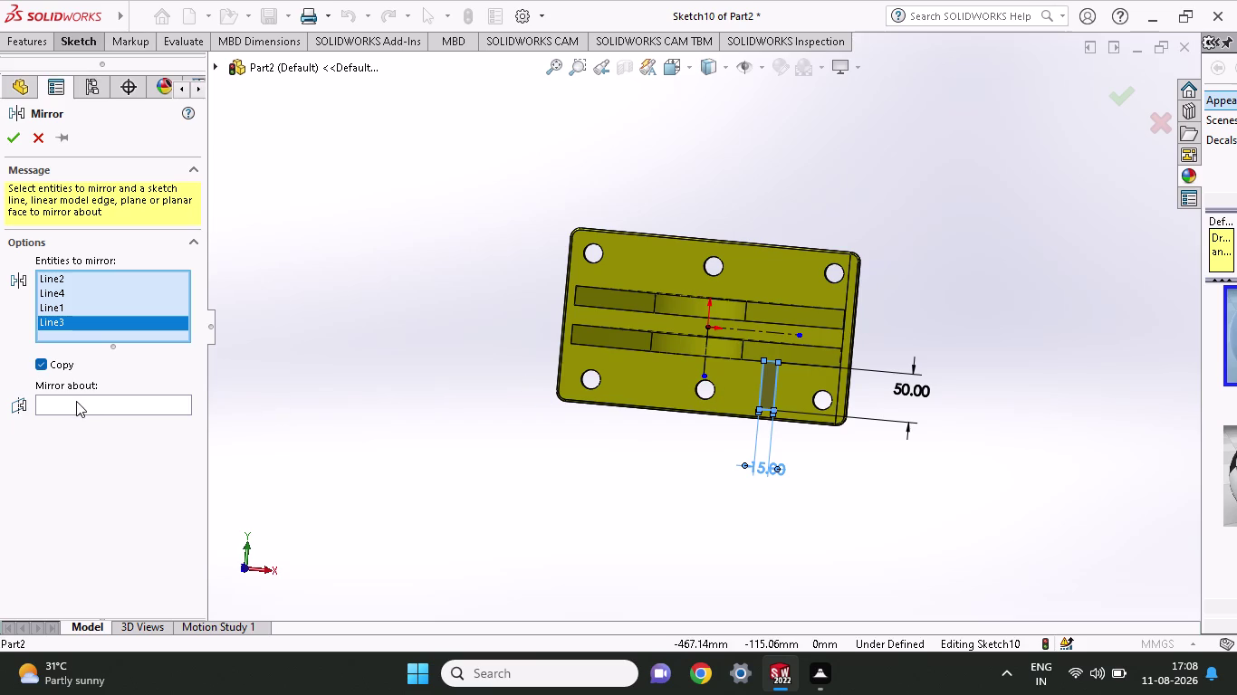
click(705, 362)
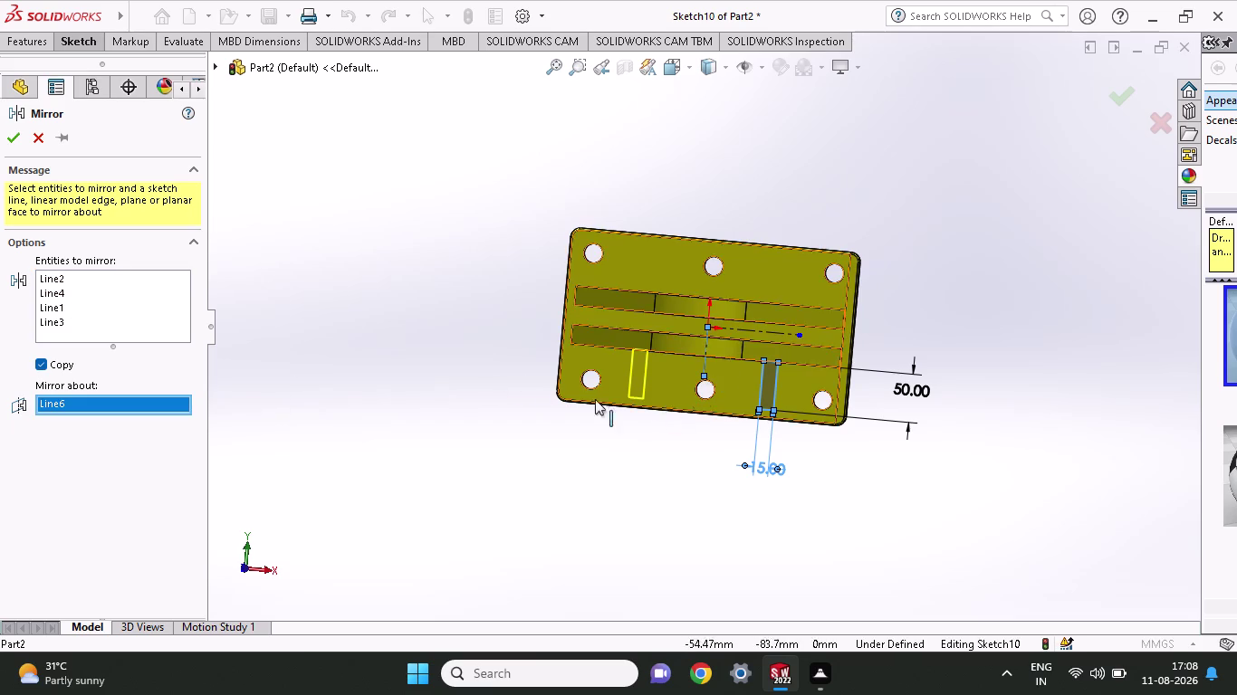
click(21, 136)
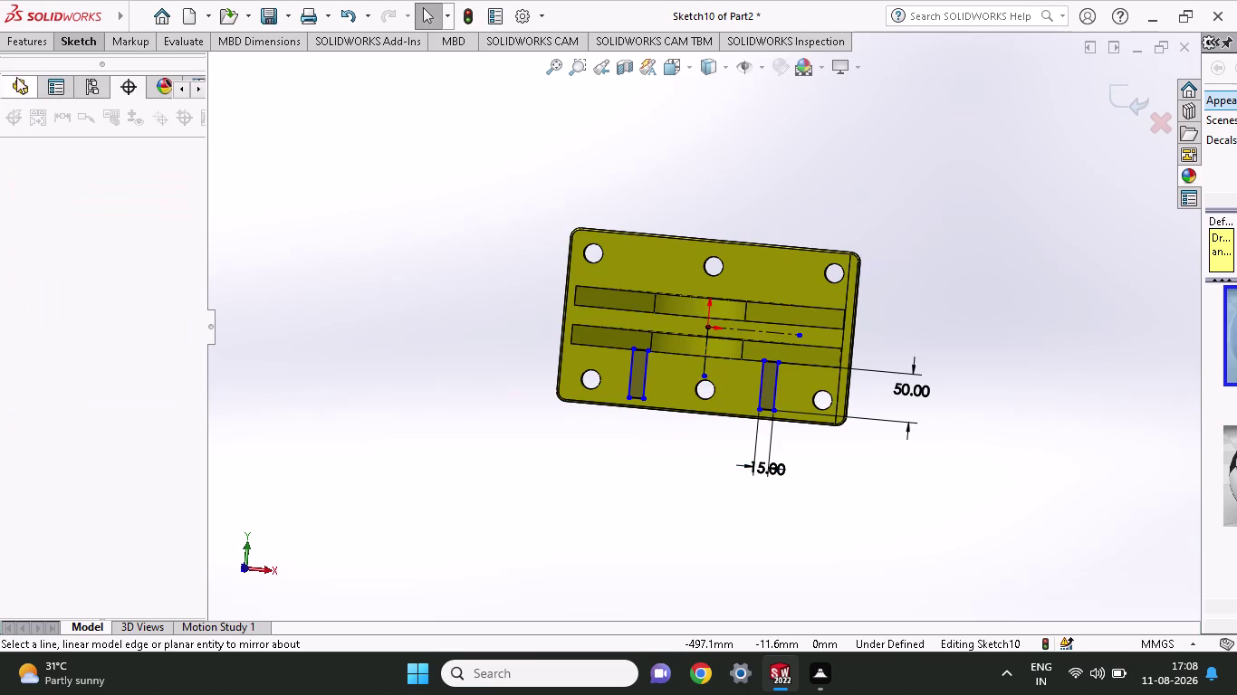
click(24, 41)
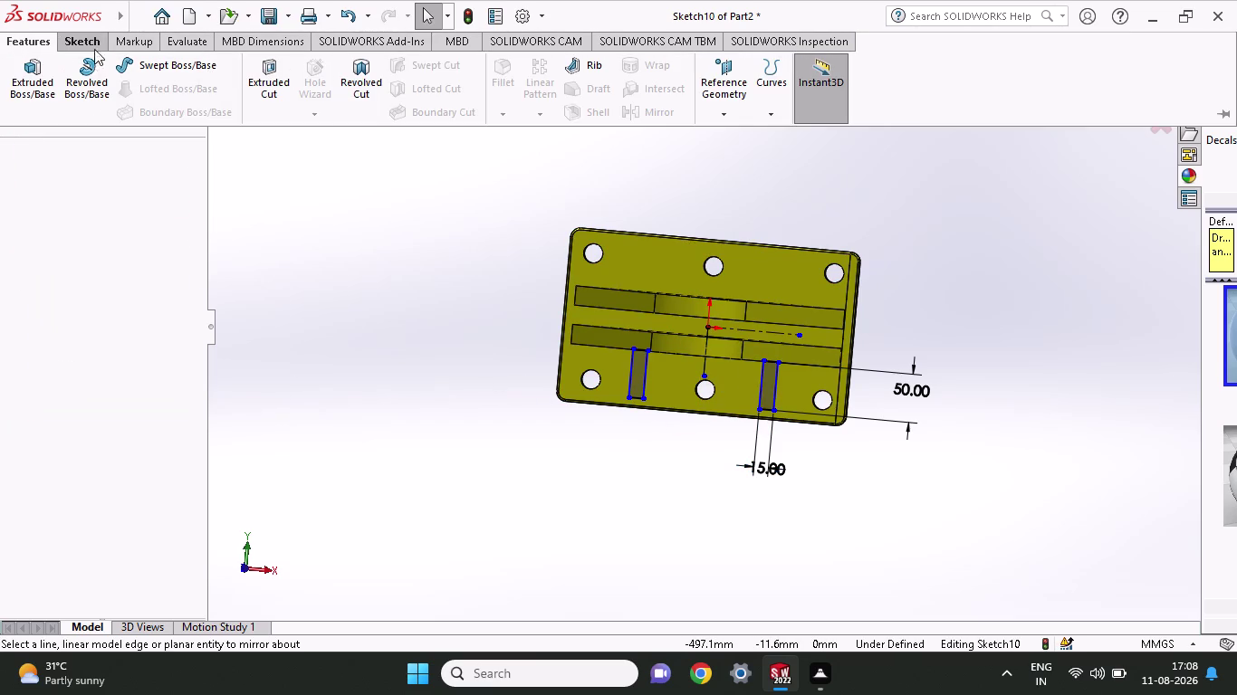
Mirror all eight lines of both rectangles about the horizontal centreline, giving four rib outlines.
click(87, 42)
click(467, 62)
scroll(down, 3)
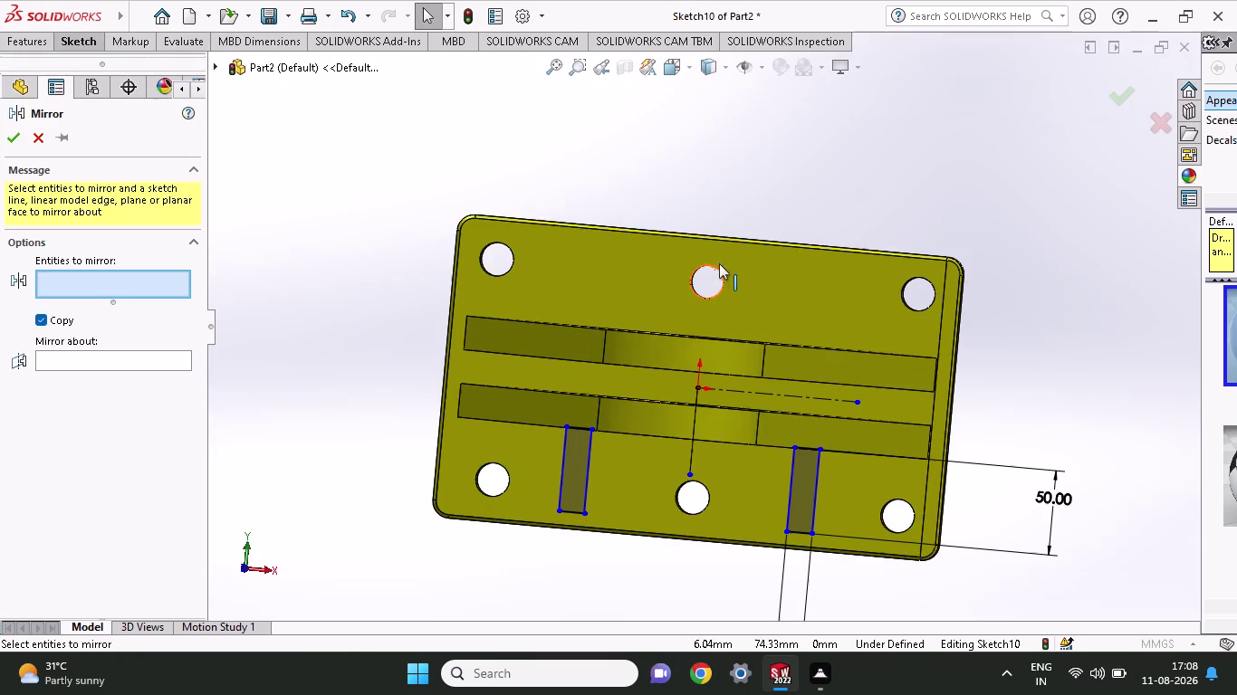
click(574, 471)
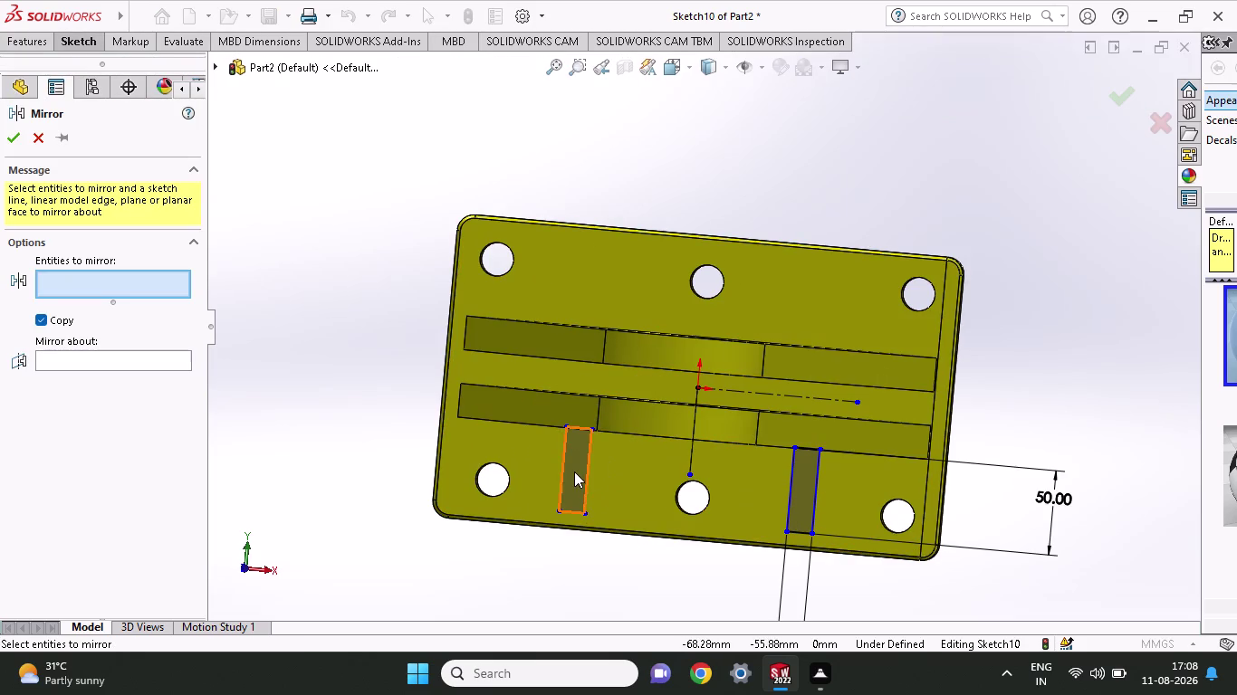
click(798, 486)
click(771, 394)
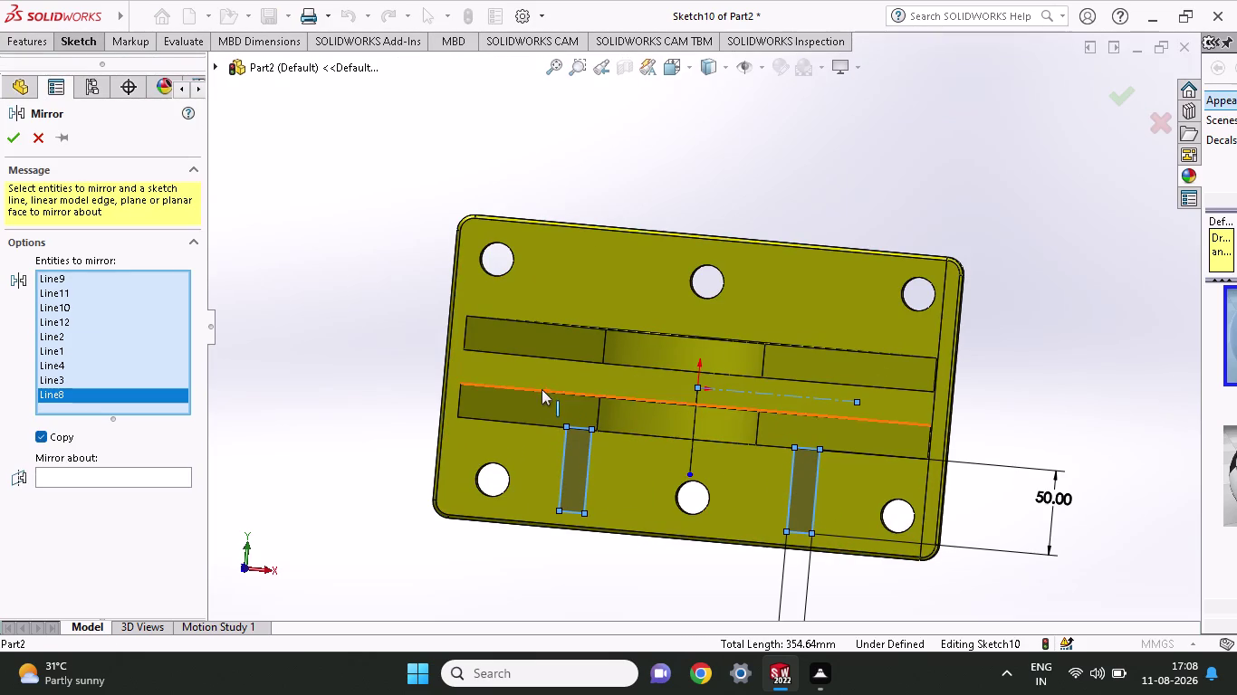
click(143, 472)
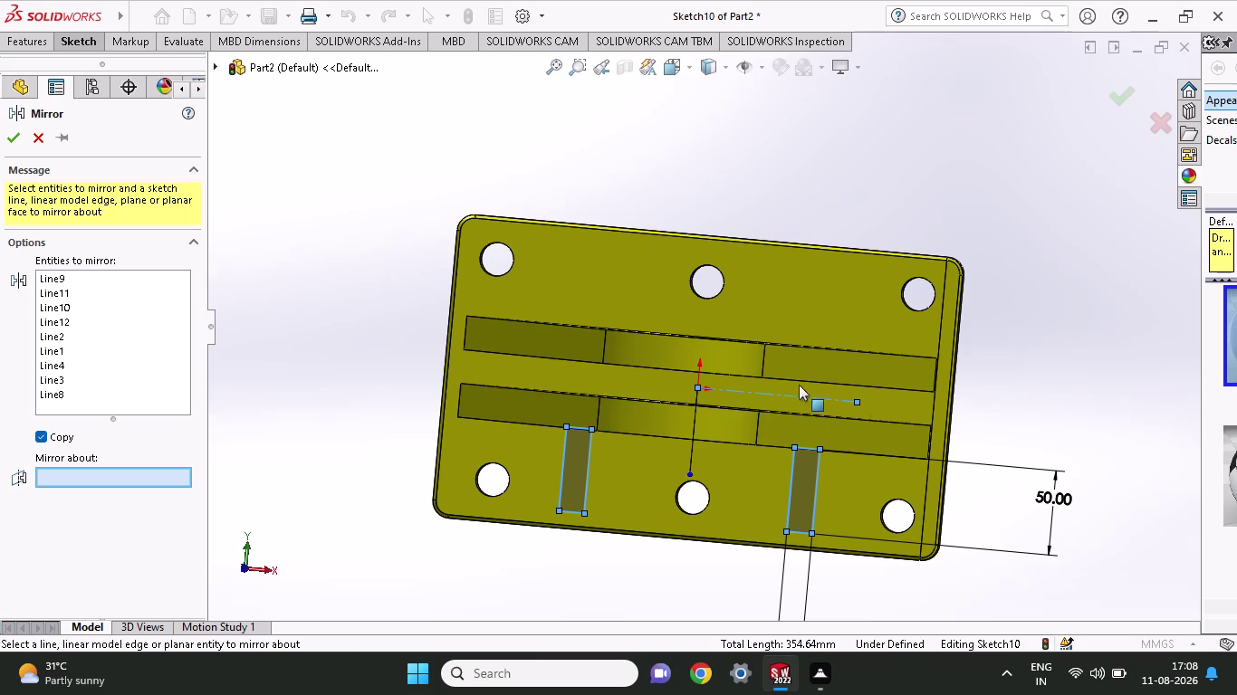
click(793, 394)
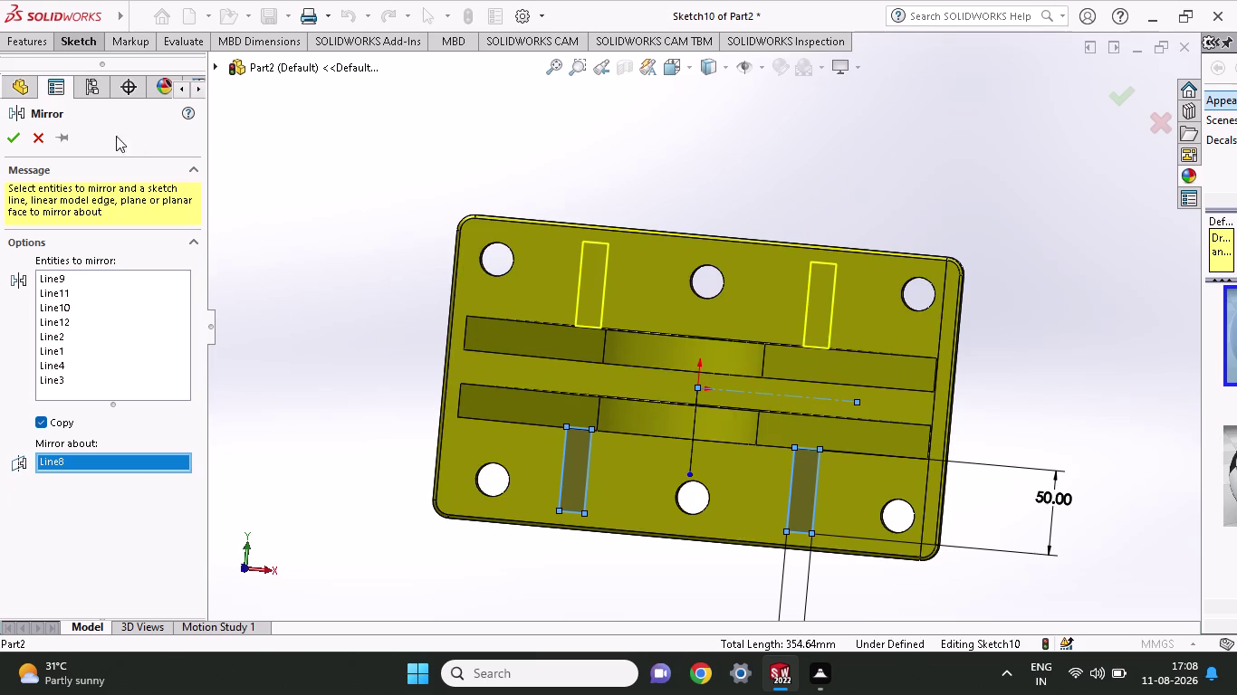
click(9, 145)
click(20, 44)
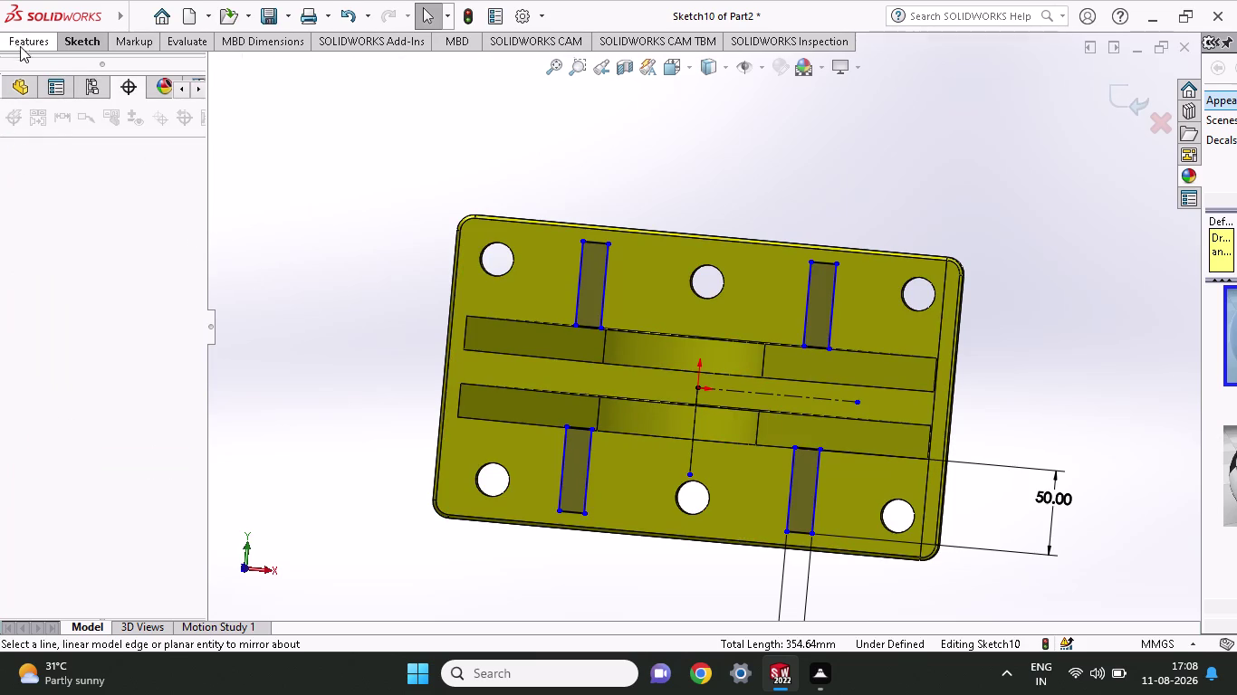
click(44, 103)
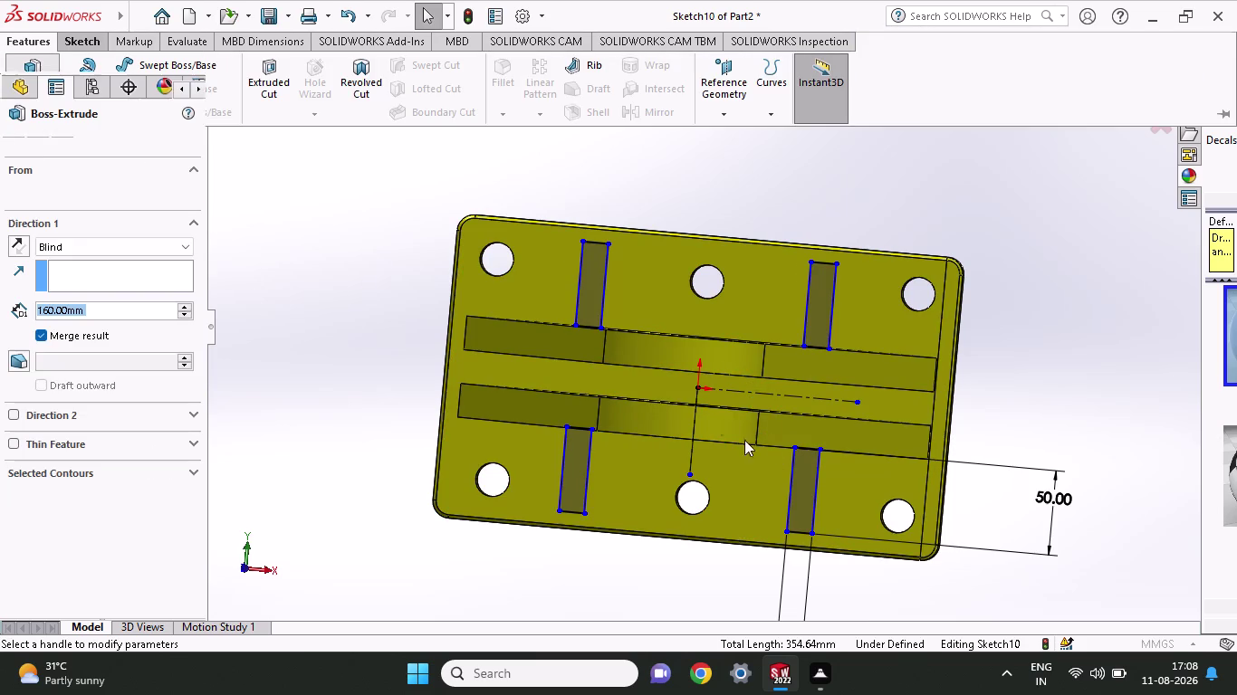
Extrude the four Sketch10 rectangles 160 mm blind into ribs, then select a rib's side face.
middle_drag(1147, 535, 1135, 393)
scroll(up, 3)
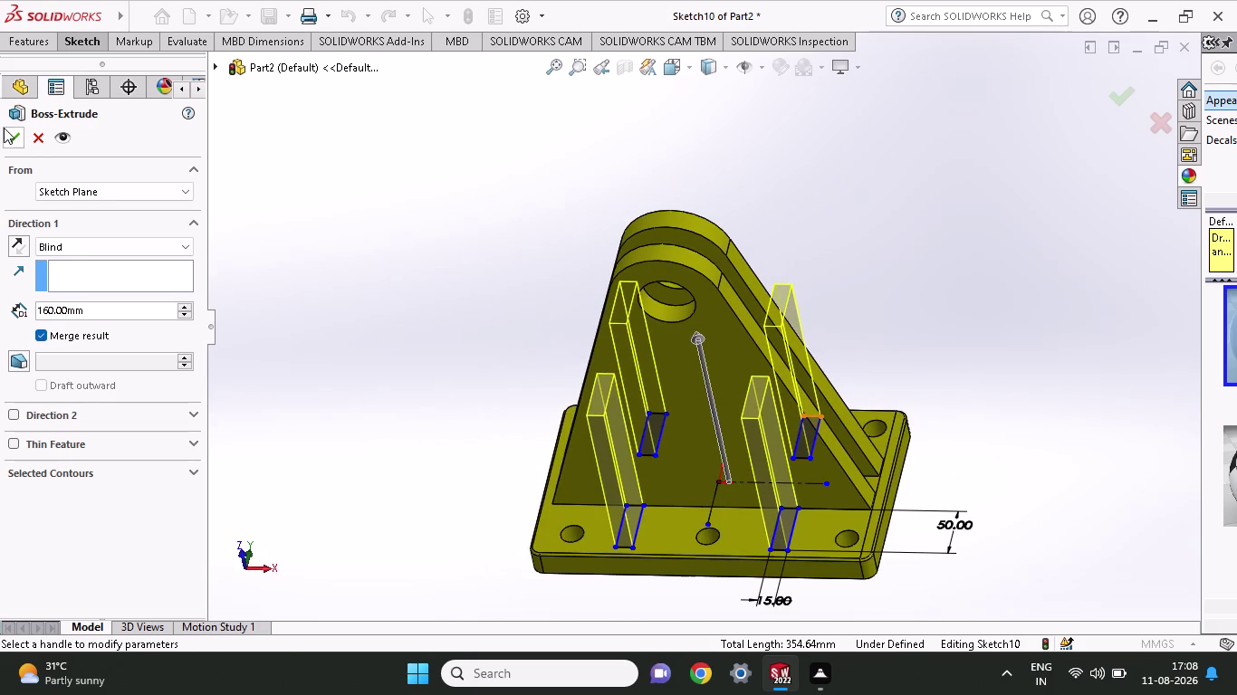
click(8, 138)
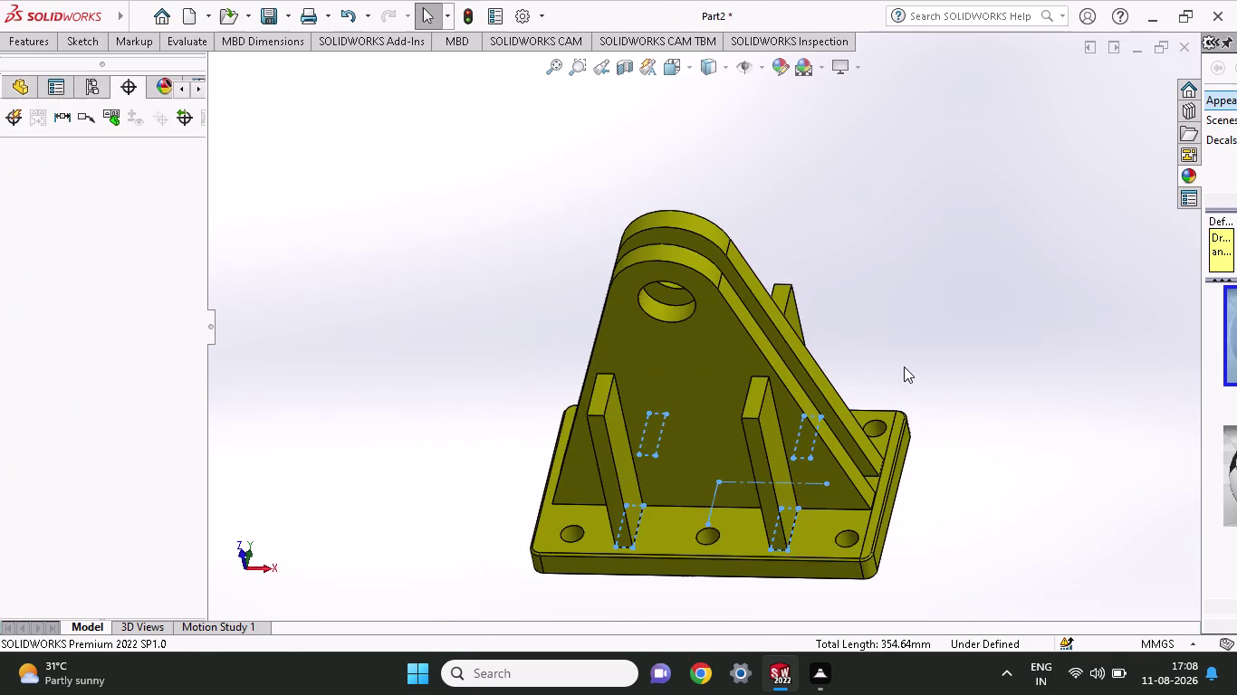
scroll(up, 3)
middle_drag(903, 366, 833, 398)
click(715, 433)
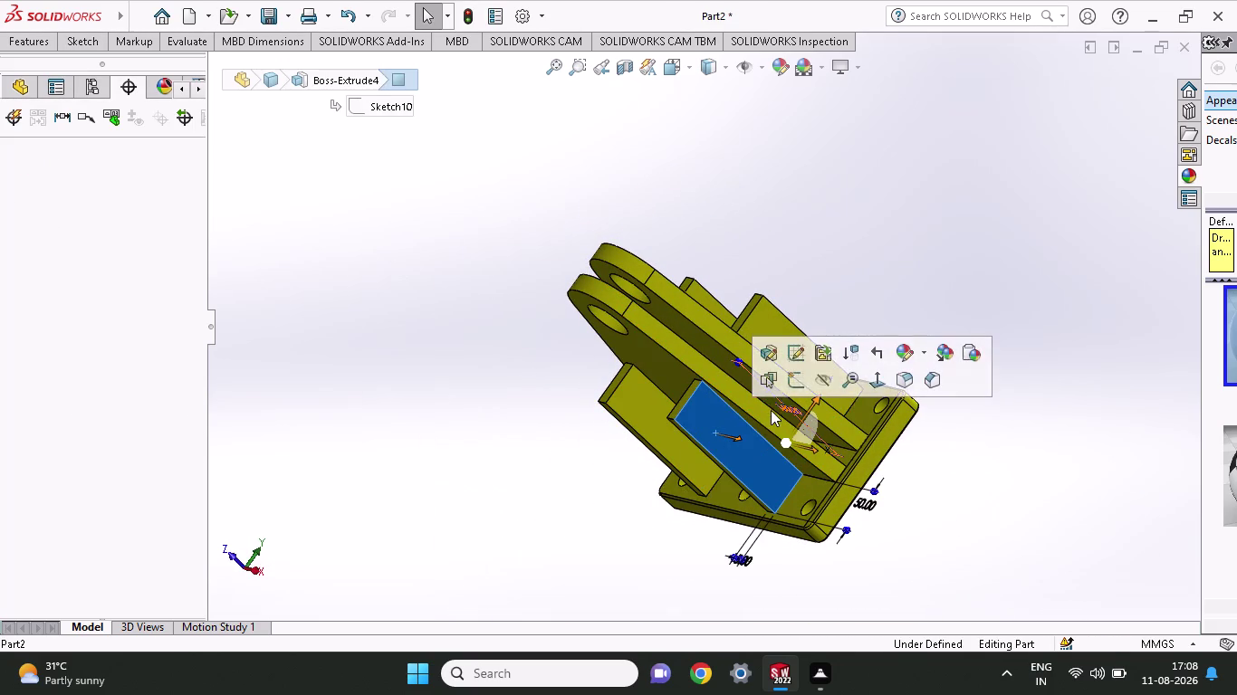
Start Sketch12 on the rib's side face, viewed Normal To, with the Line tool active.
click(792, 387)
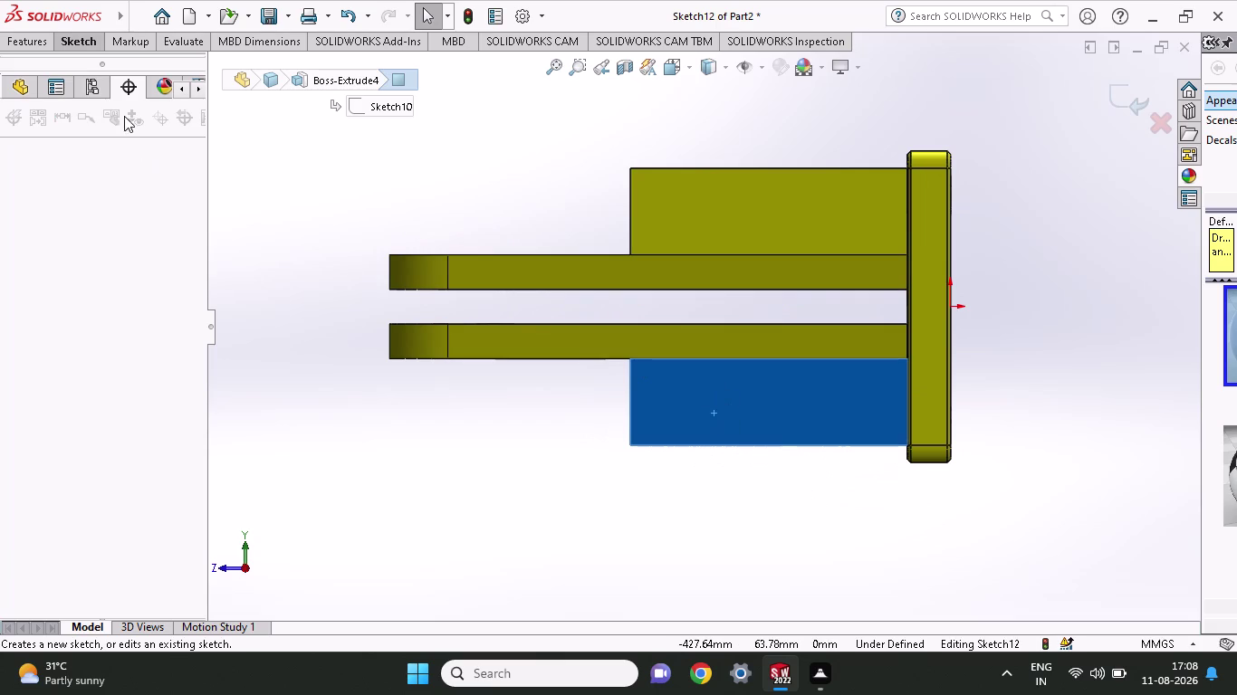
click(81, 31)
click(84, 41)
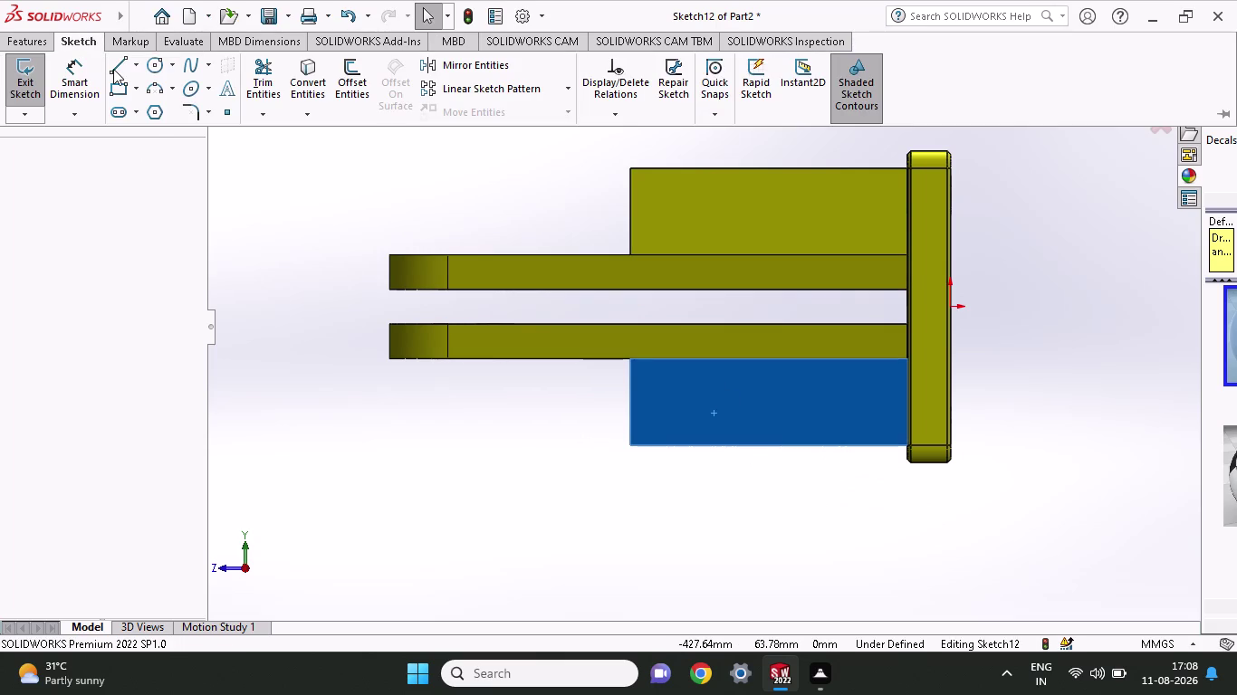
click(113, 69)
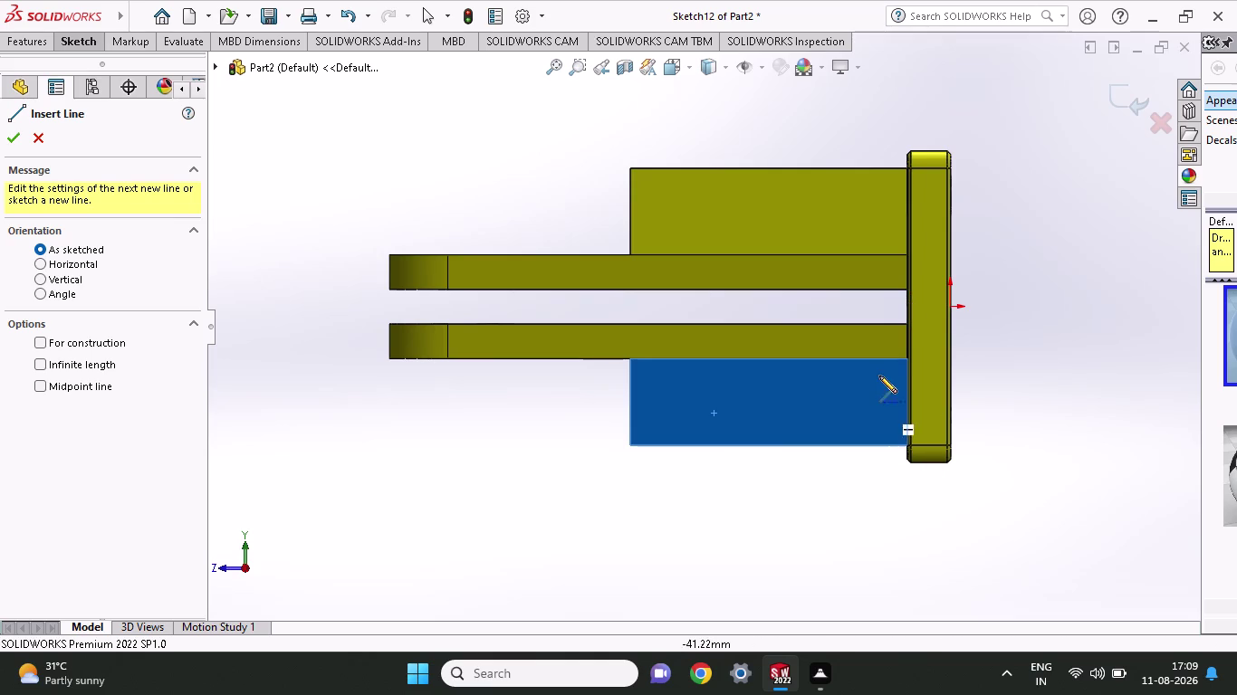
Draw the closed gusset profile up the rib edge, along the chamfer and the top edge.
scroll(down, 3)
scroll(down, 3)
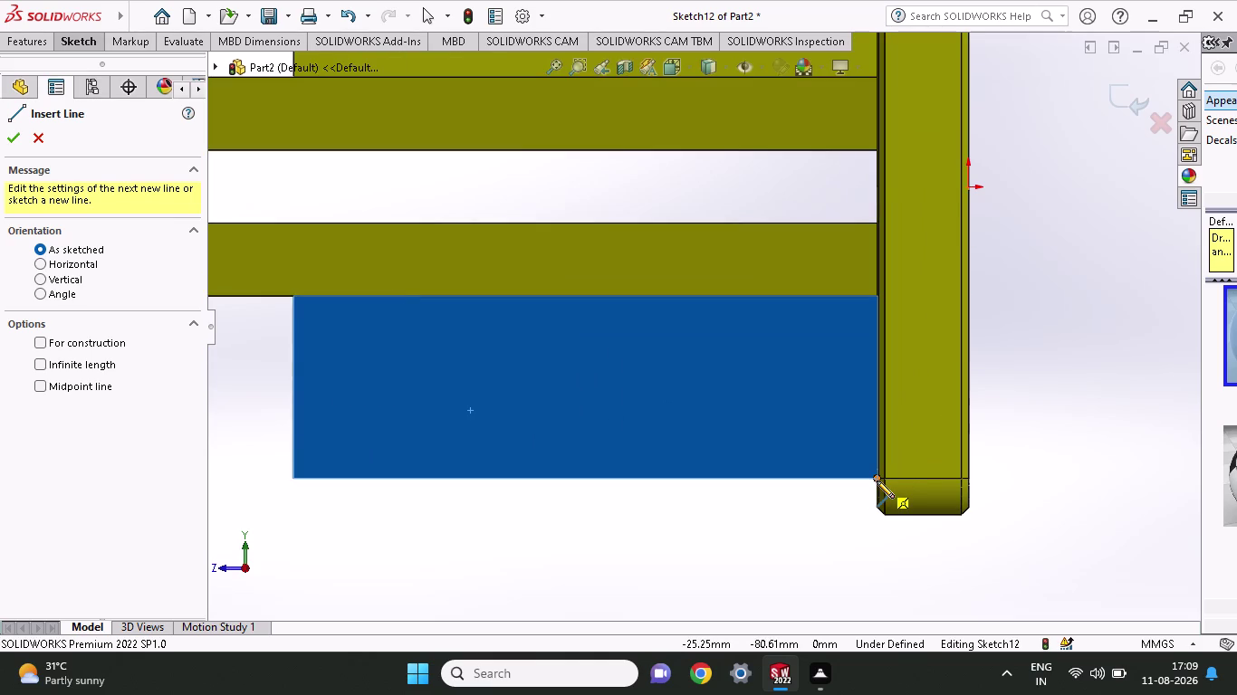
click(876, 481)
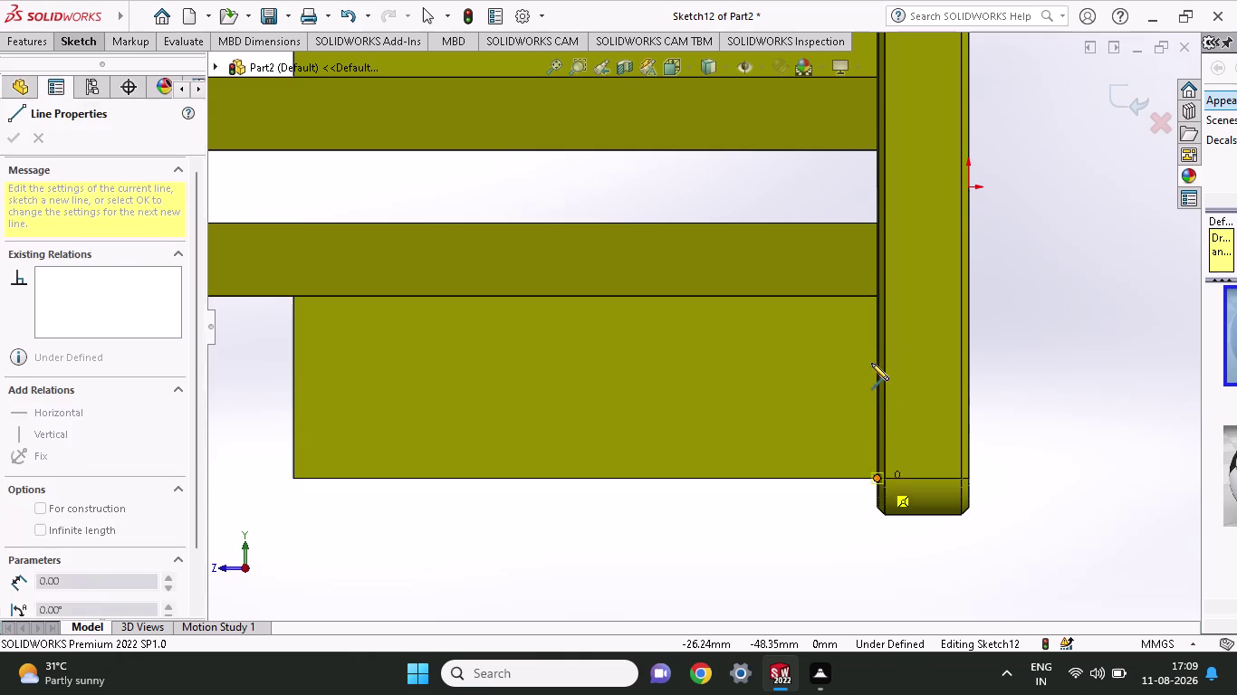
click(876, 360)
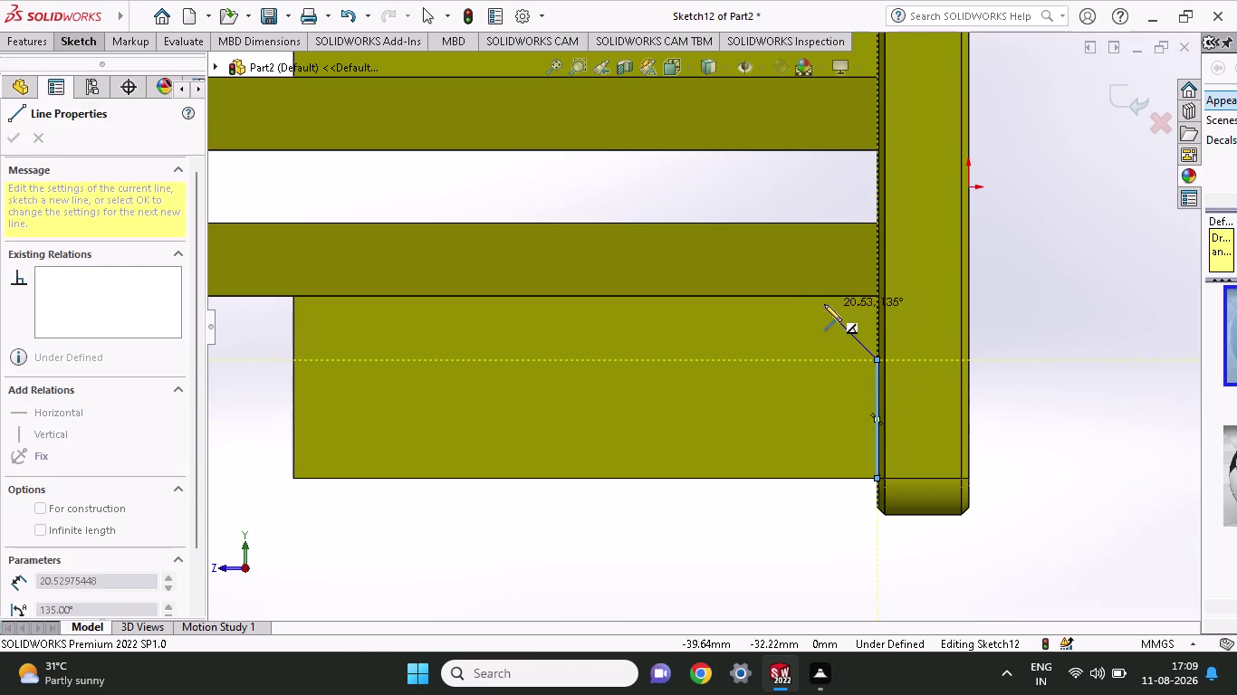
click(821, 295)
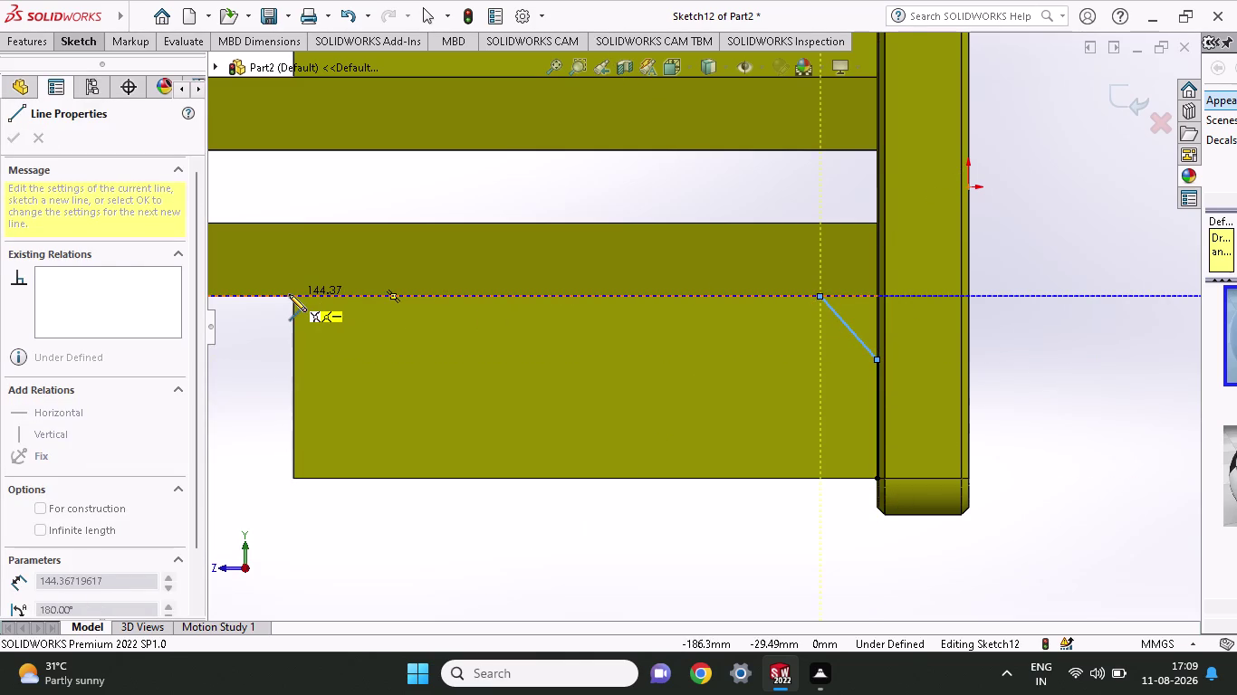
click(288, 294)
click(293, 322)
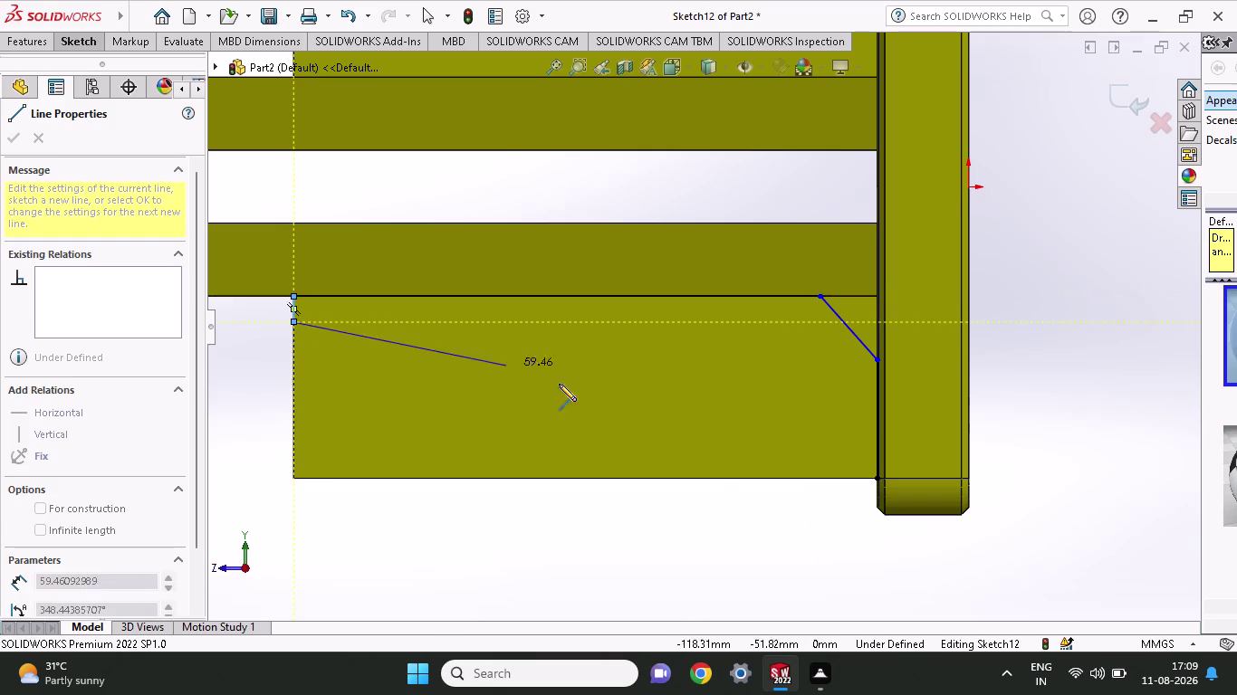
click(875, 477)
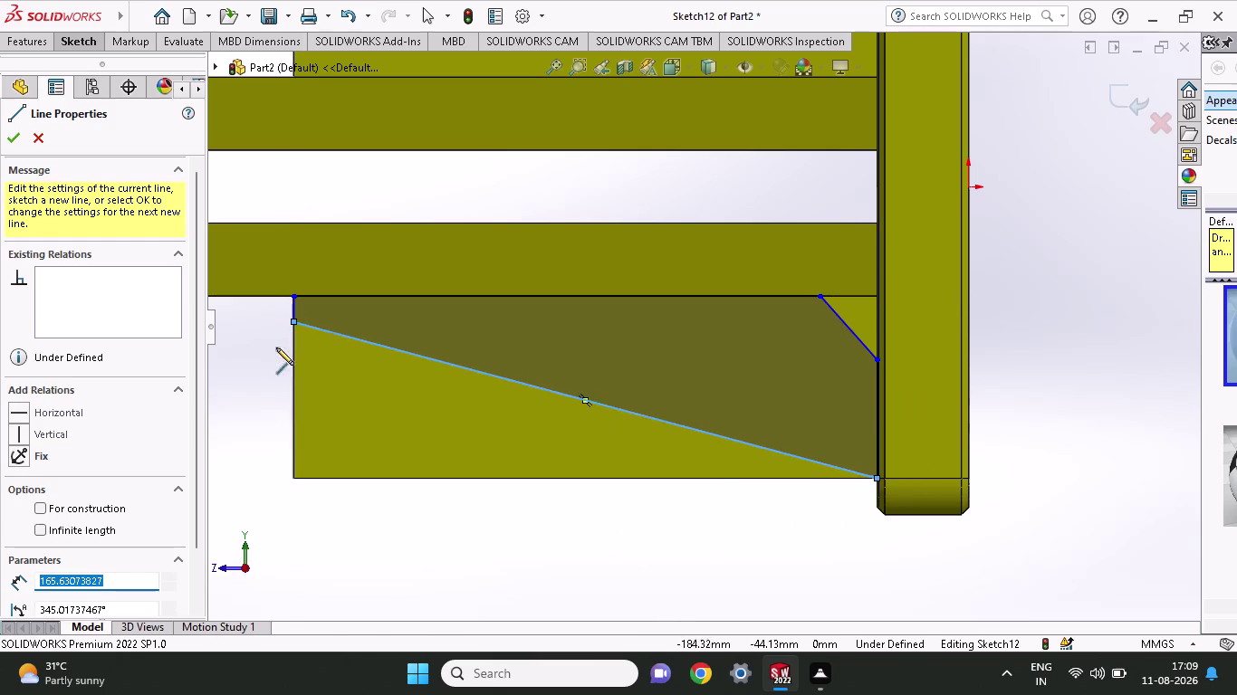
click(68, 48)
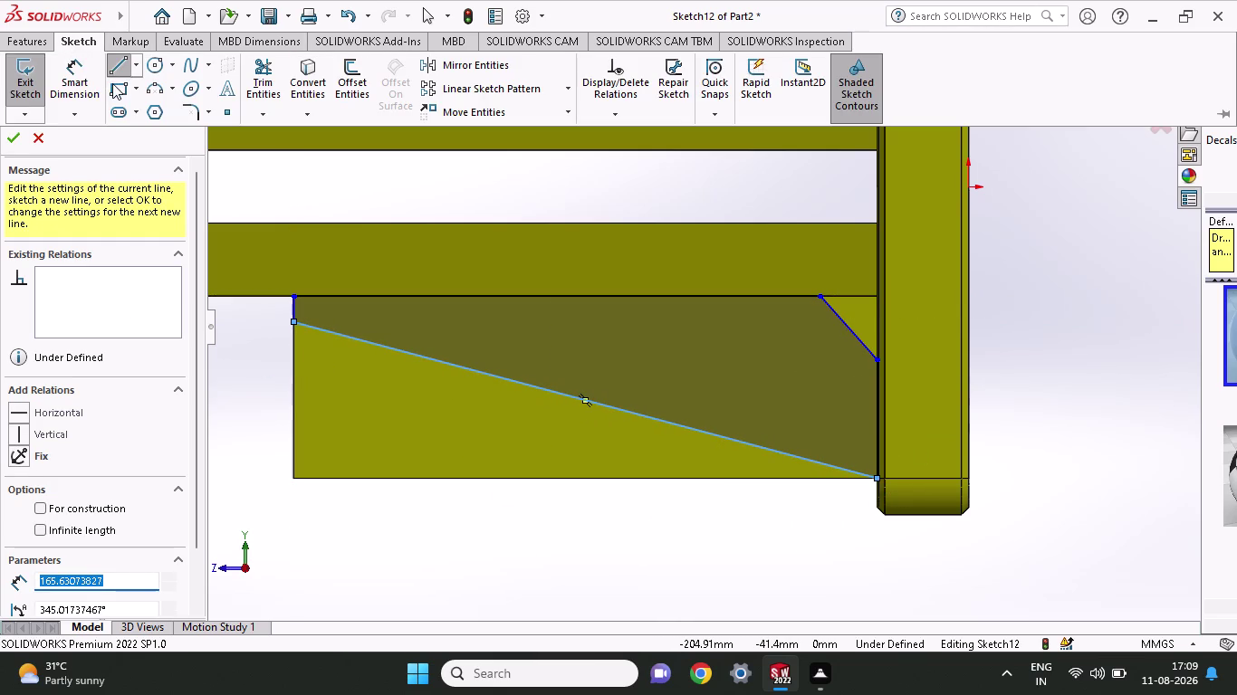
Dimension the chamfer line at 45° and the long diagonal at 75° from the vertical edge.
click(63, 89)
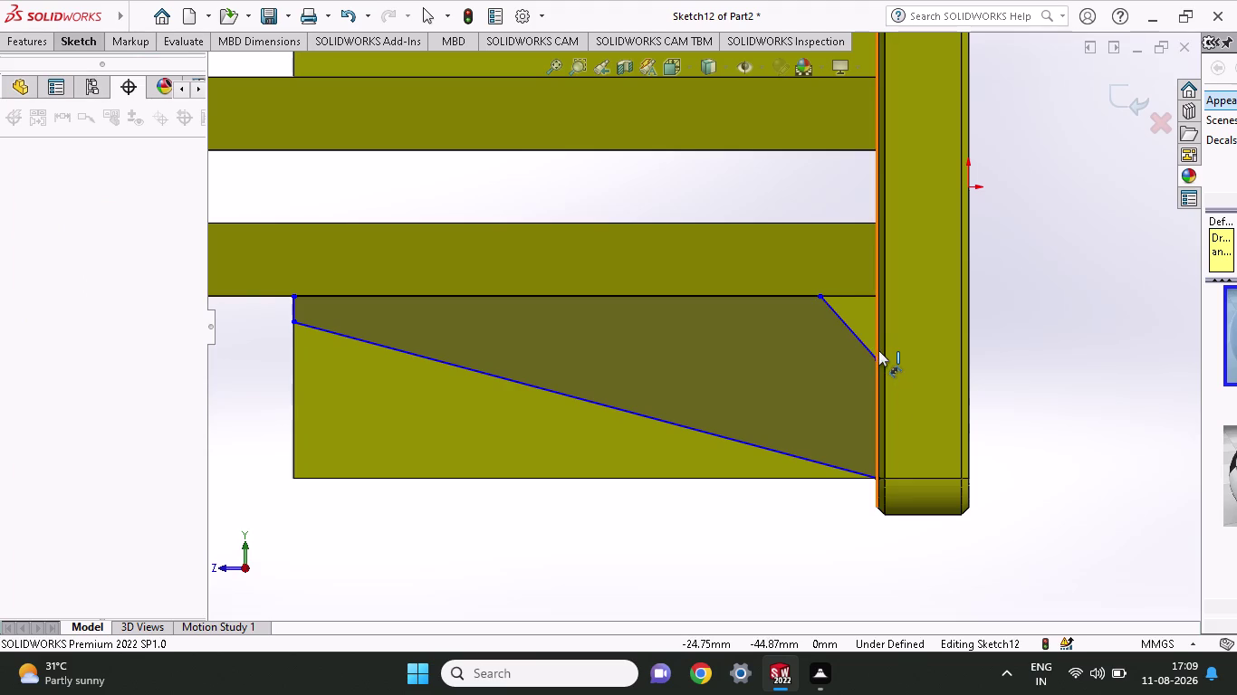
click(854, 333)
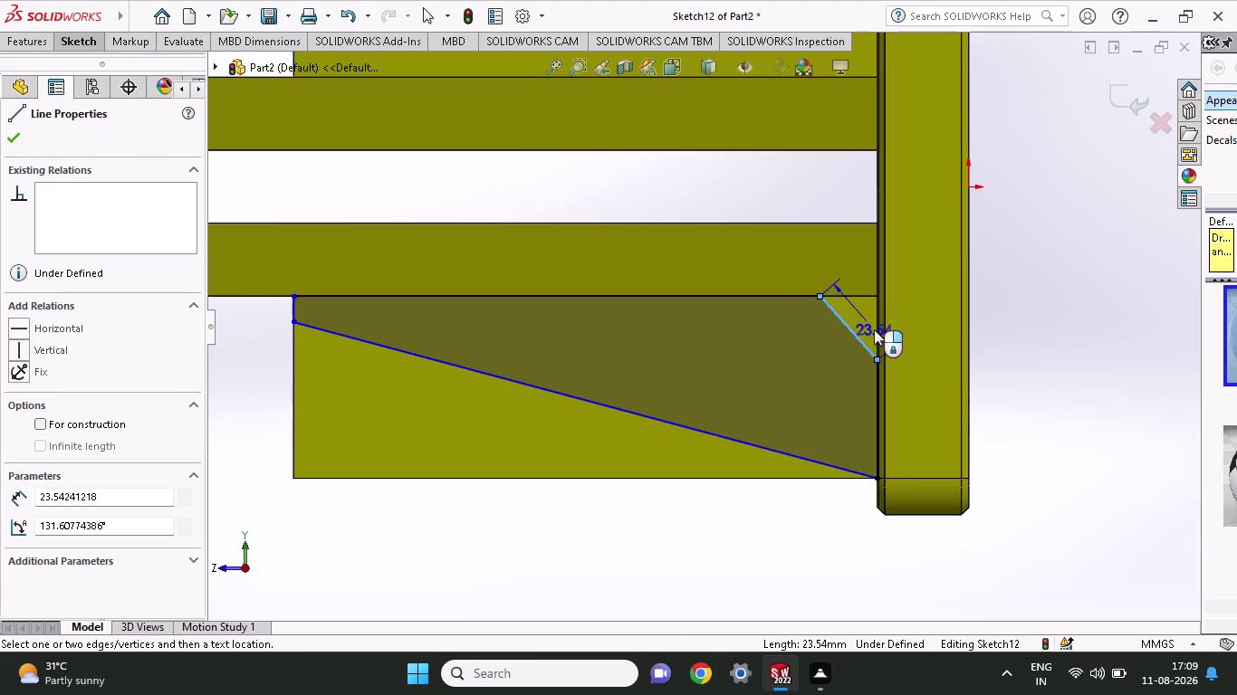
click(874, 325)
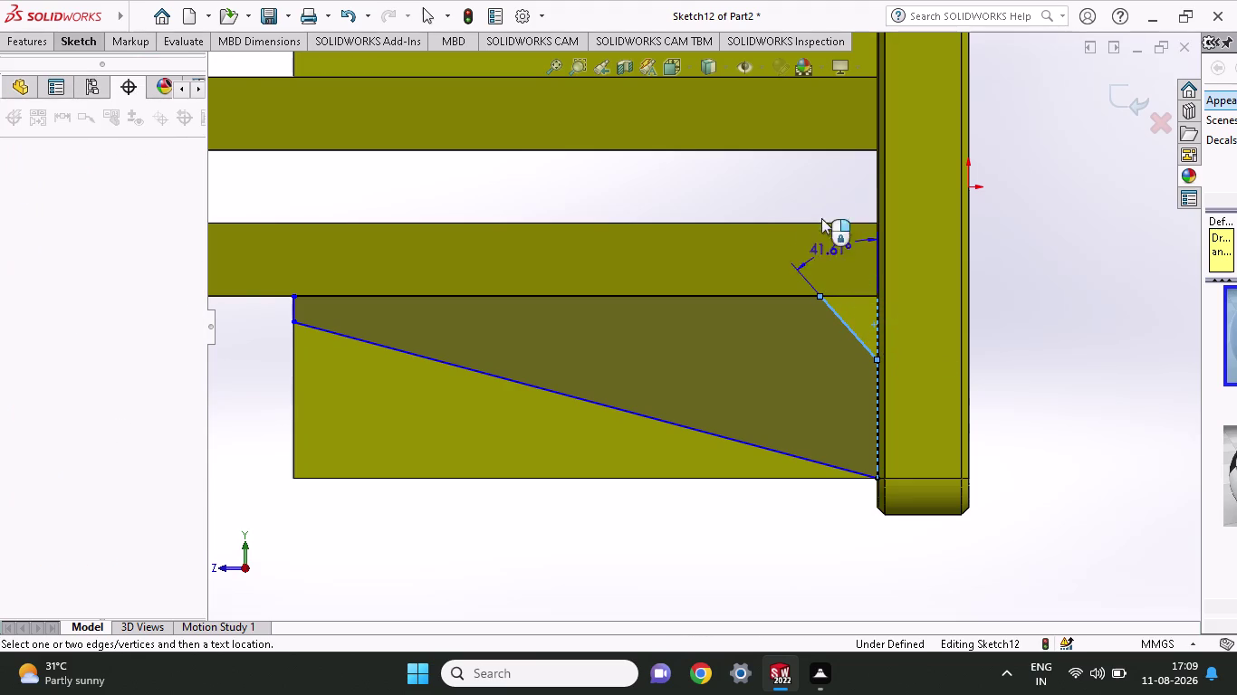
click(806, 184)
text(45)
key(Return)
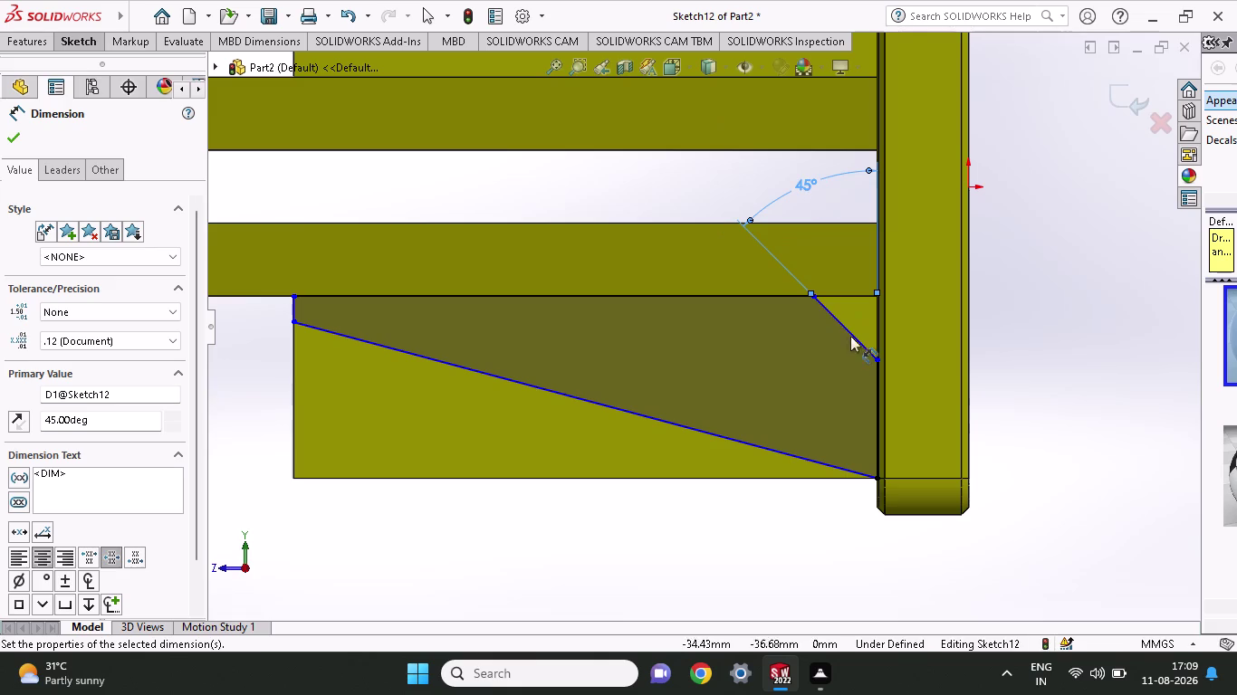
click(825, 464)
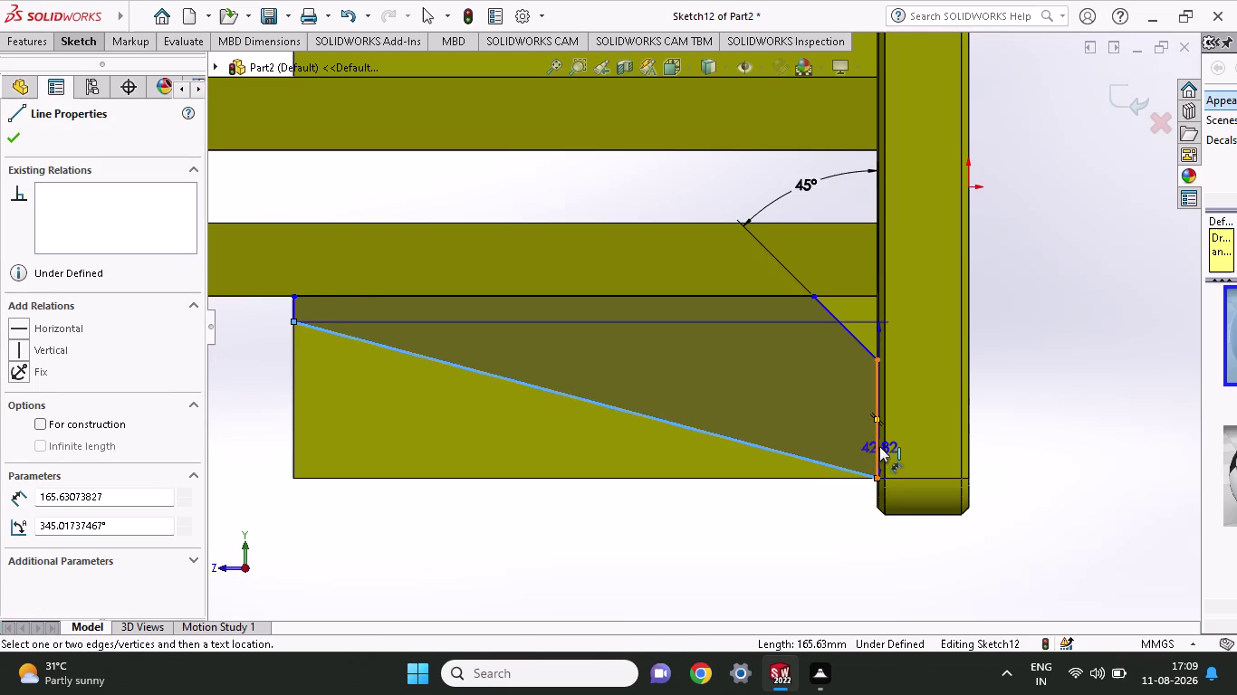
click(874, 440)
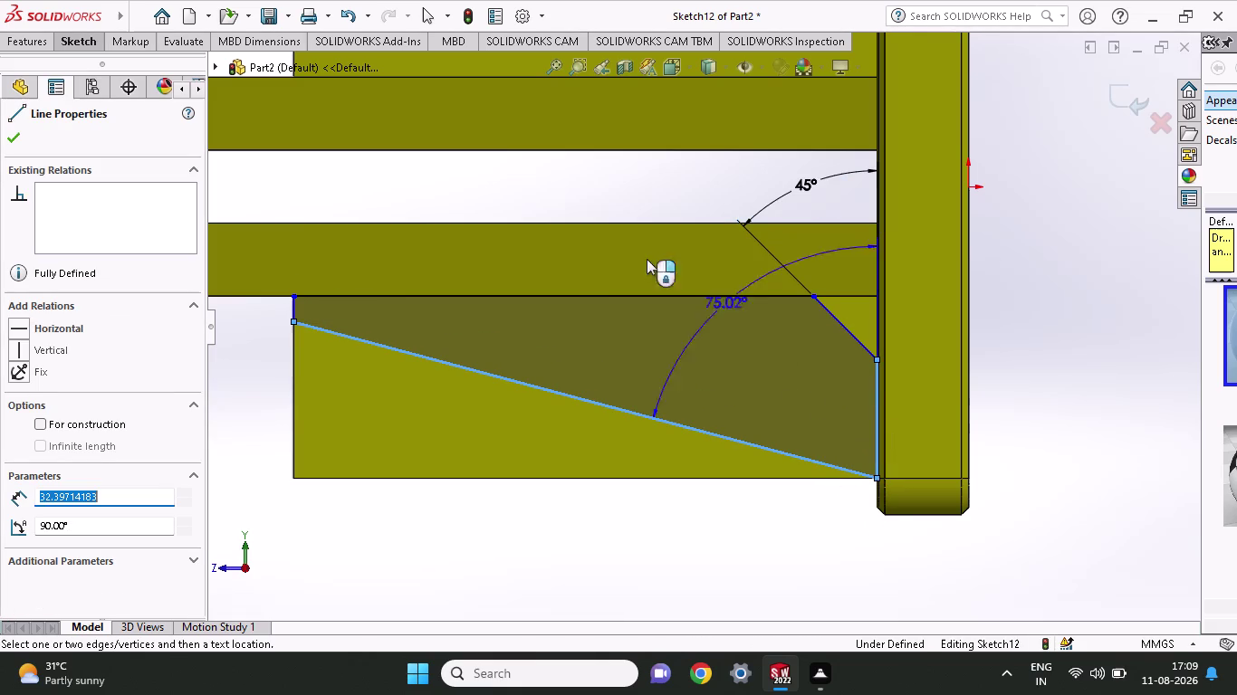
click(591, 200)
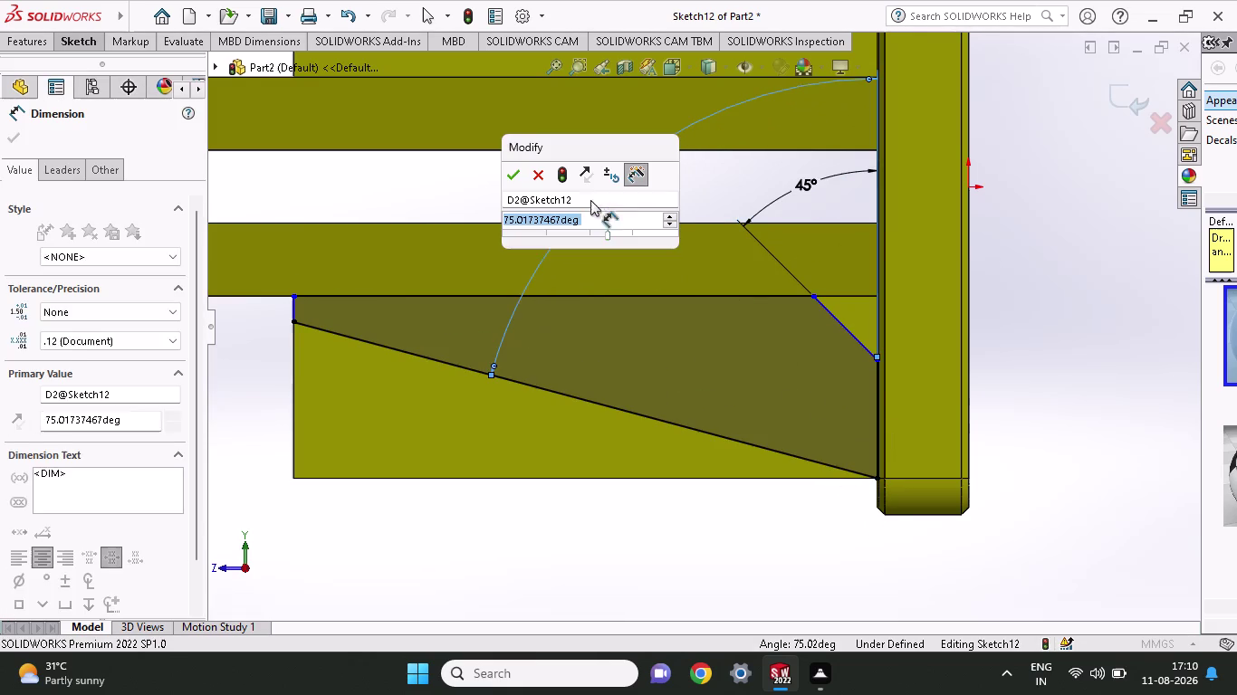
text(75)
key(Return)
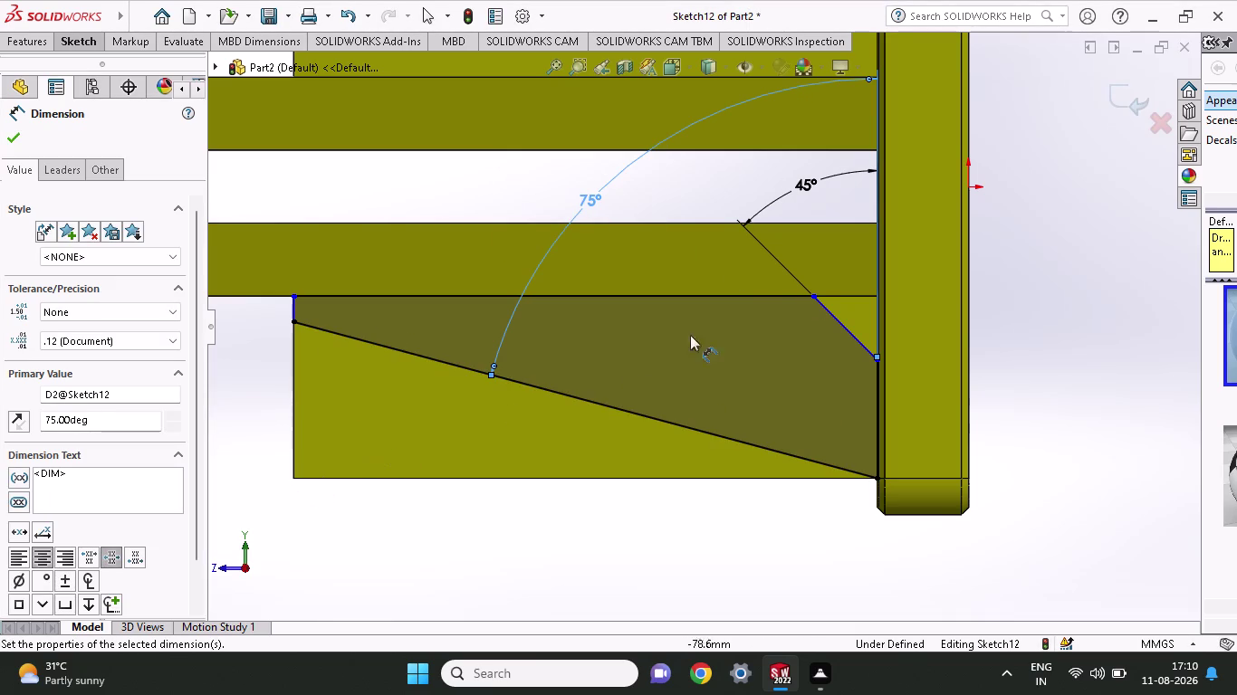
click(812, 297)
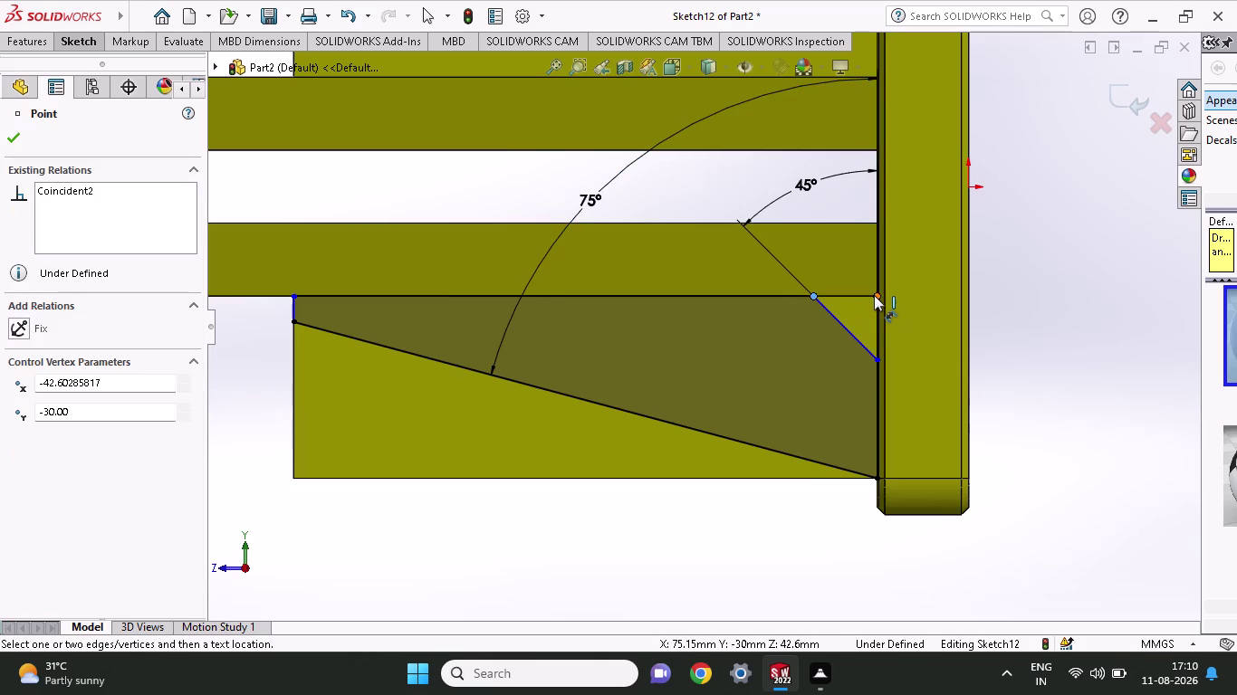
Add a 10 mm horizontal offset from the chamfer's upper endpoint to the vertical edge.
click(874, 295)
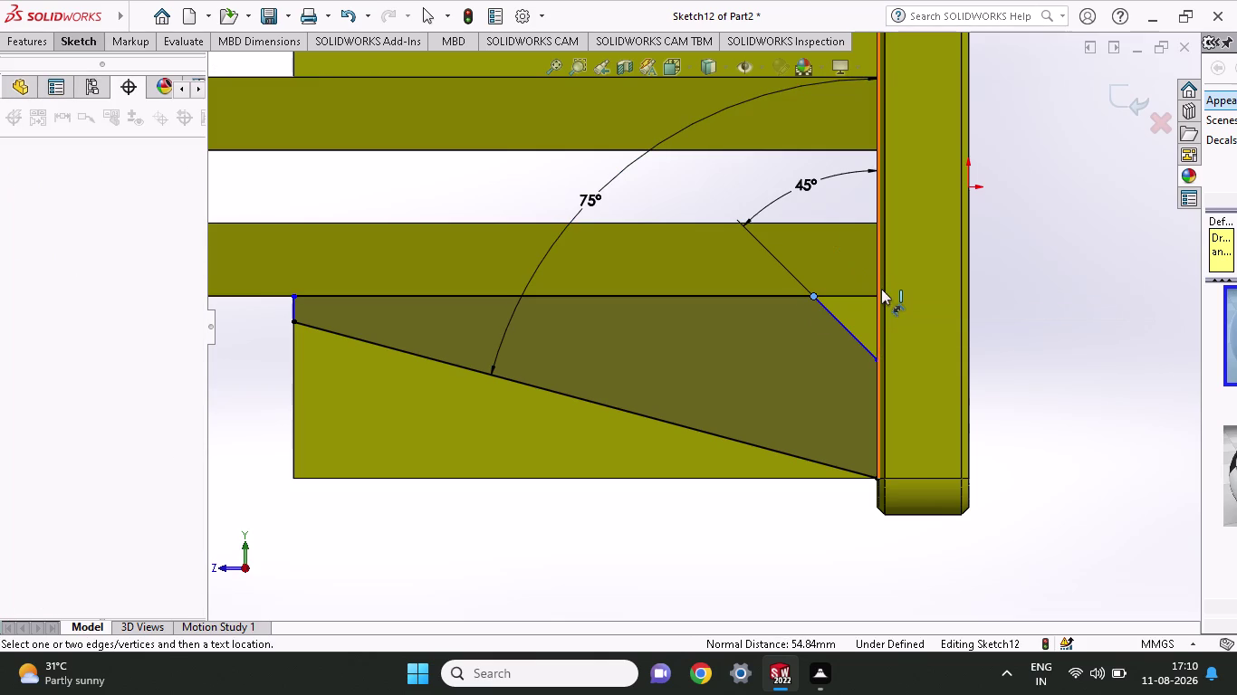
click(876, 294)
click(827, 198)
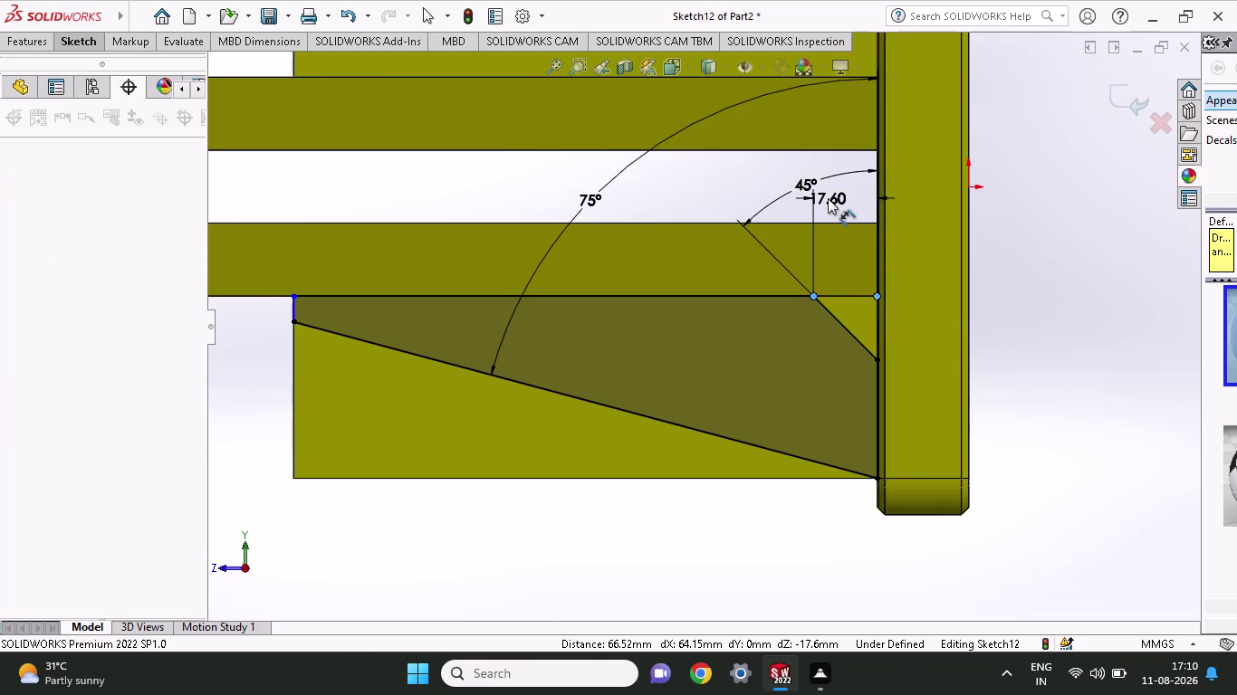
text(10)
key(Return)
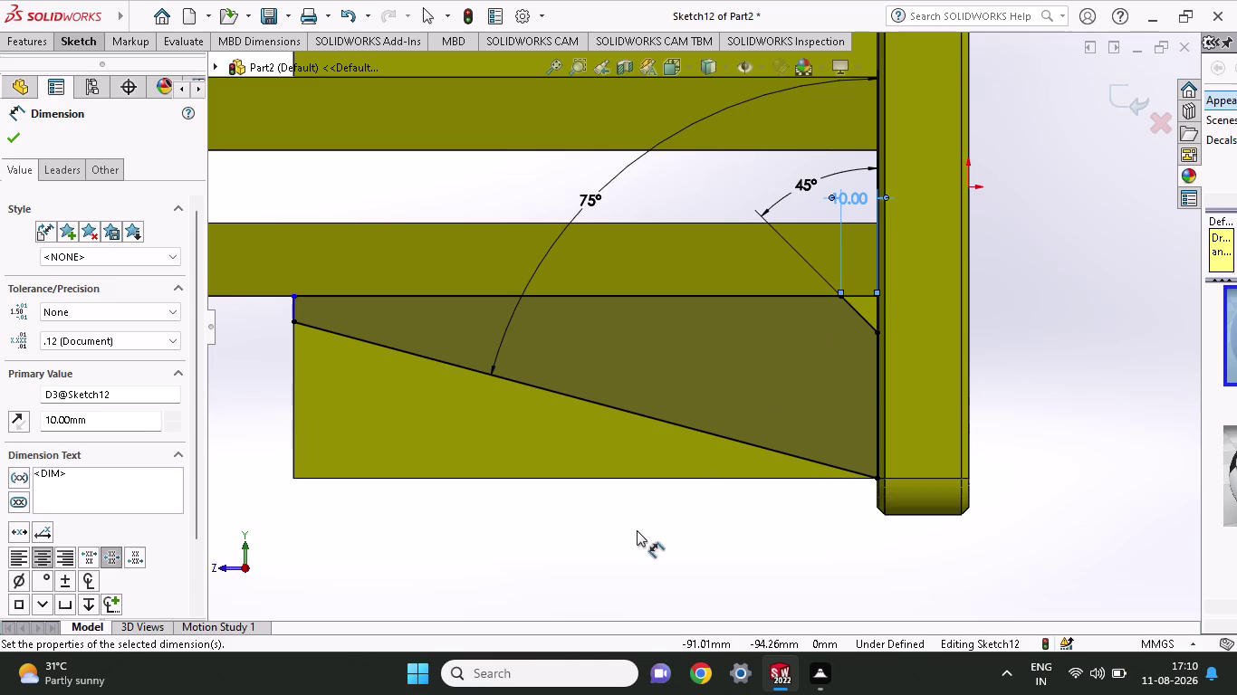
scroll(up, 3)
scroll(down, 3)
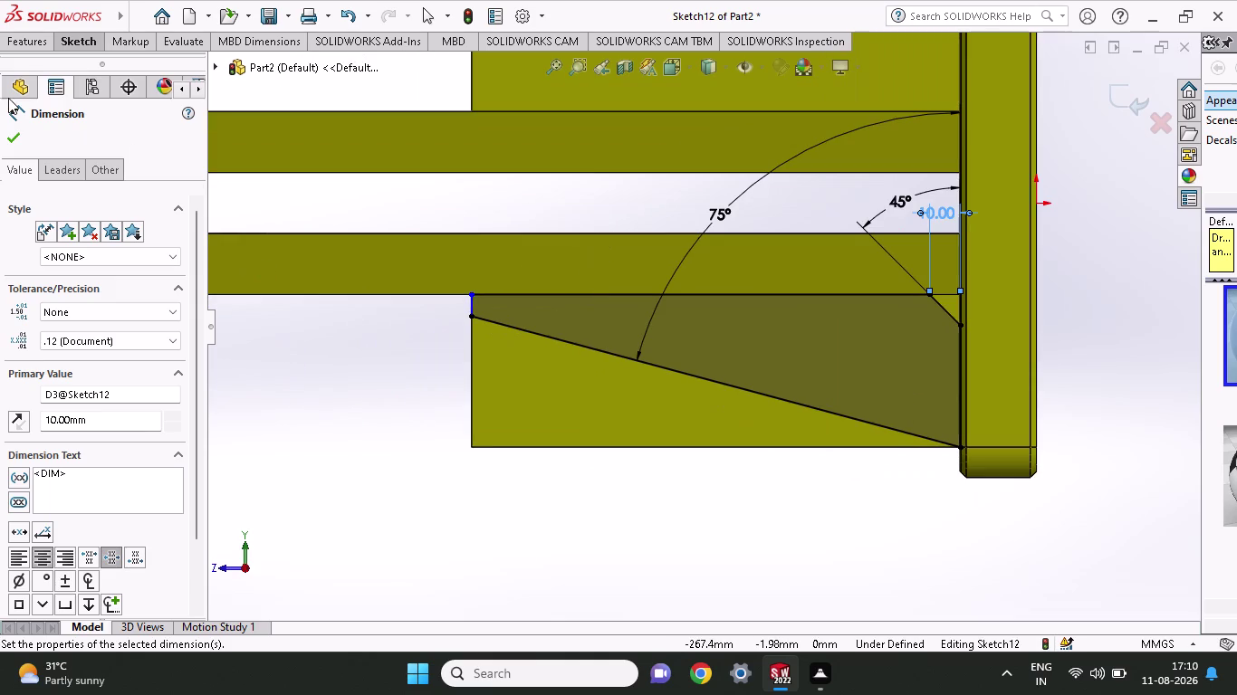
Draw the closing lines below the rib and between the chamfer points and the vertical edge.
click(63, 40)
click(120, 65)
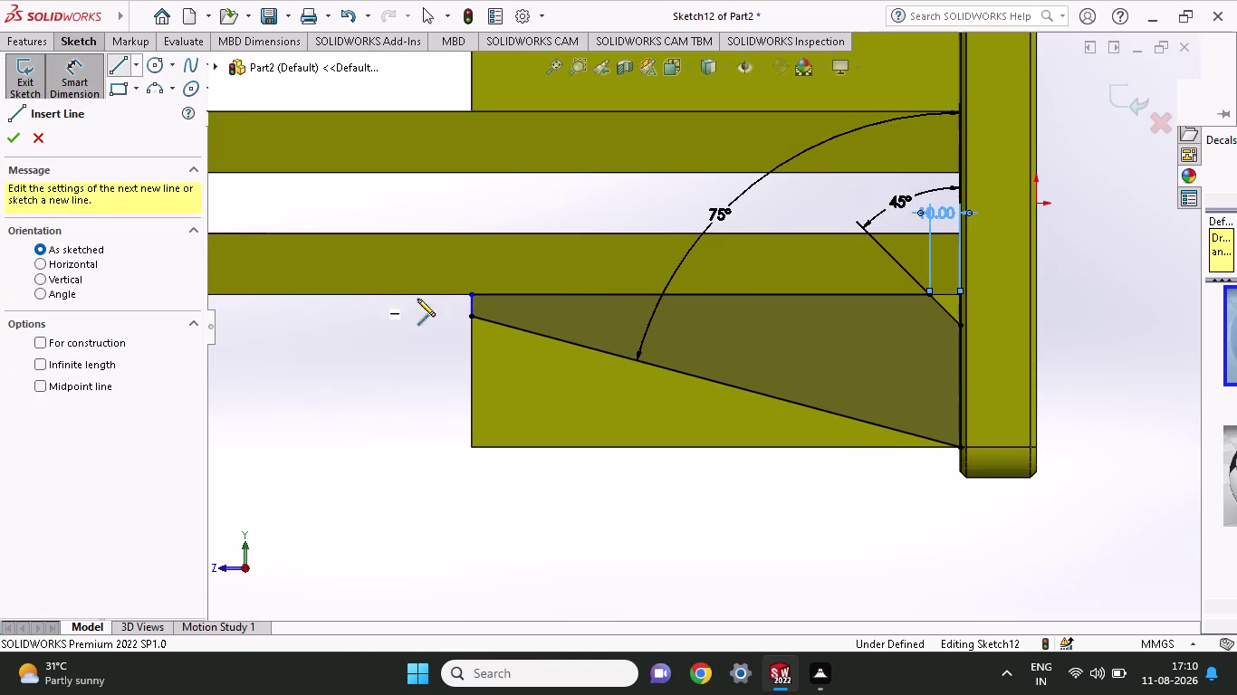
click(470, 321)
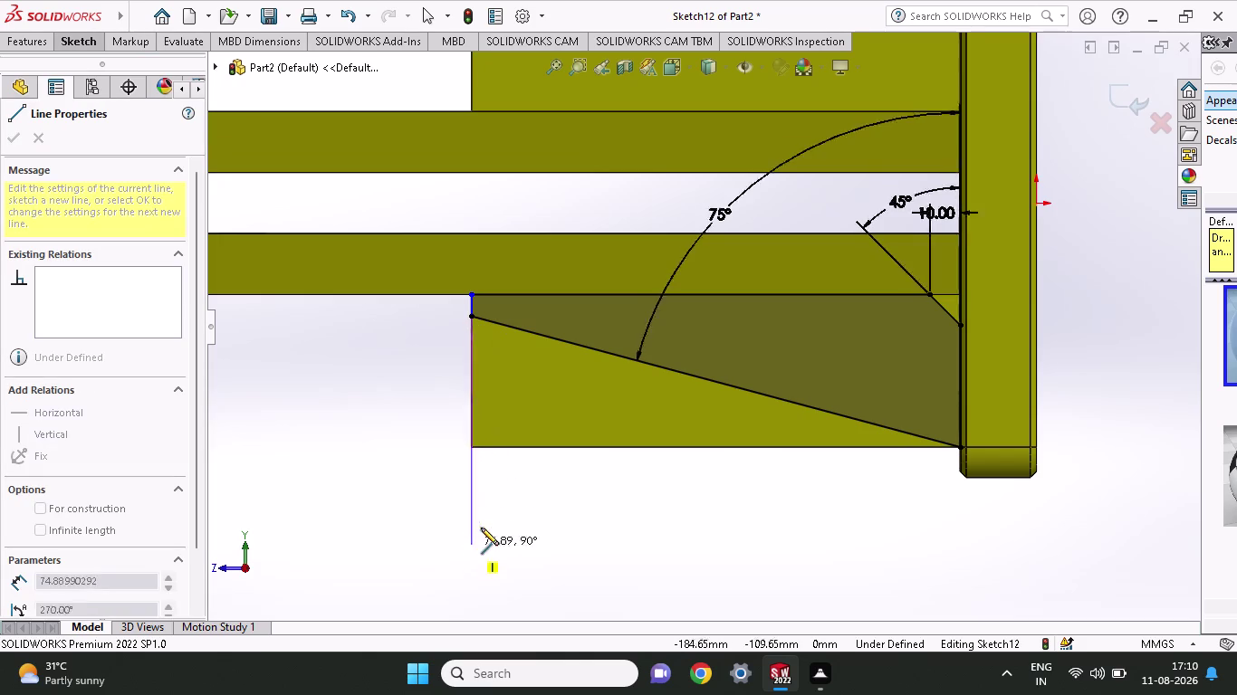
click(469, 498)
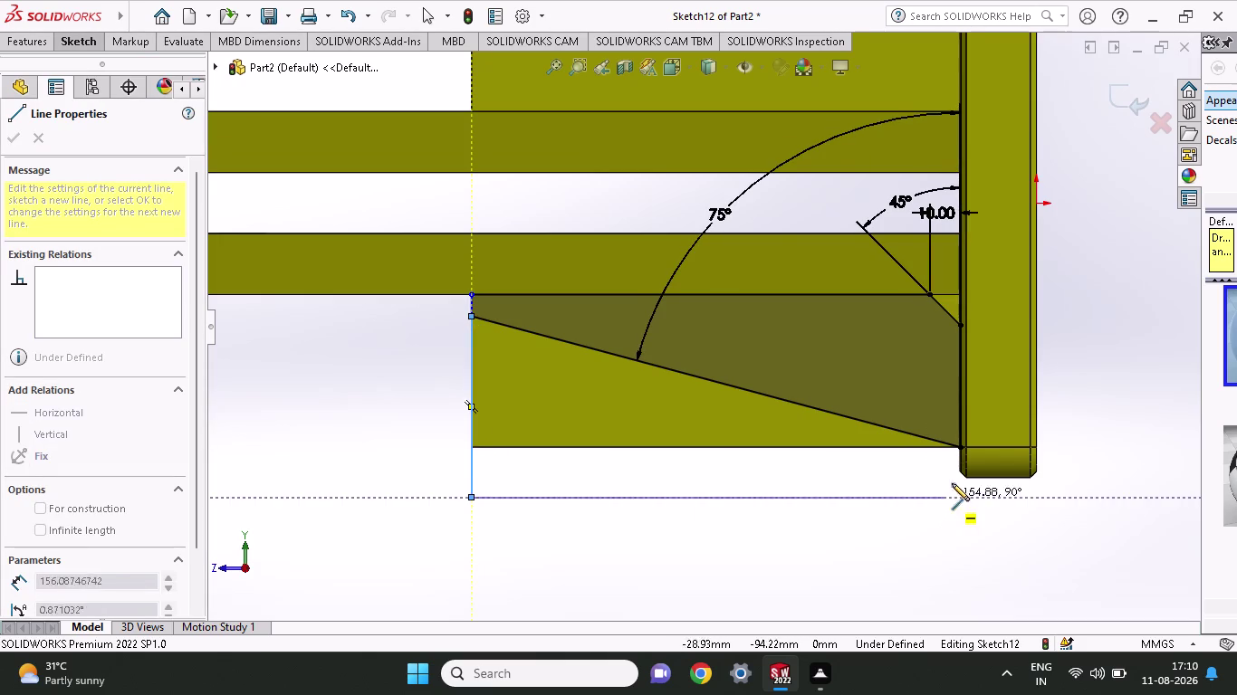
click(958, 445)
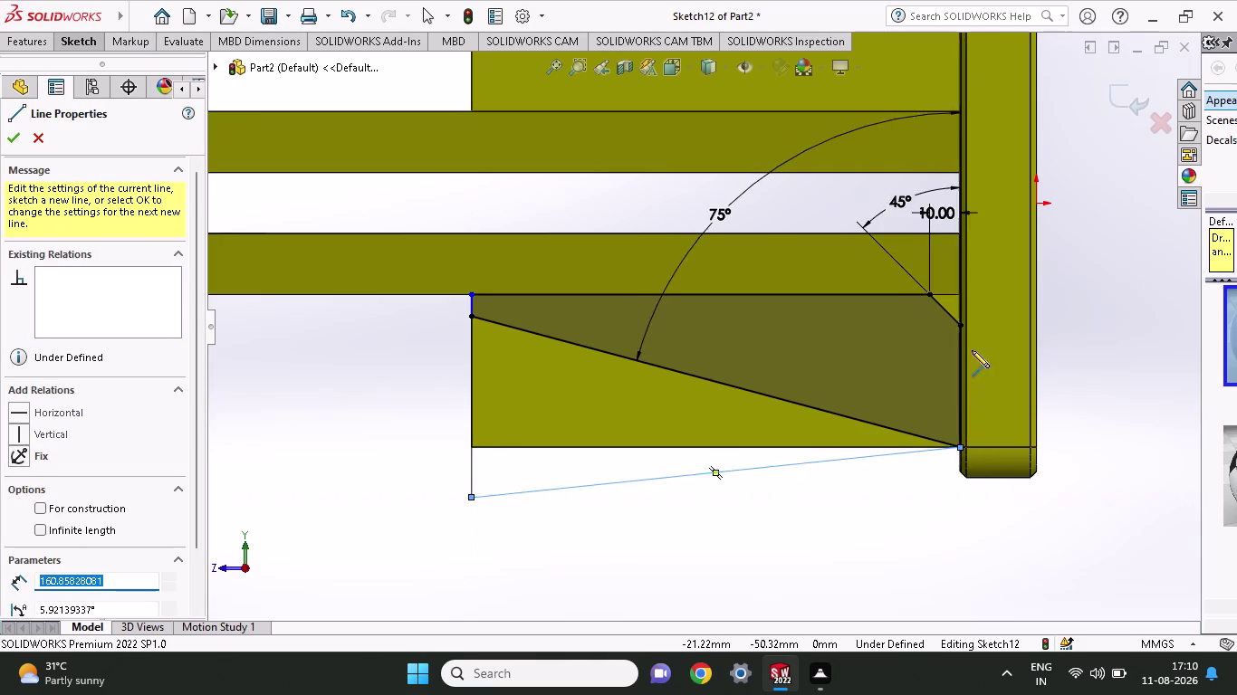
scroll(down, 3)
click(813, 282)
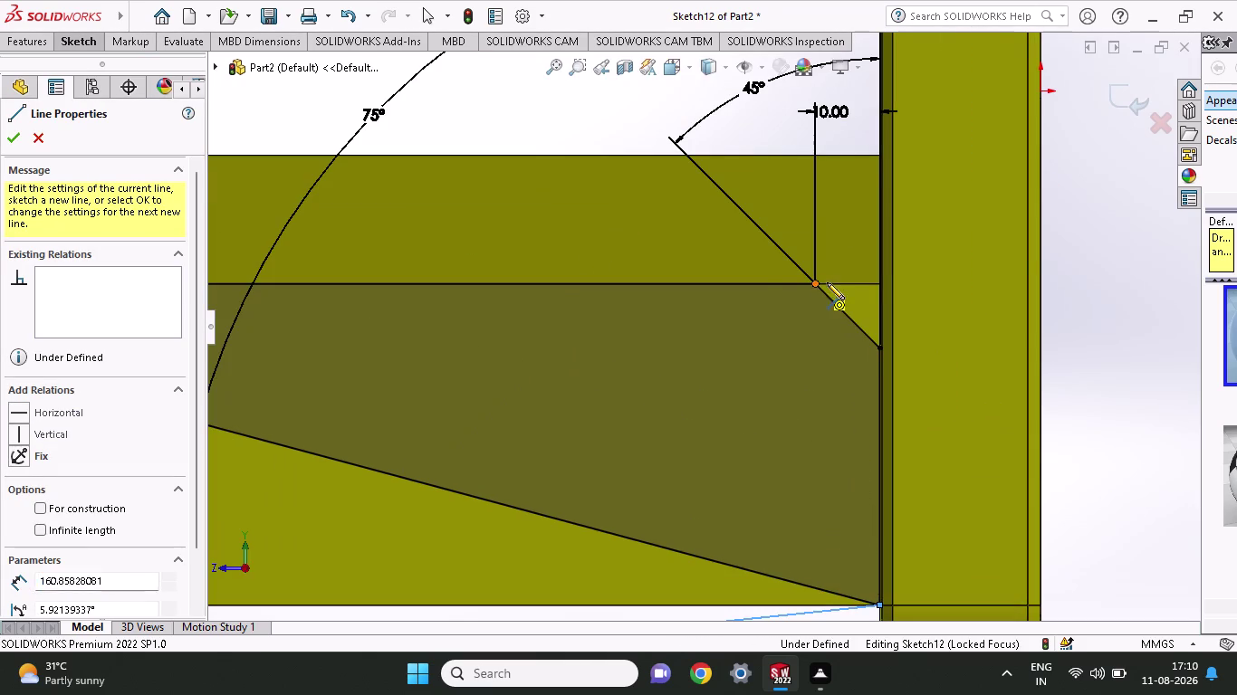
click(878, 284)
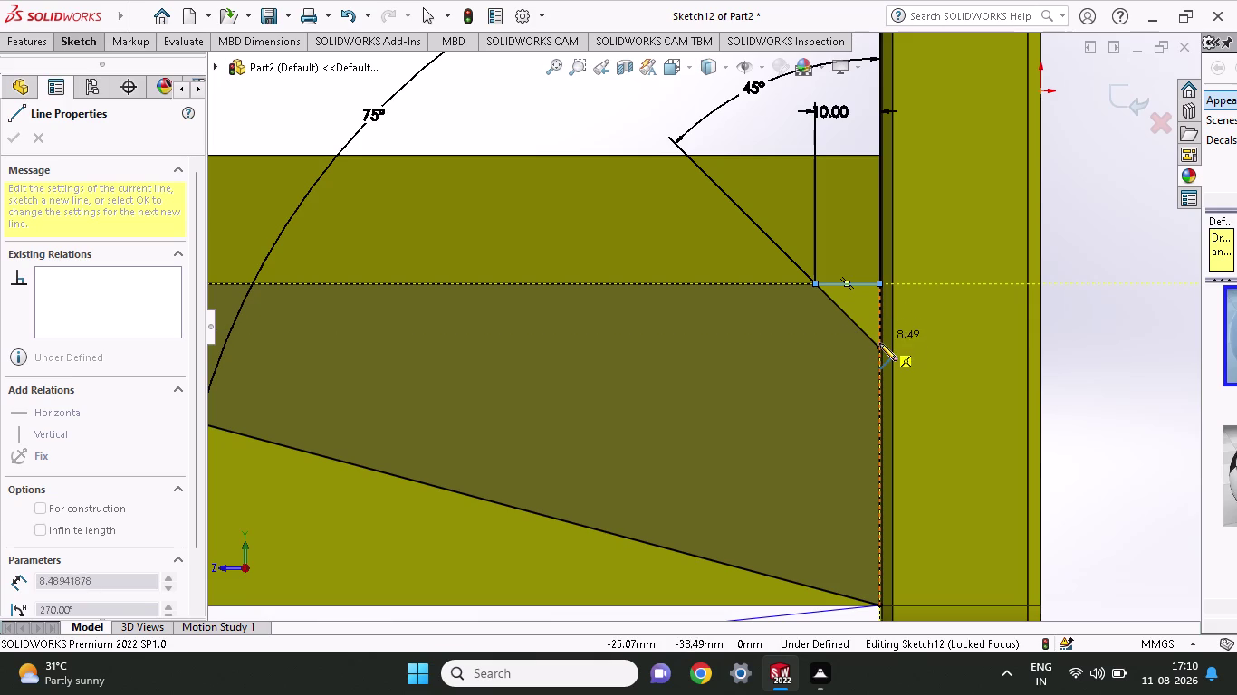
click(879, 346)
scroll(up, 3)
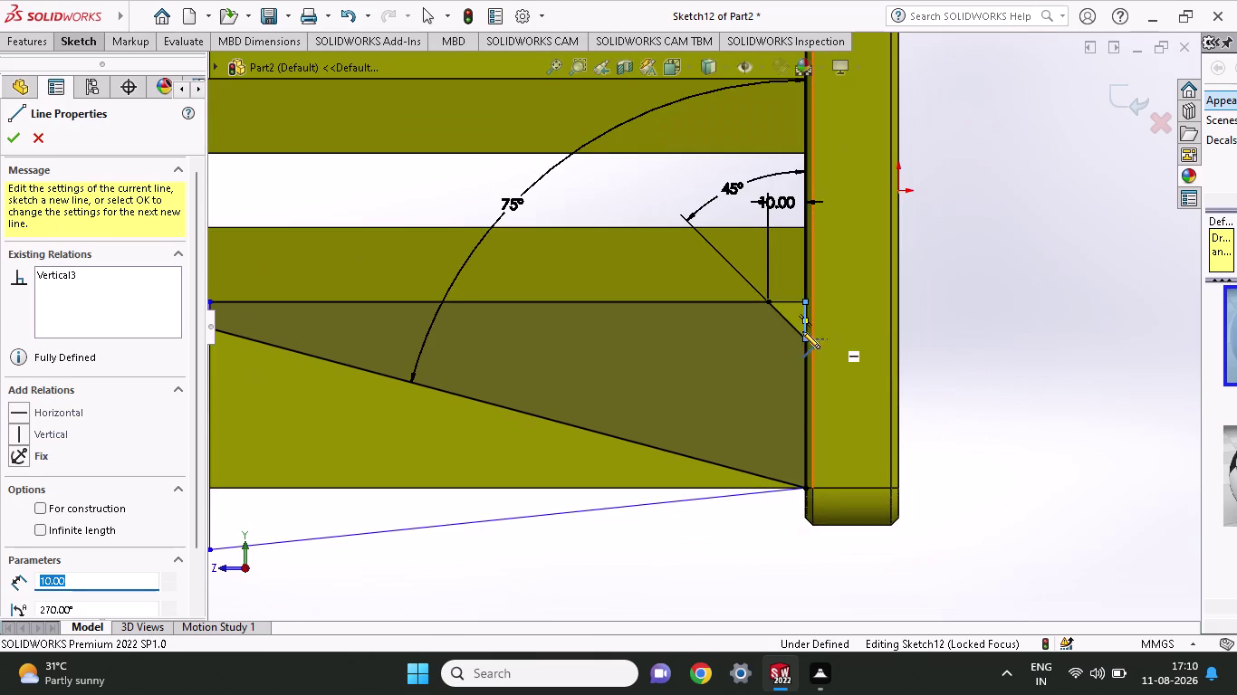
right_click(968, 290)
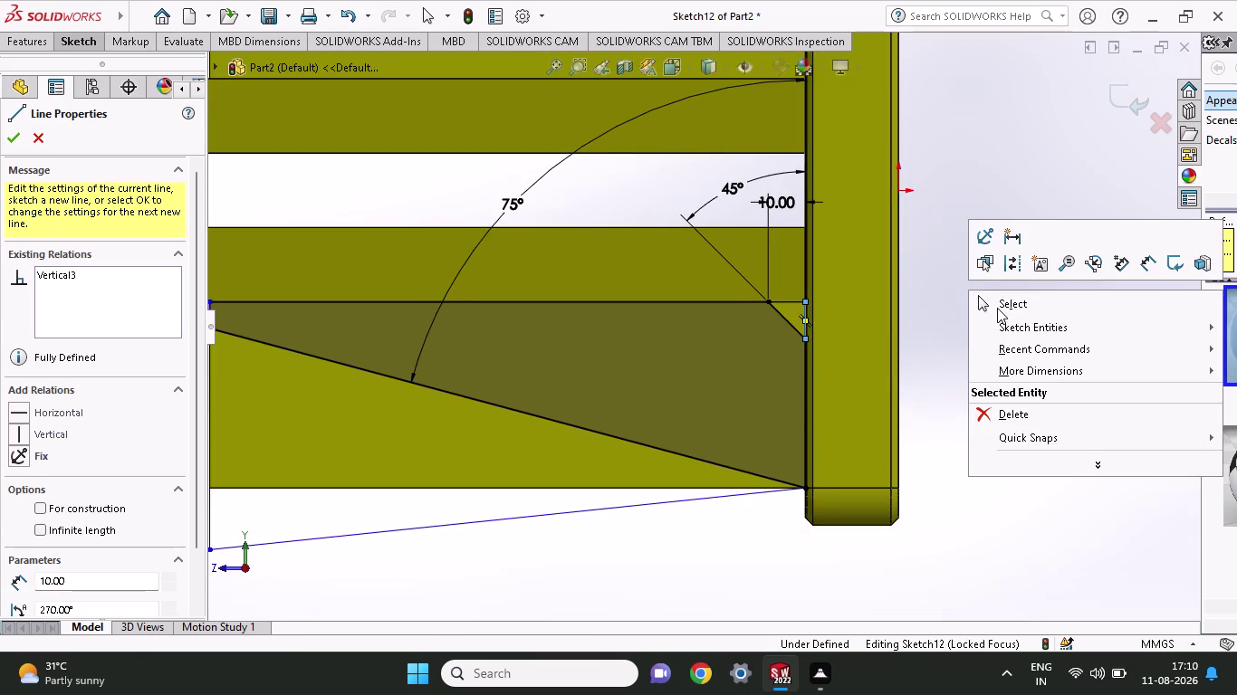
click(997, 308)
Draw a horizontal construction centreline leftward from the rib's vertical edge.
scroll(down, 3)
scroll(up, 3)
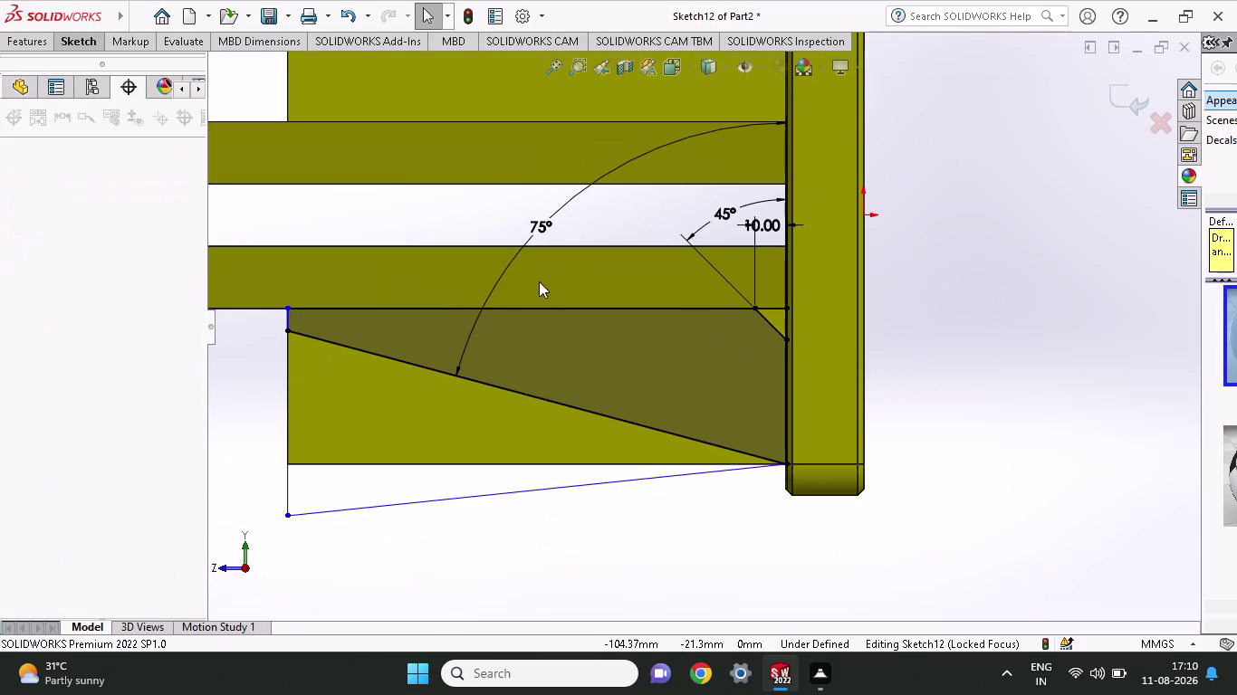
click(23, 39)
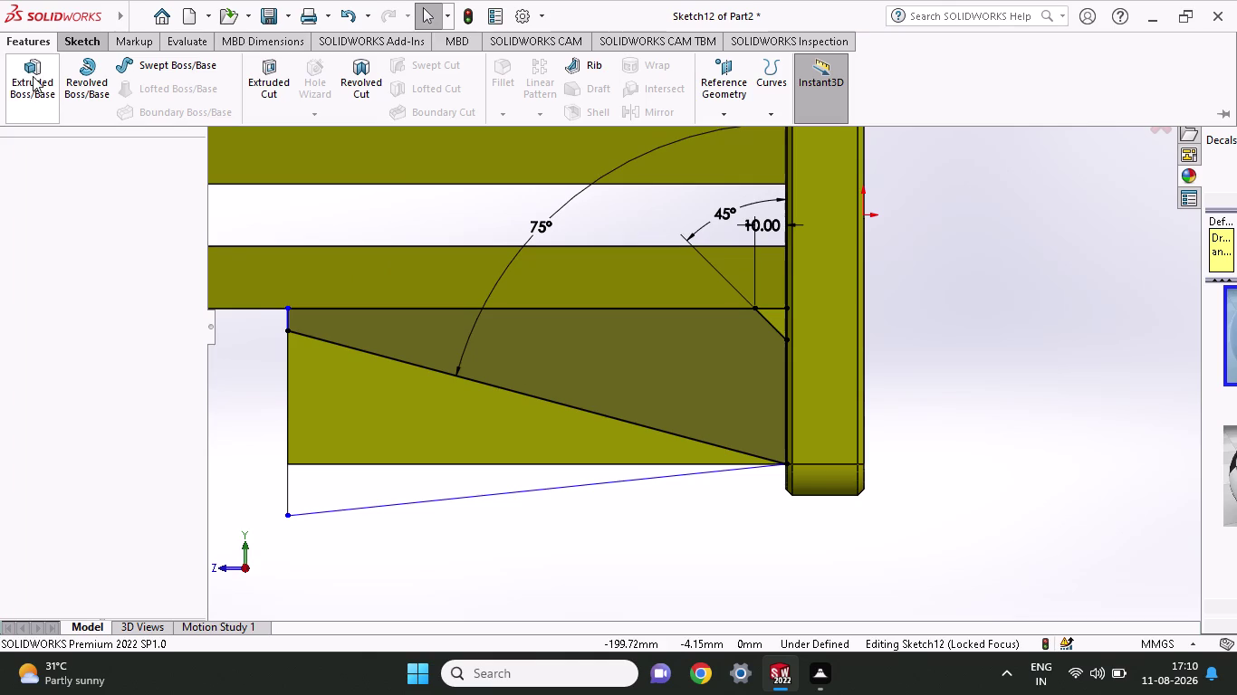
click(88, 43)
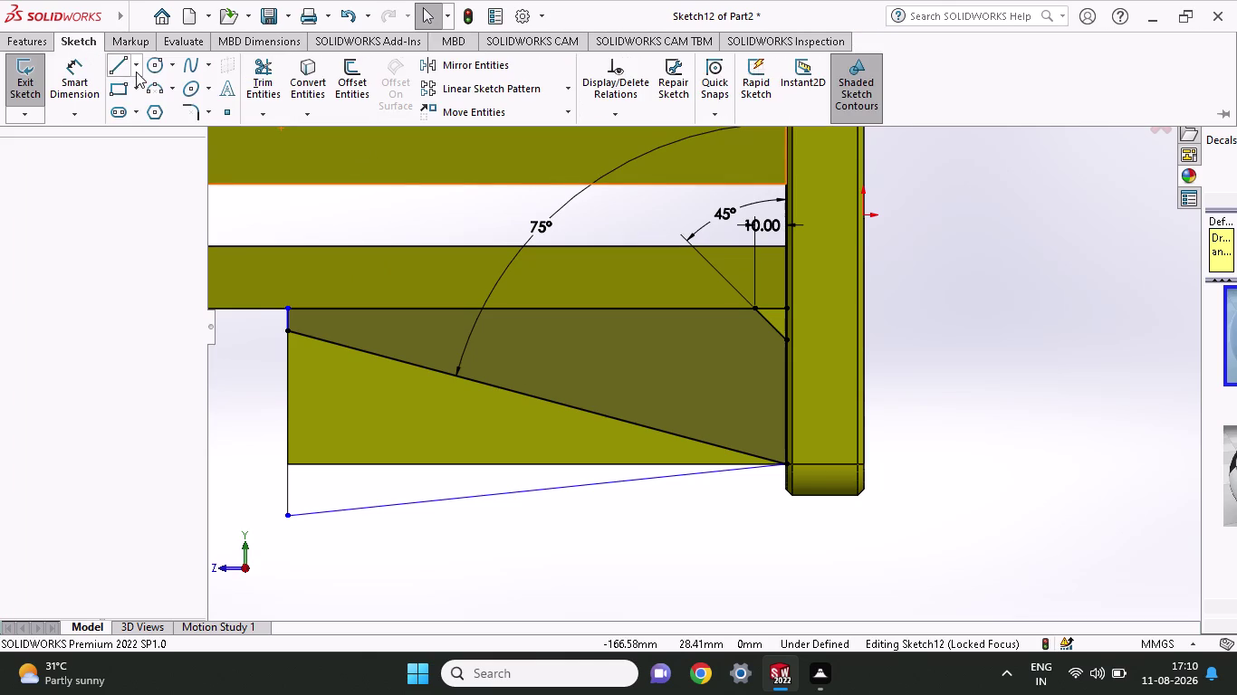
click(135, 72)
click(141, 108)
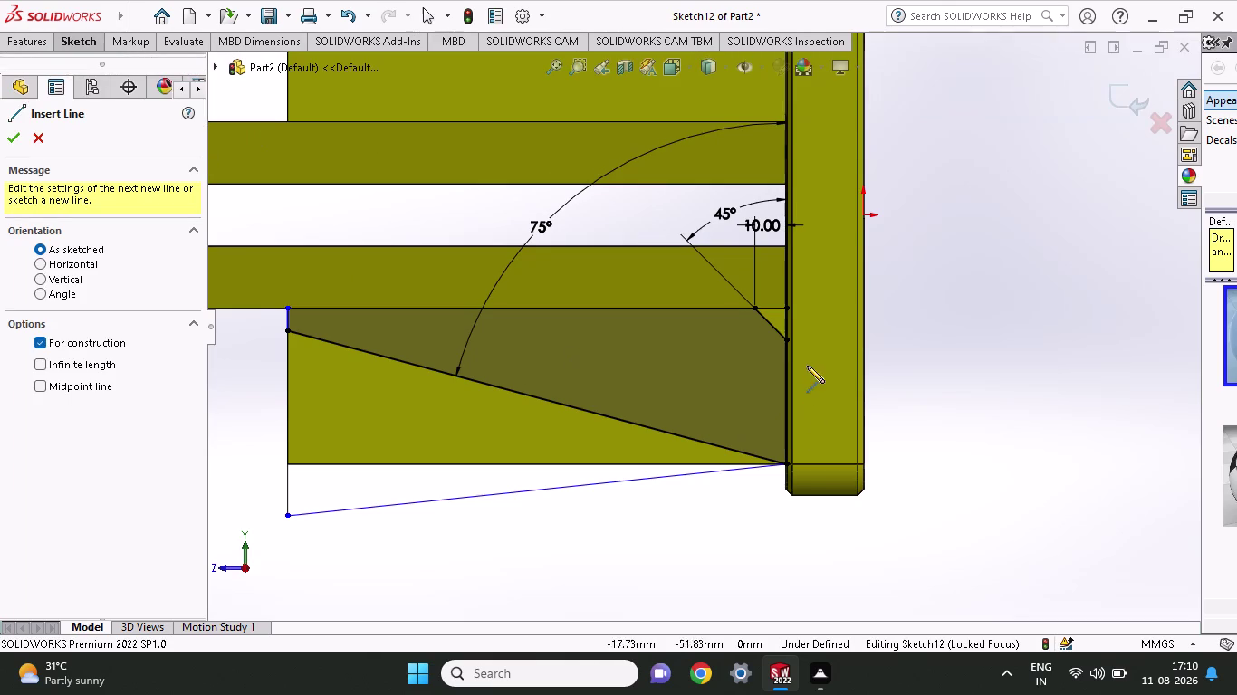
click(788, 216)
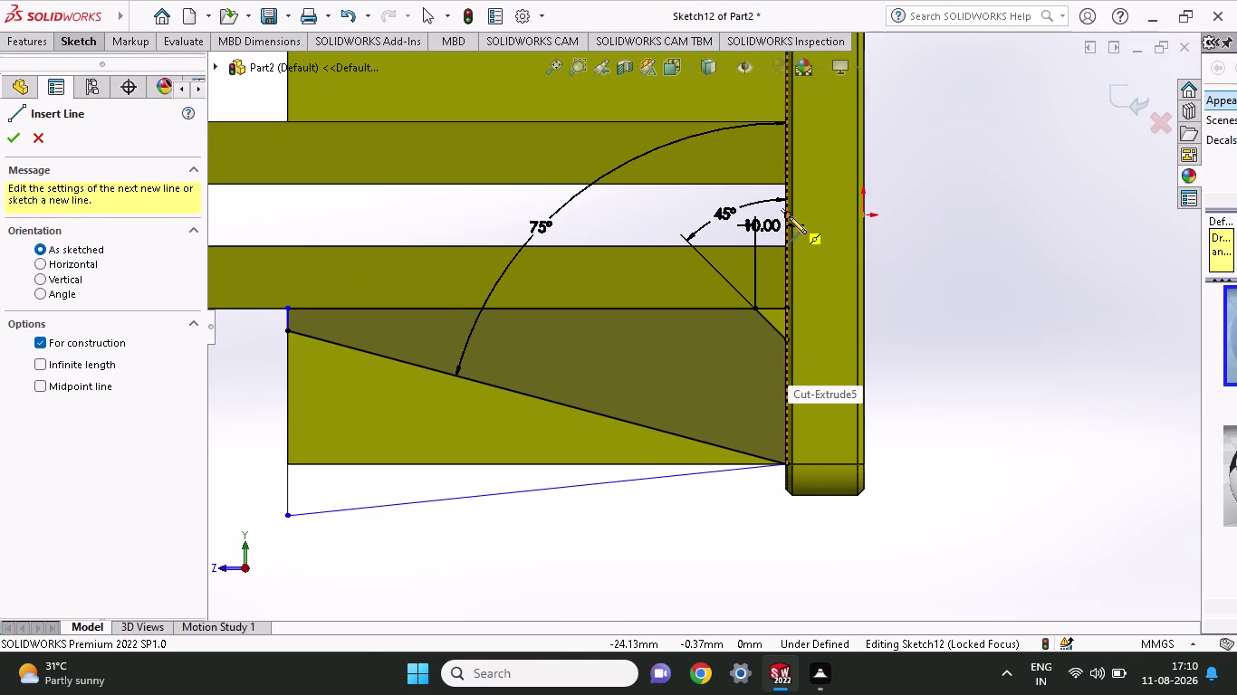
click(600, 213)
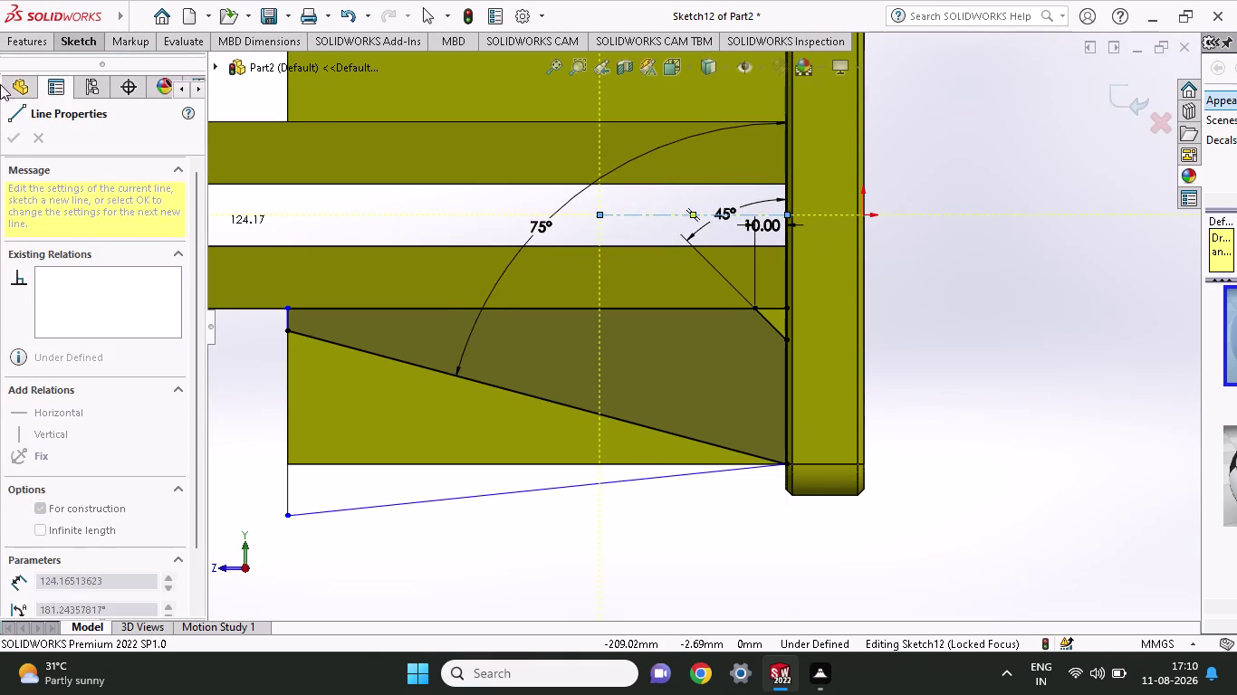
click(12, 50)
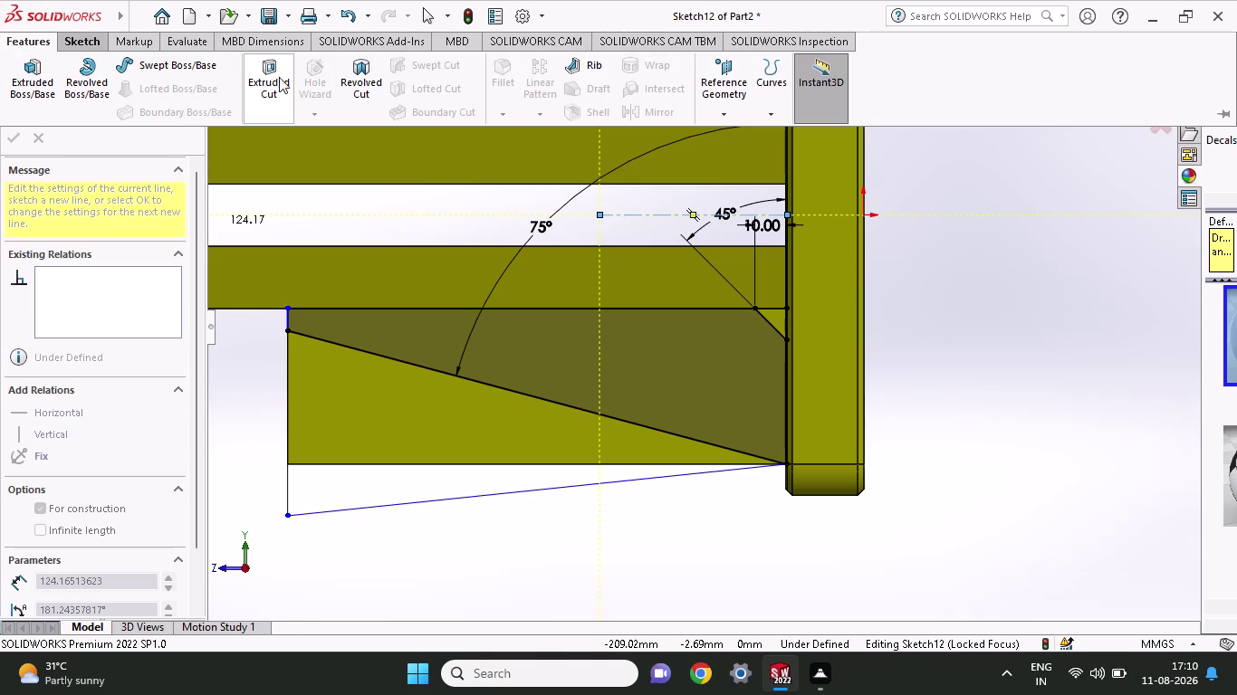
click(92, 45)
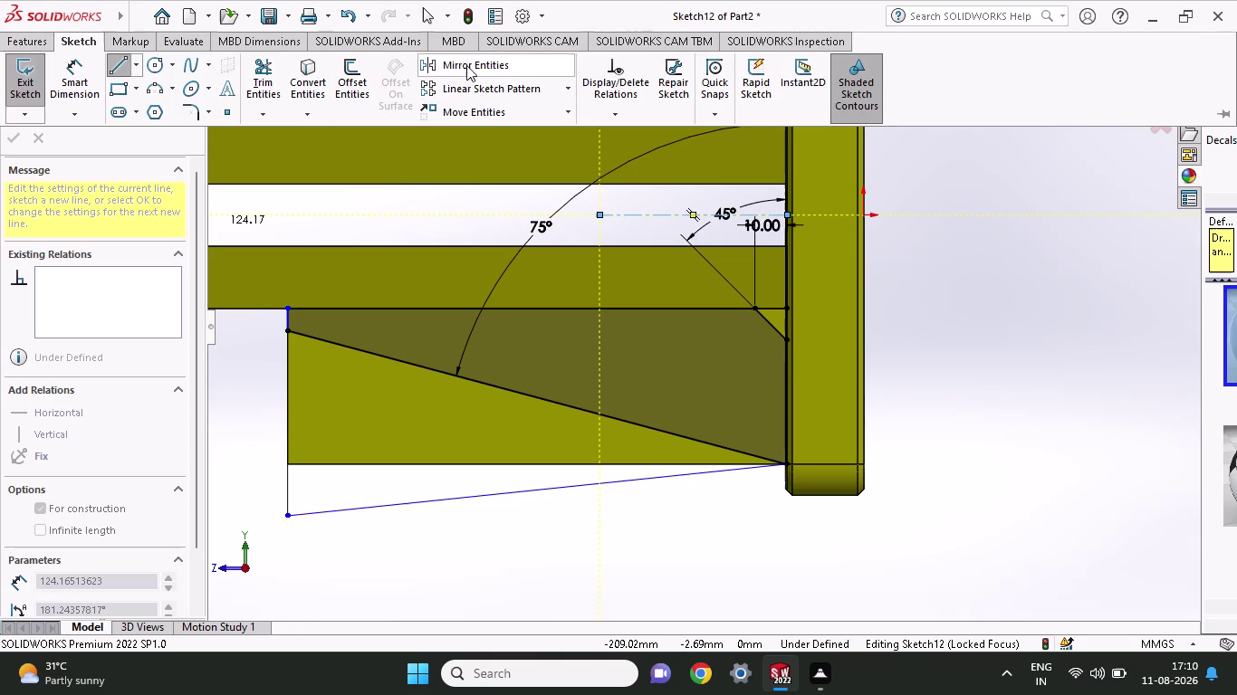
click(467, 63)
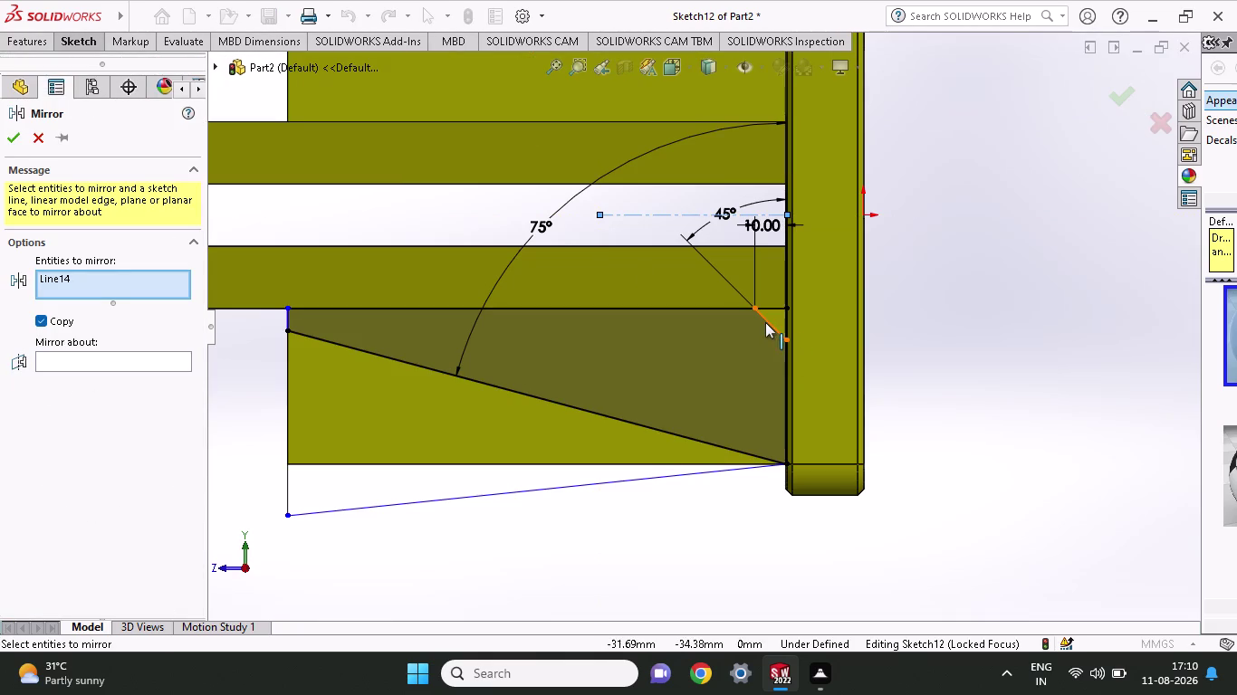
Select Line3 and Line9–Line13, the lower rib and gusset lines, for mirroring.
click(765, 322)
click(770, 309)
click(787, 320)
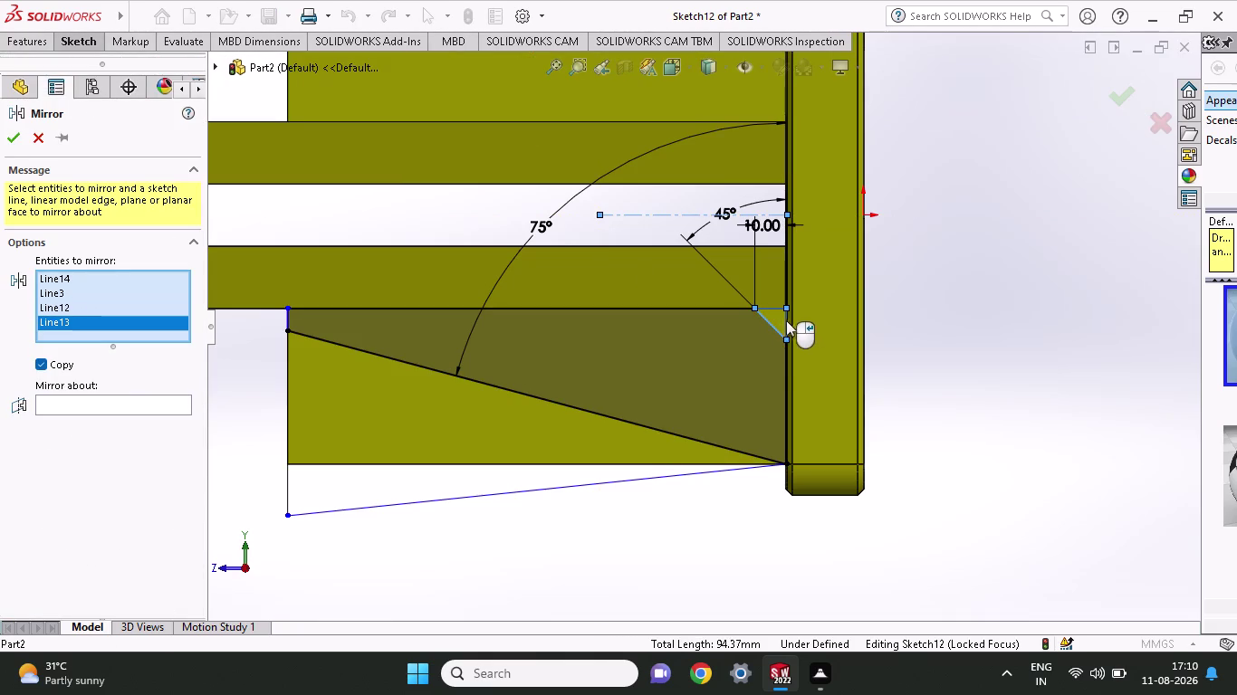
click(632, 480)
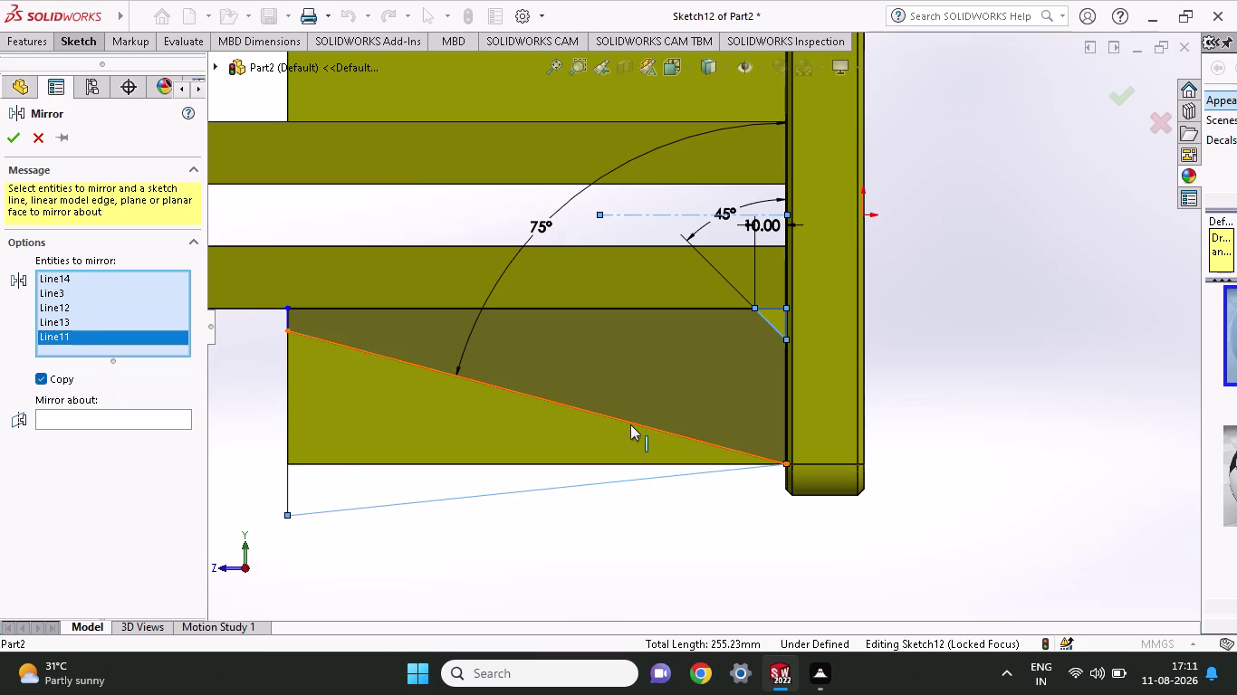
click(630, 425)
click(287, 443)
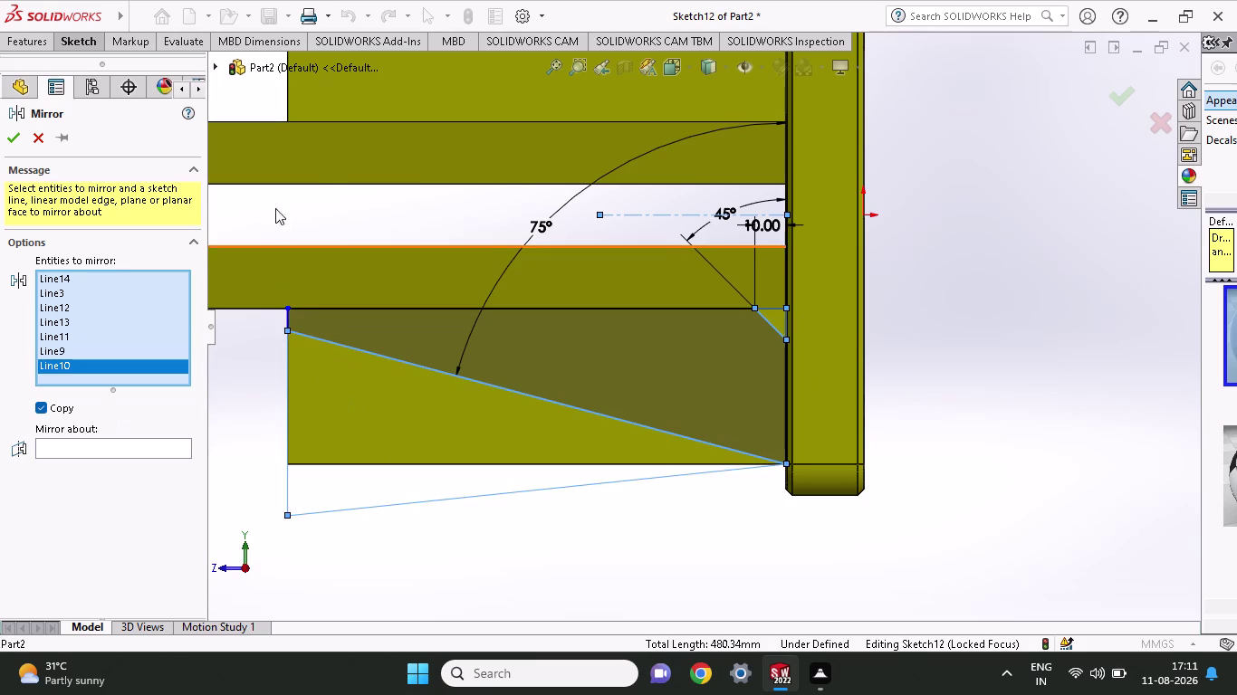
click(643, 217)
scroll(up, 3)
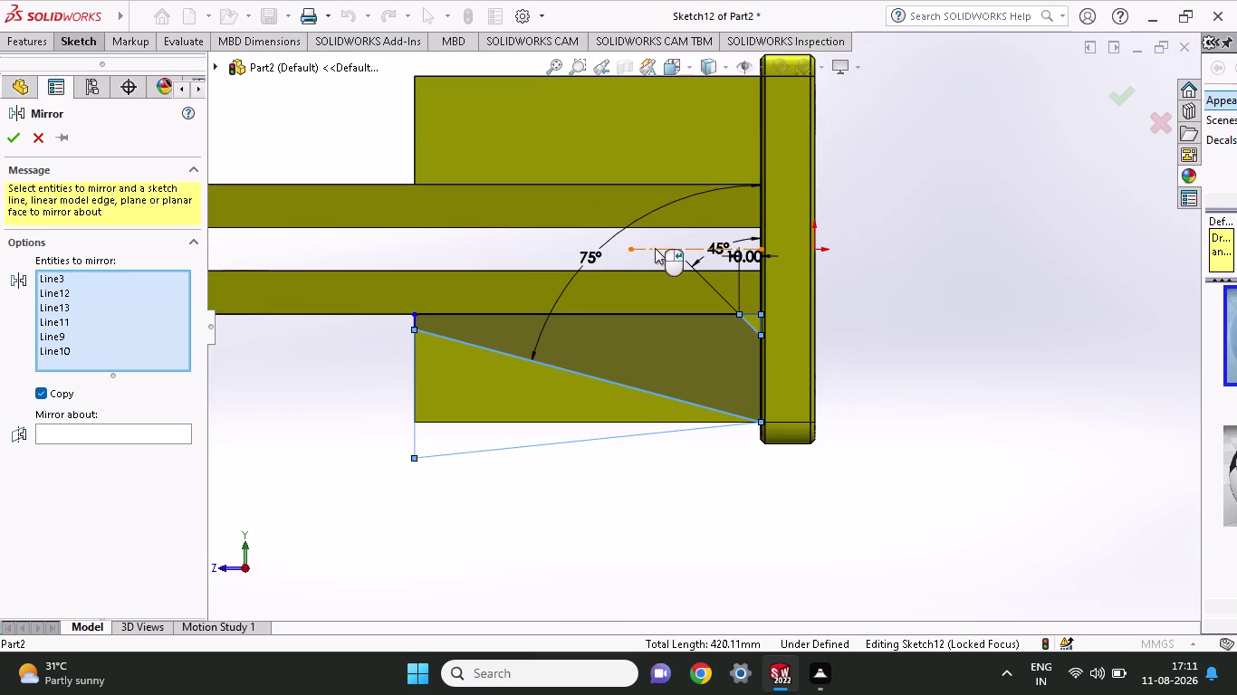
Mirror the selected lines about horizontal centreline Line14 onto the upper rib.
click(149, 438)
click(117, 424)
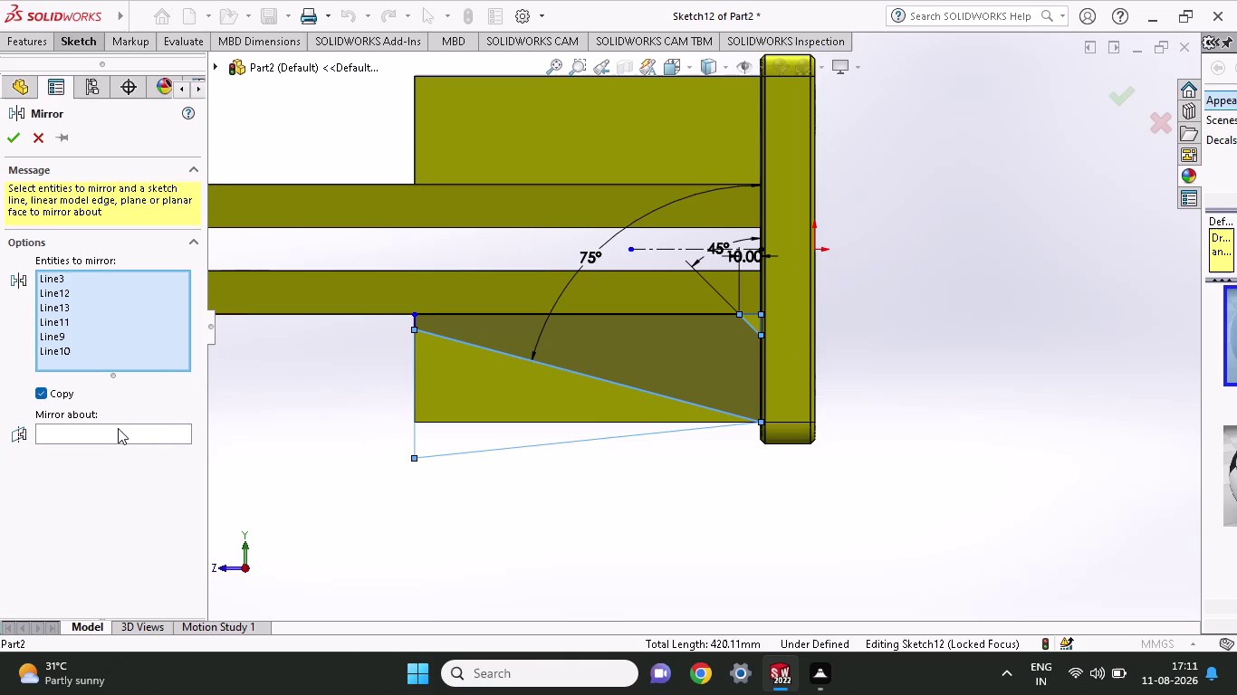
click(118, 428)
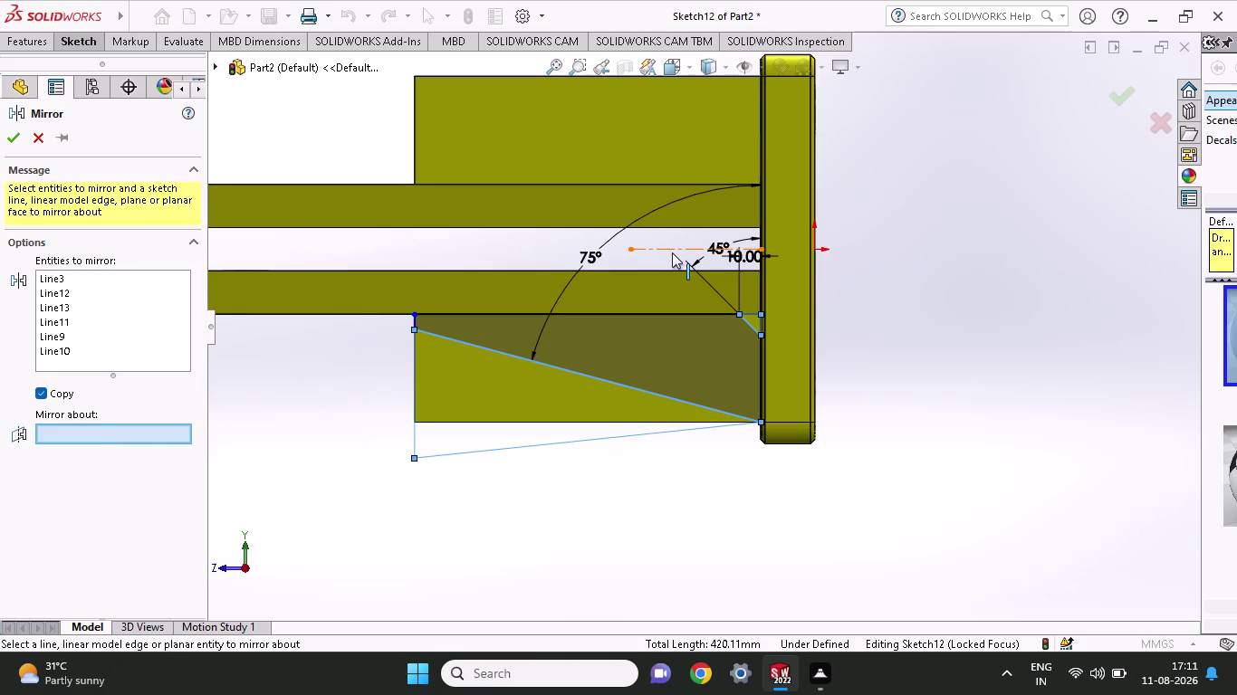
click(672, 253)
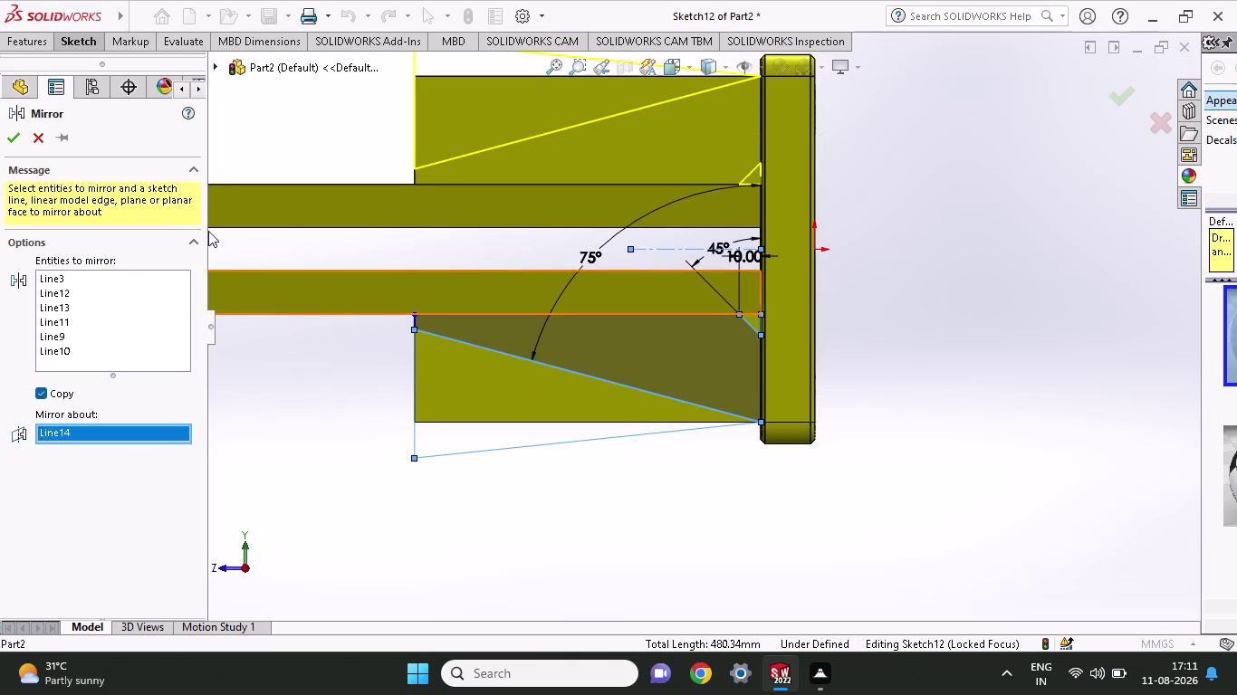
click(29, 44)
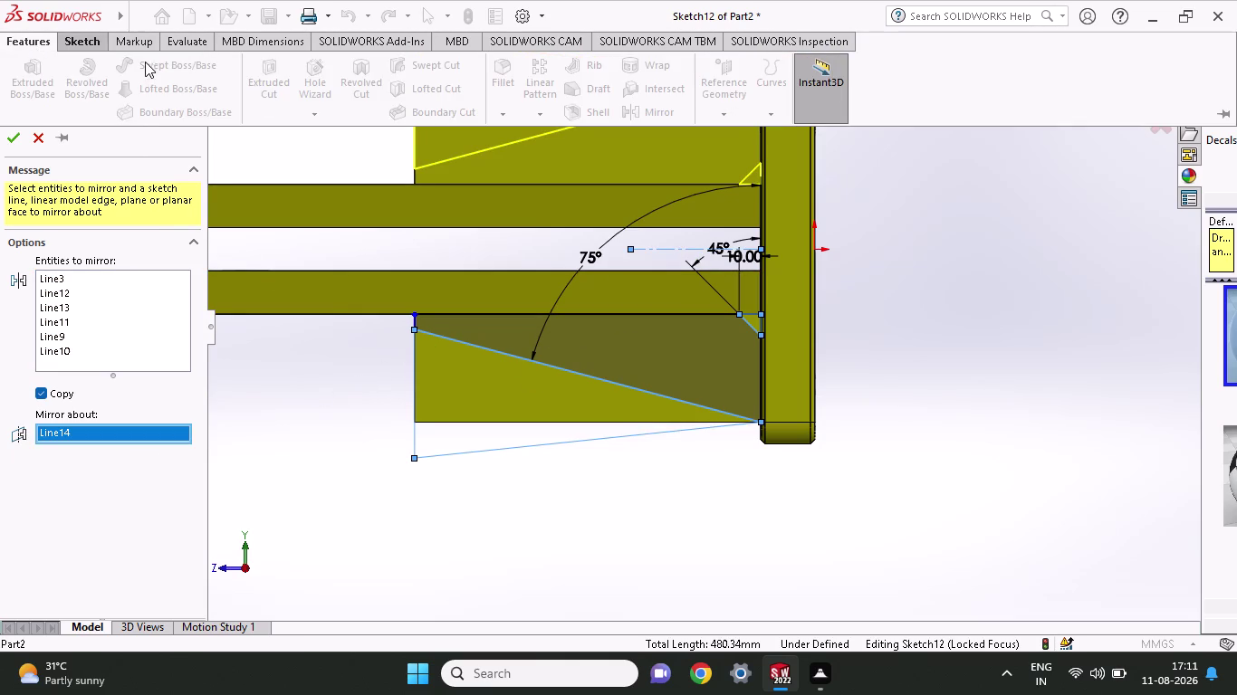
click(98, 43)
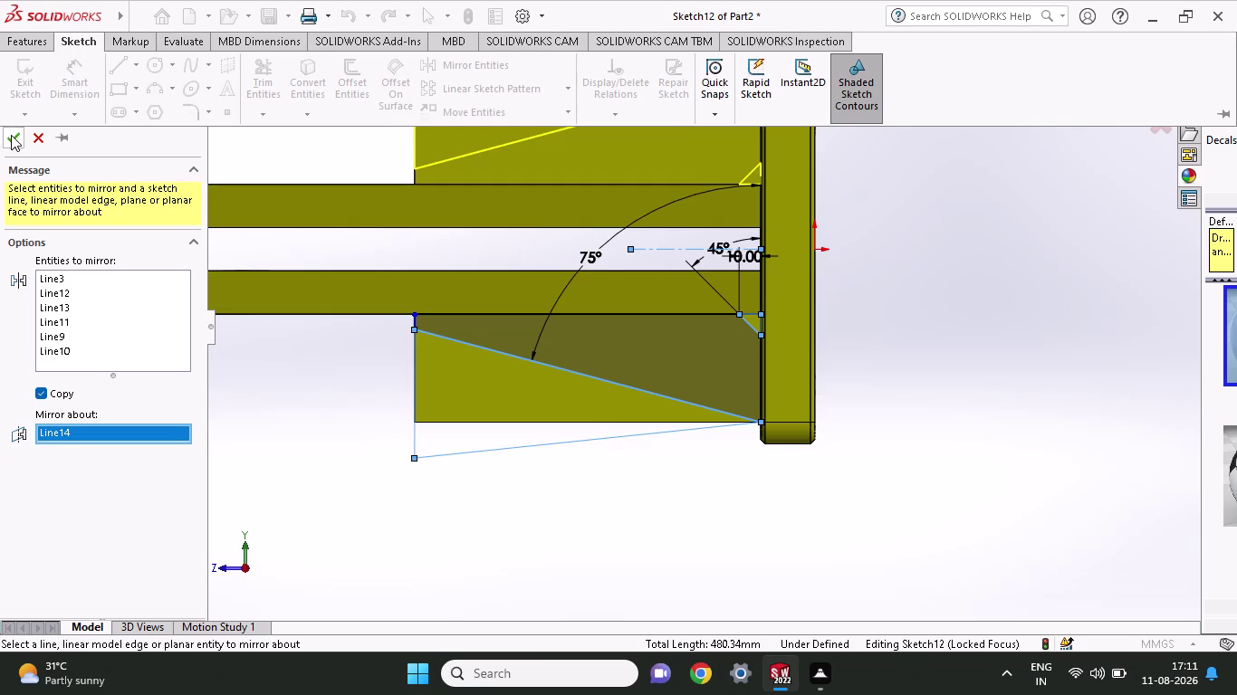
click(11, 135)
click(40, 46)
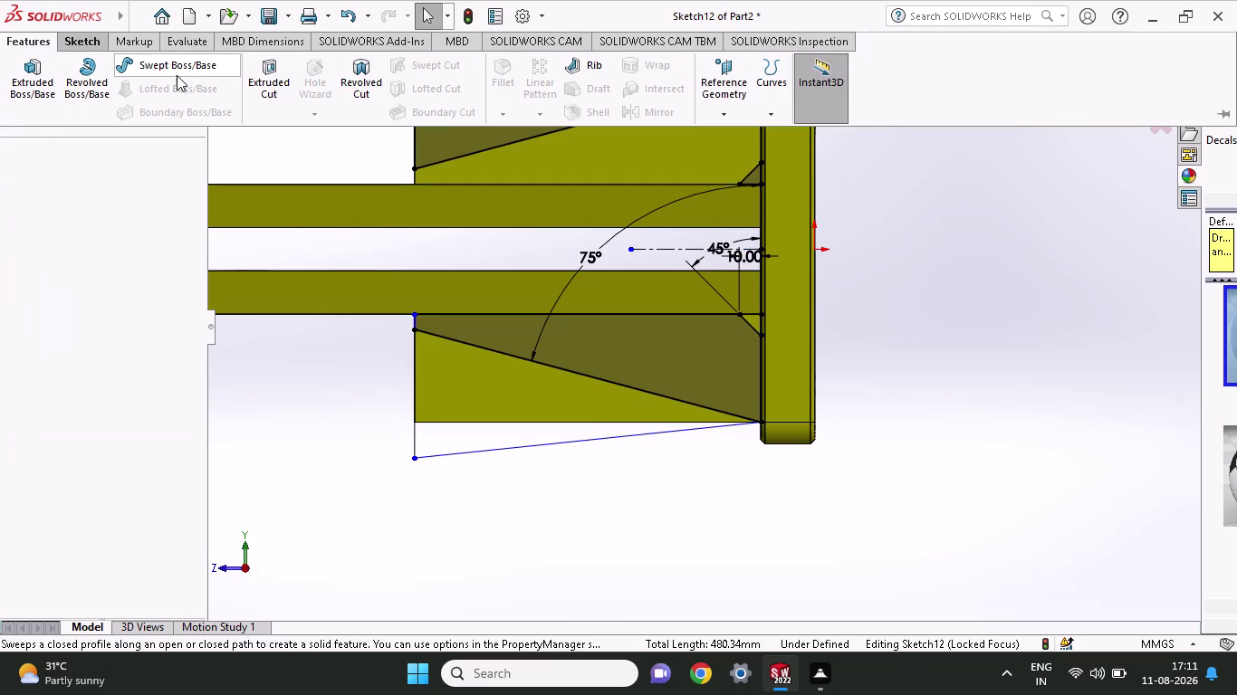
click(258, 82)
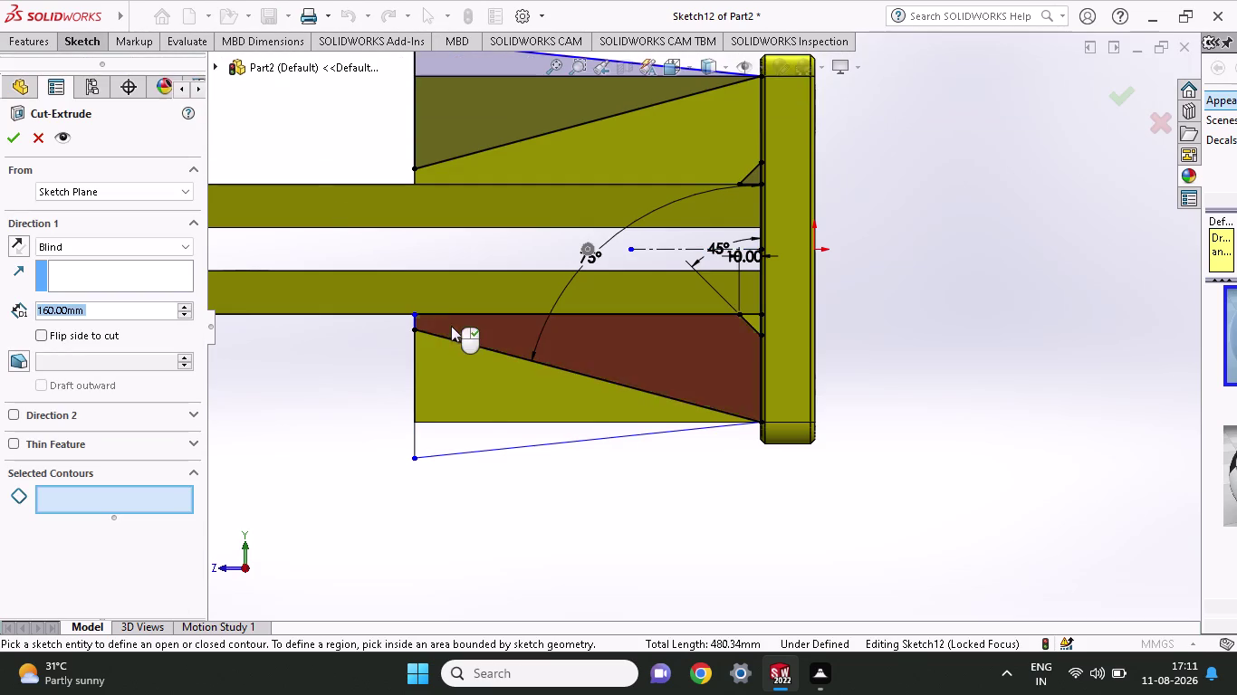
Cut Sketch12's three triangular regions and contour 160 mm blind, tapering the ribs.
click(471, 410)
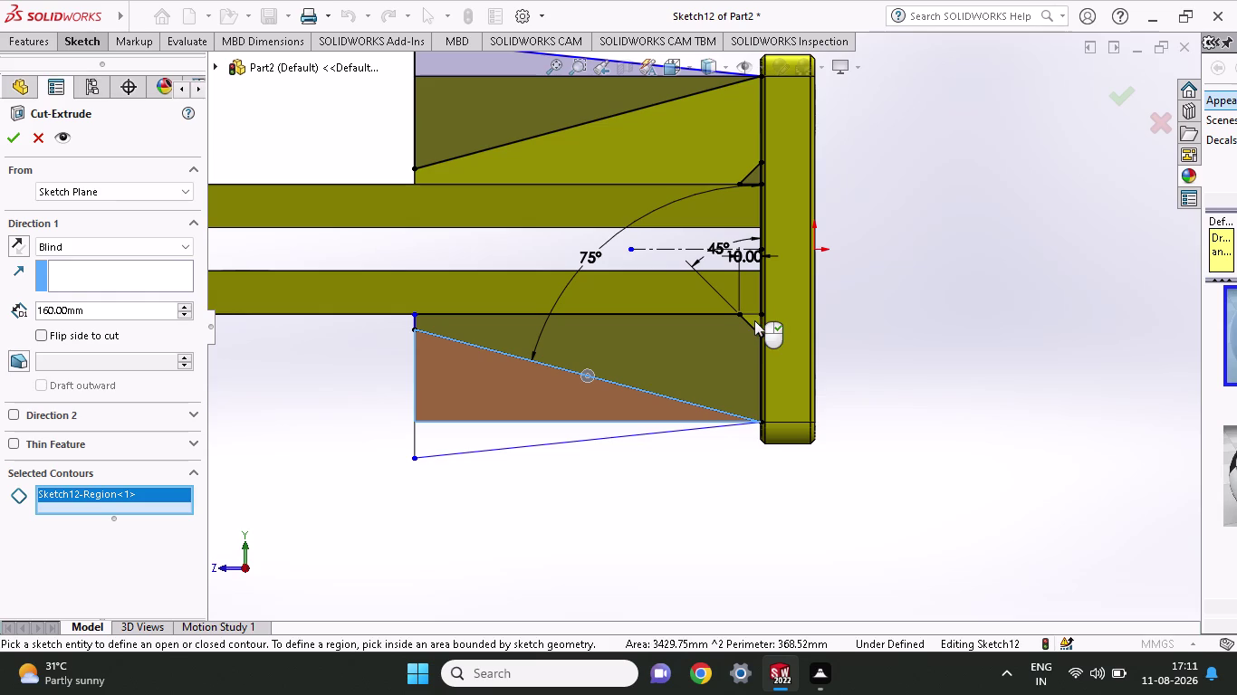
click(755, 321)
click(484, 115)
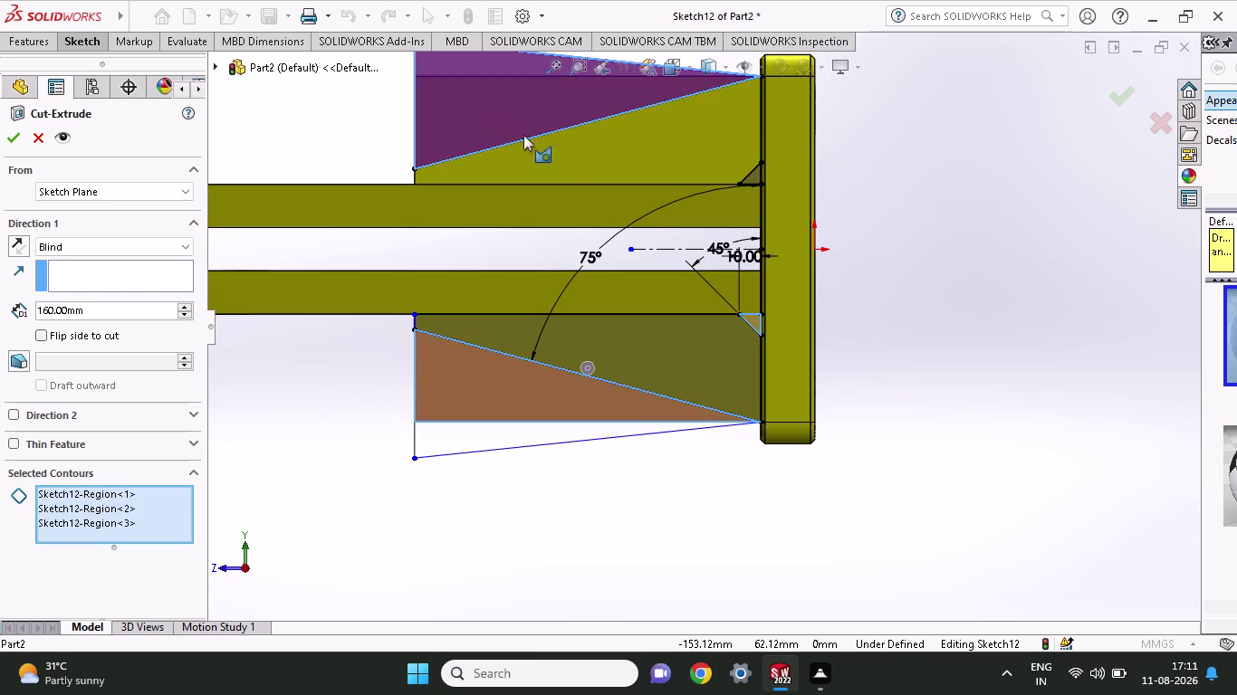
click(747, 176)
scroll(up, 3)
middle_drag(268, 454, 286, 447)
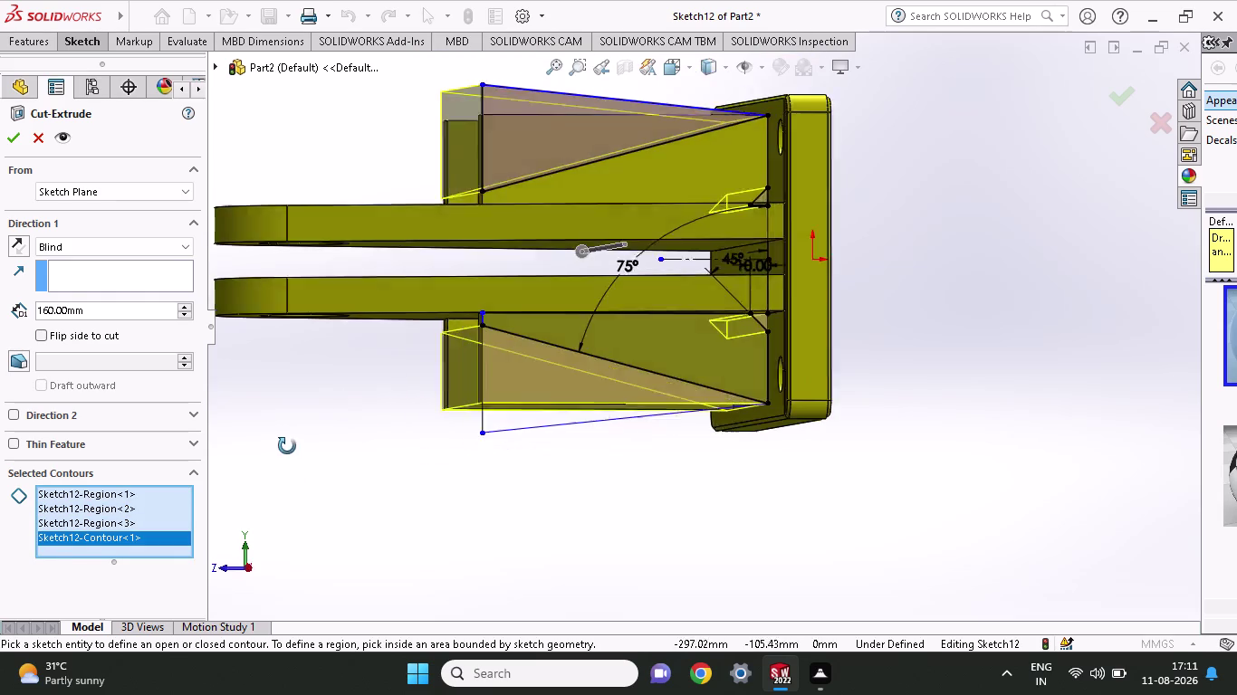
middle_drag(286, 447, 320, 411)
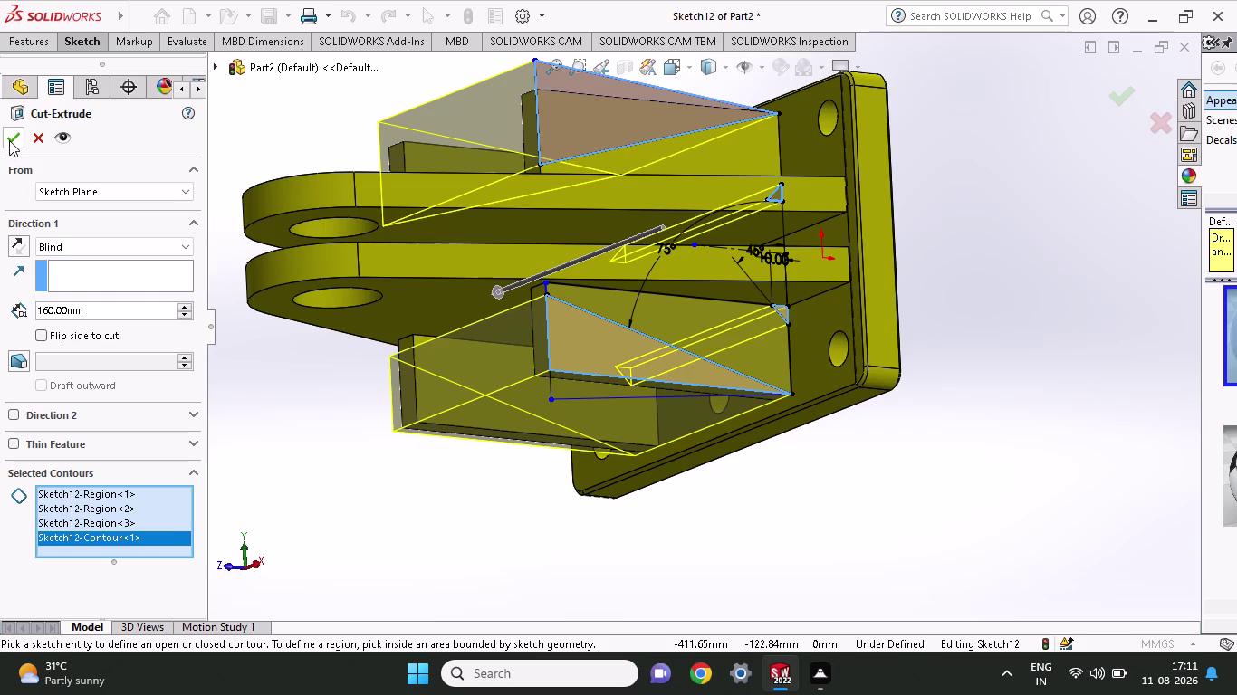
click(9, 141)
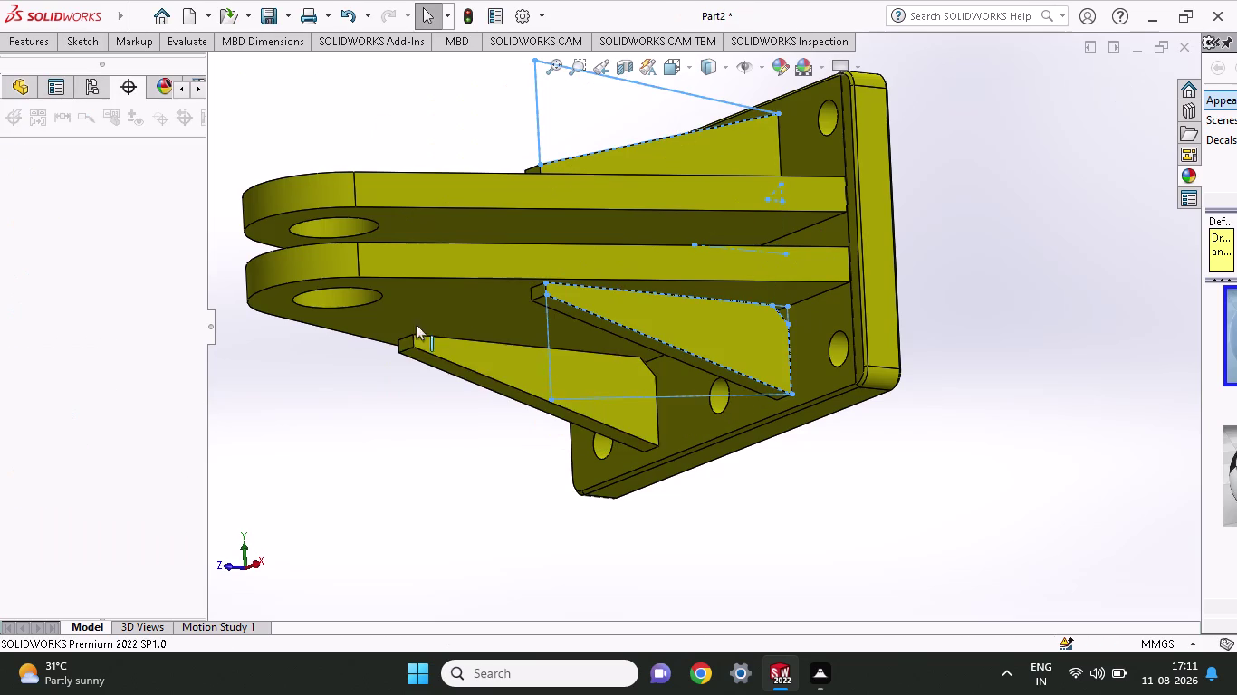
middle_drag(1076, 540, 1035, 573)
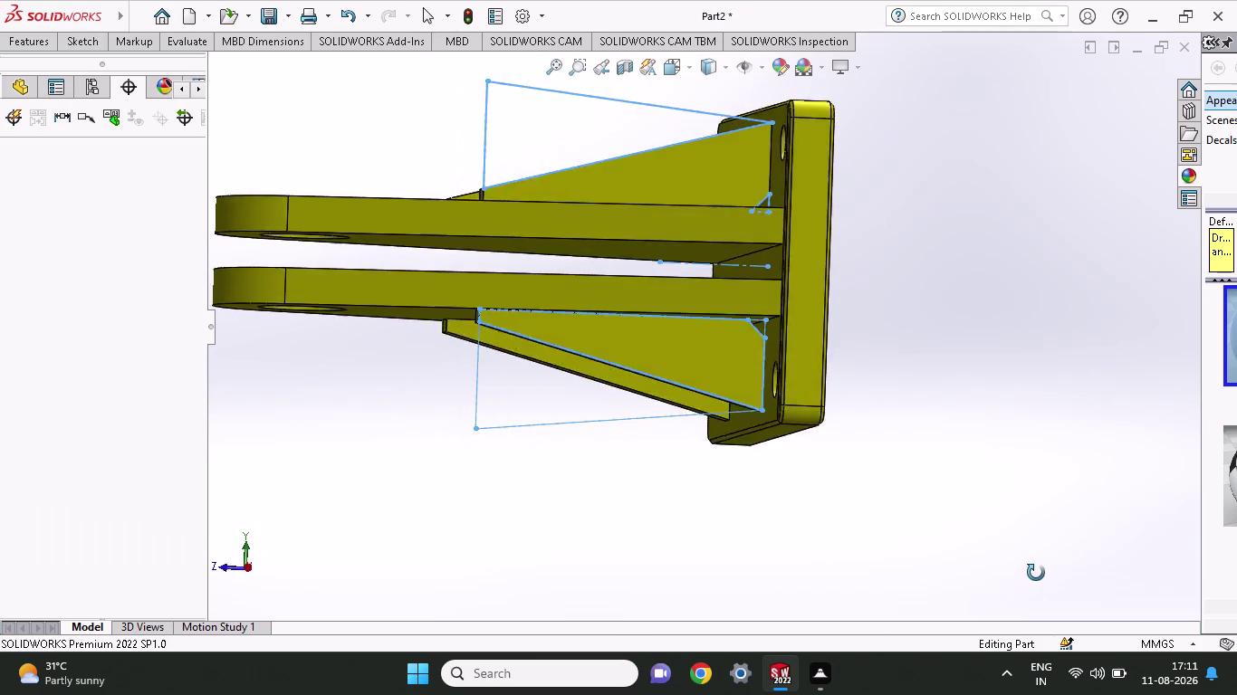
middle_drag(1036, 573, 1148, 370)
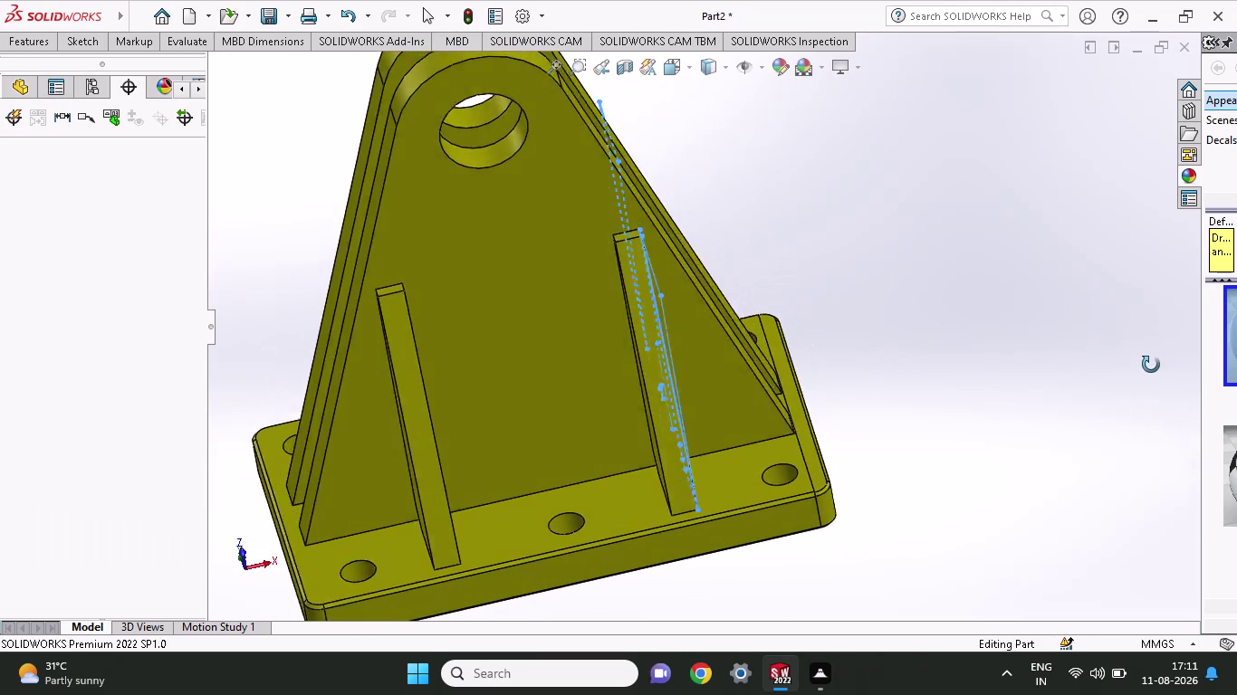
middle_drag(1148, 371, 1153, 356)
middle_drag(1029, 414, 1077, 428)
middle_drag(1014, 396, 1004, 354)
scroll(up, 3)
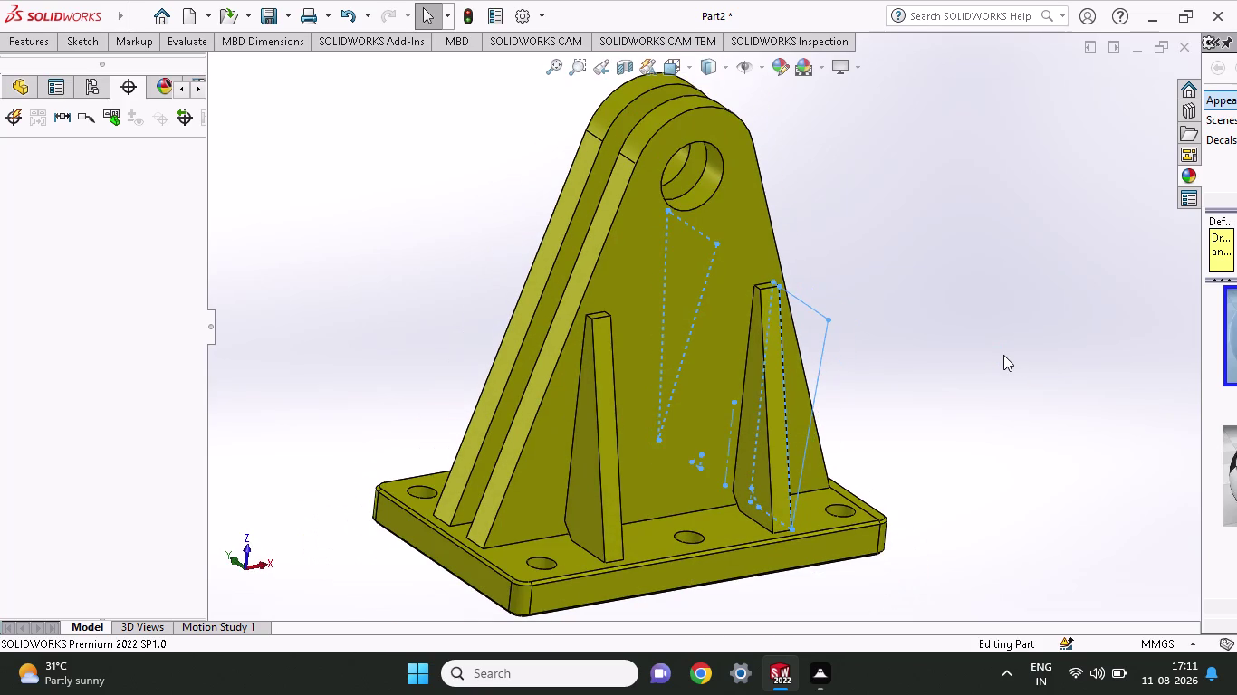
click(908, 436)
middle_drag(964, 416, 802, 553)
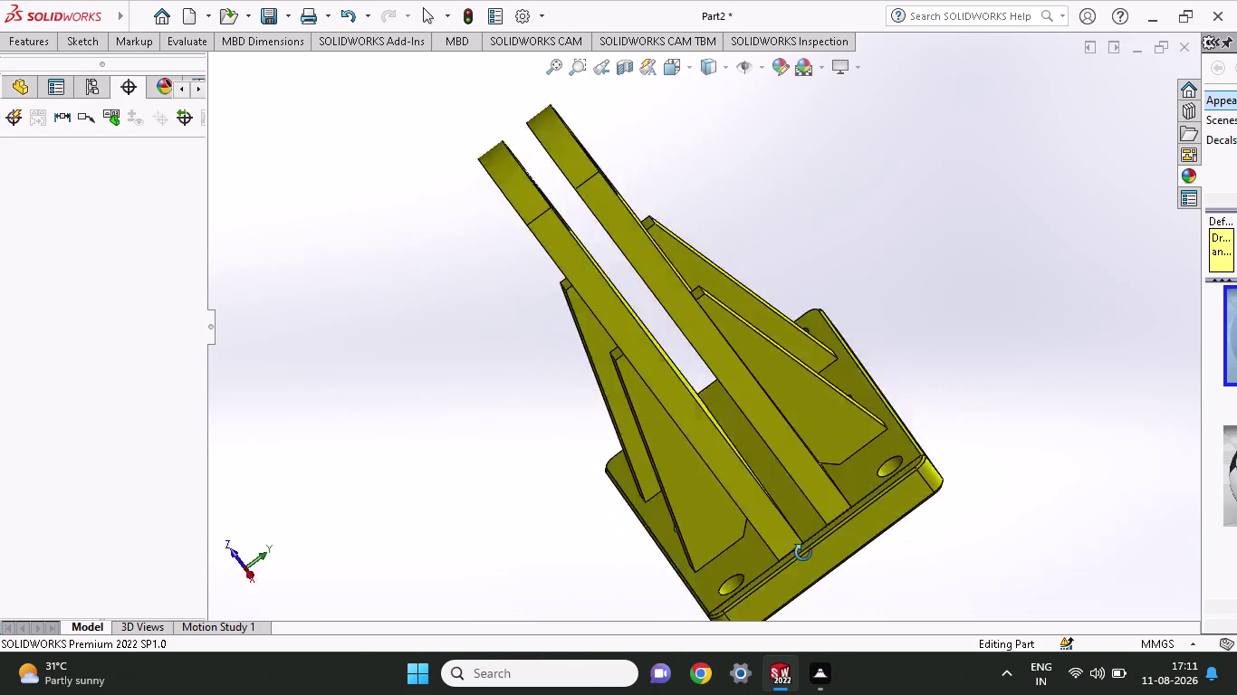
middle_drag(801, 553, 839, 465)
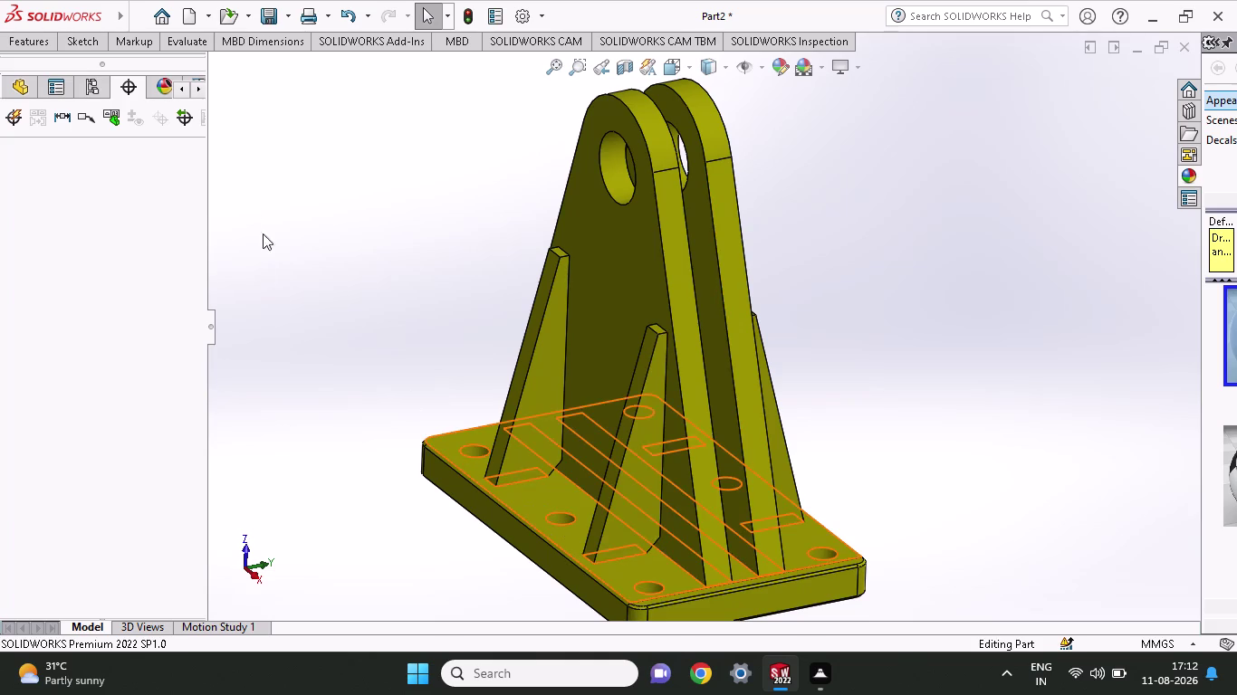
Show the Sketch tools in the CommandManager.
click(77, 50)
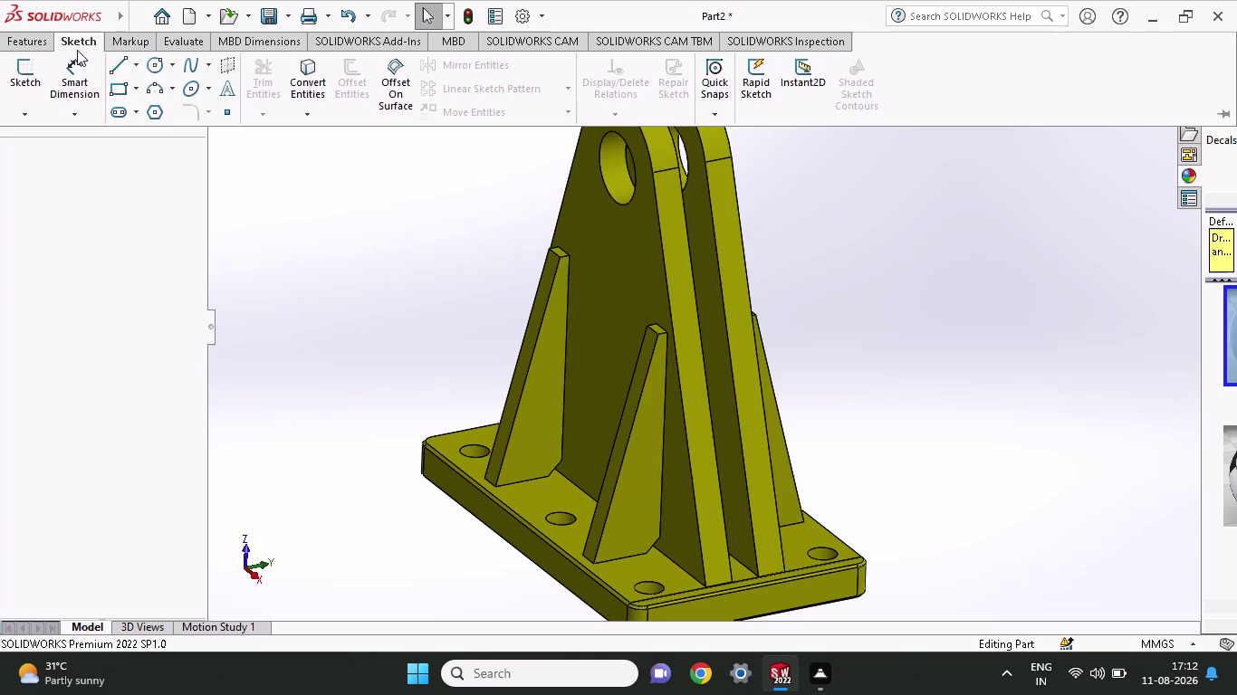
Browse the Markup and Evaluate commands, ending on the Features commands.
click(129, 45)
click(180, 44)
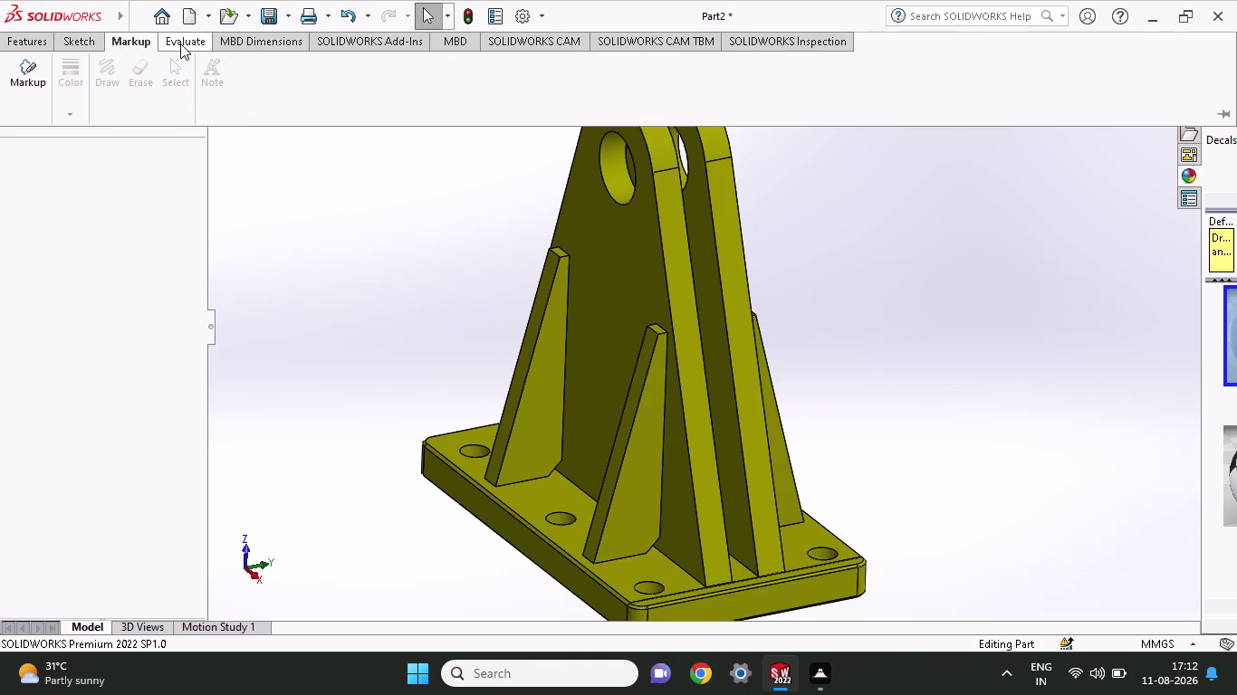
click(180, 43)
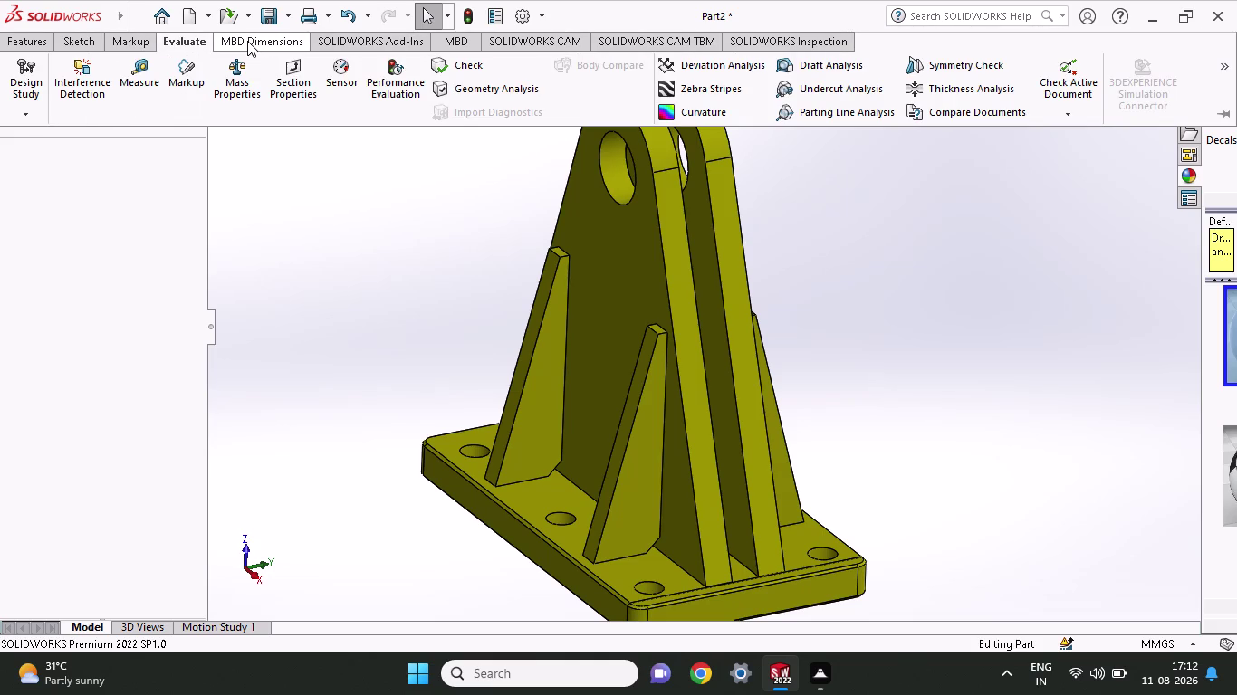
click(18, 38)
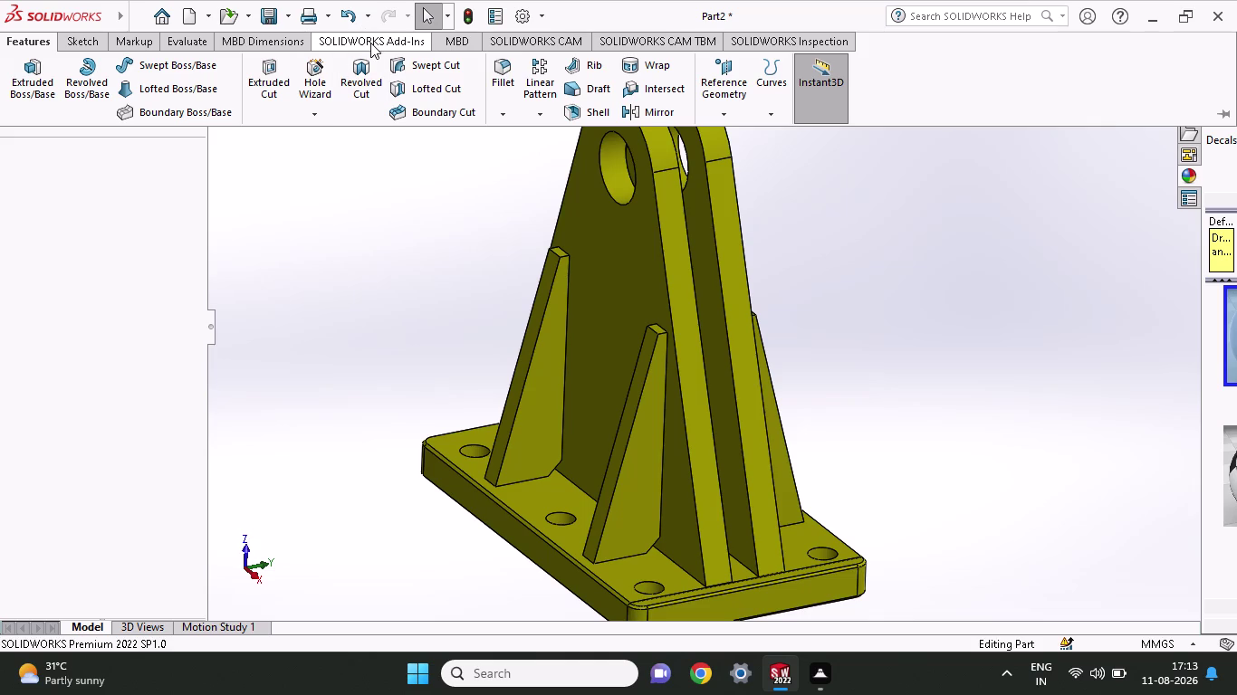
Browse the CommandManager tabs and the ribbon customisation menu.
click(23, 46)
click(95, 46)
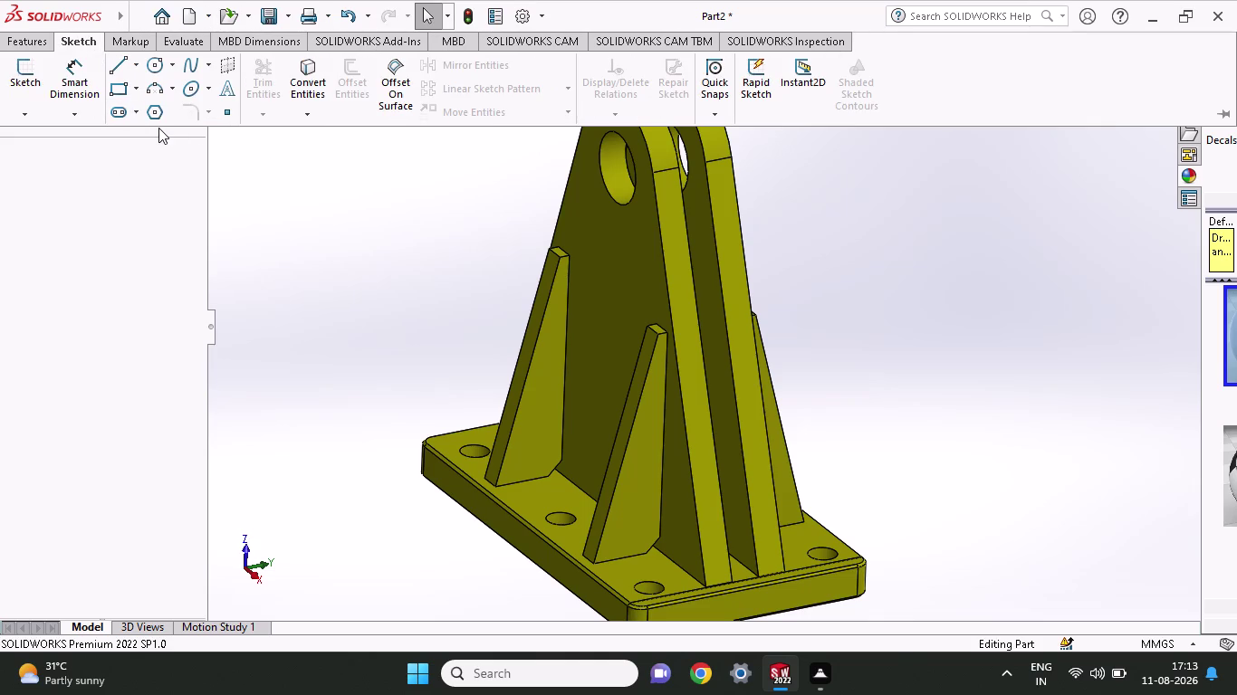
right_click(162, 129)
right_click(150, 38)
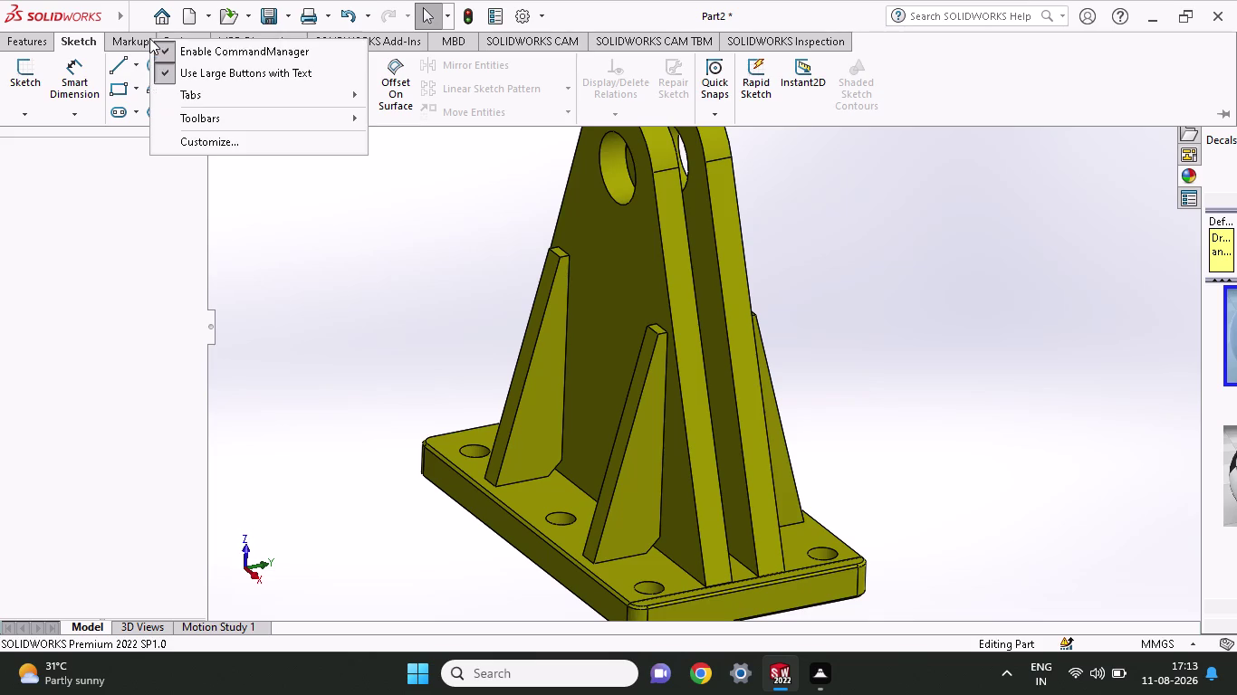
click(278, 198)
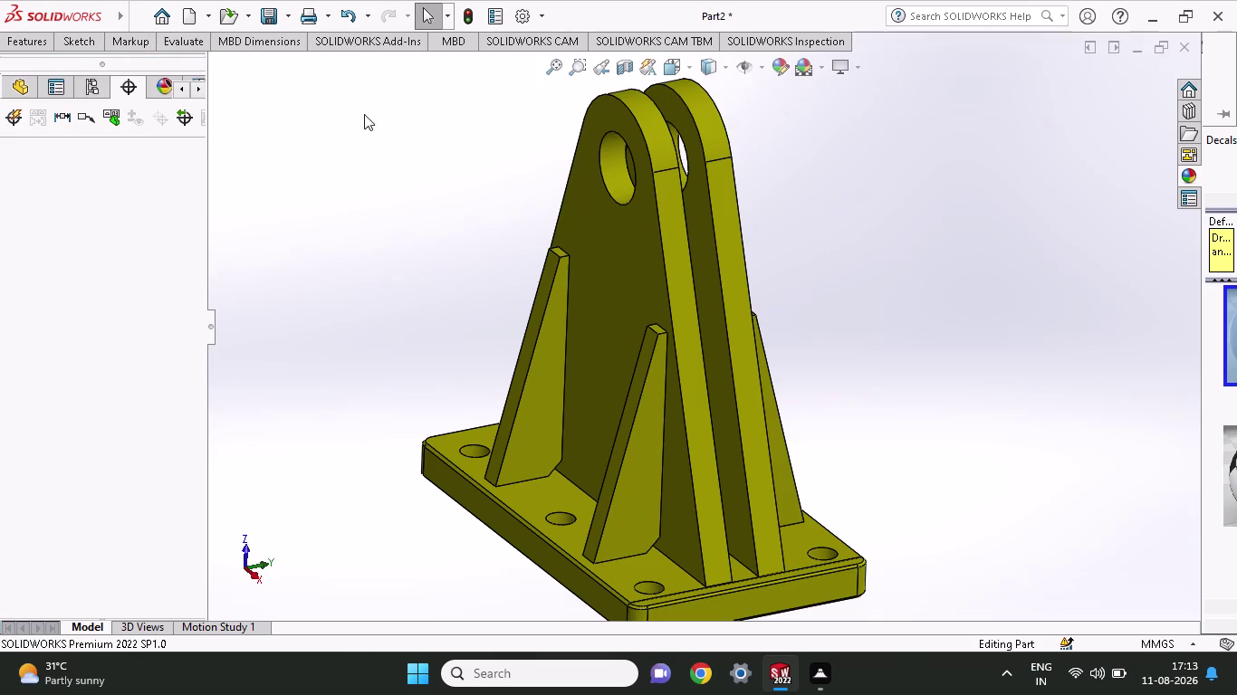
click(25, 36)
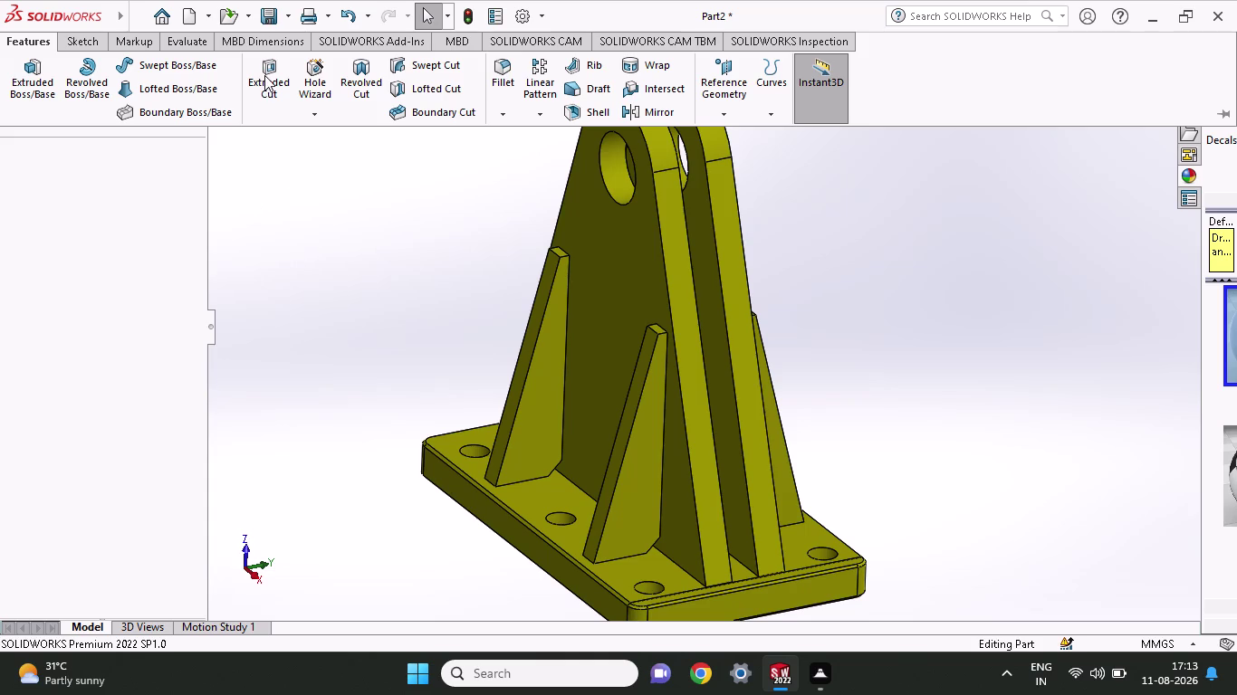
Enable the Weldments command group in the ribbon and display its tools.
right_click(476, 41)
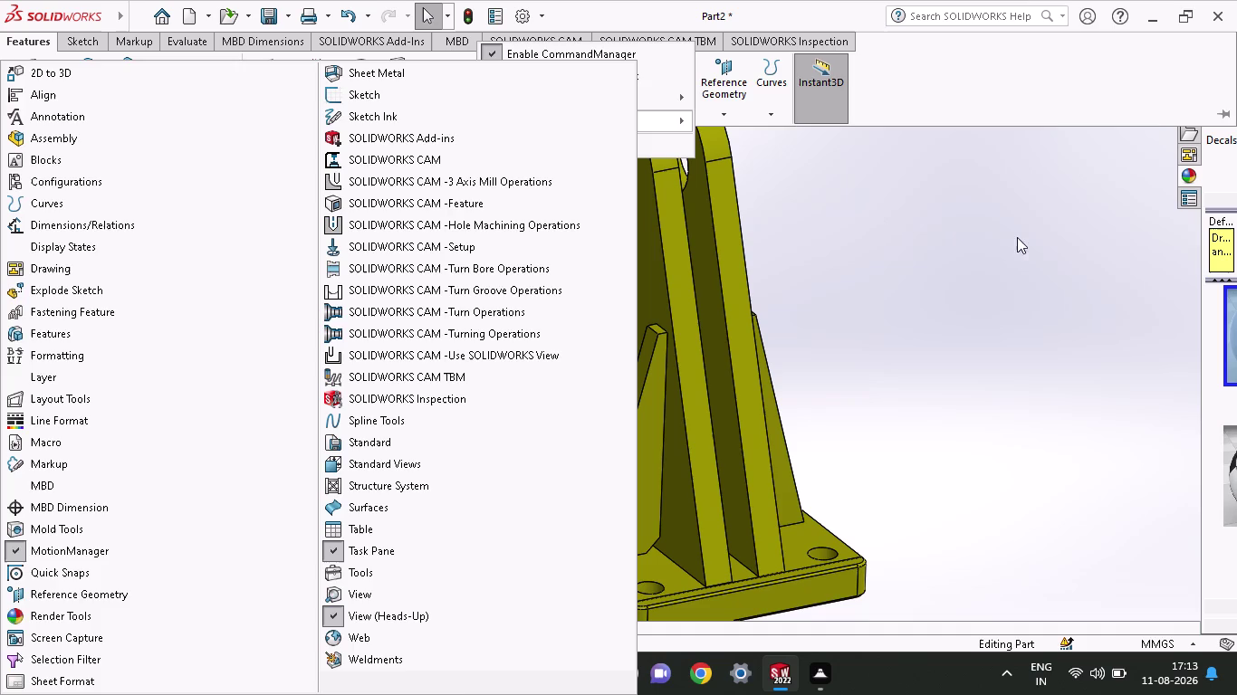
click(1044, 234)
right_click(260, 40)
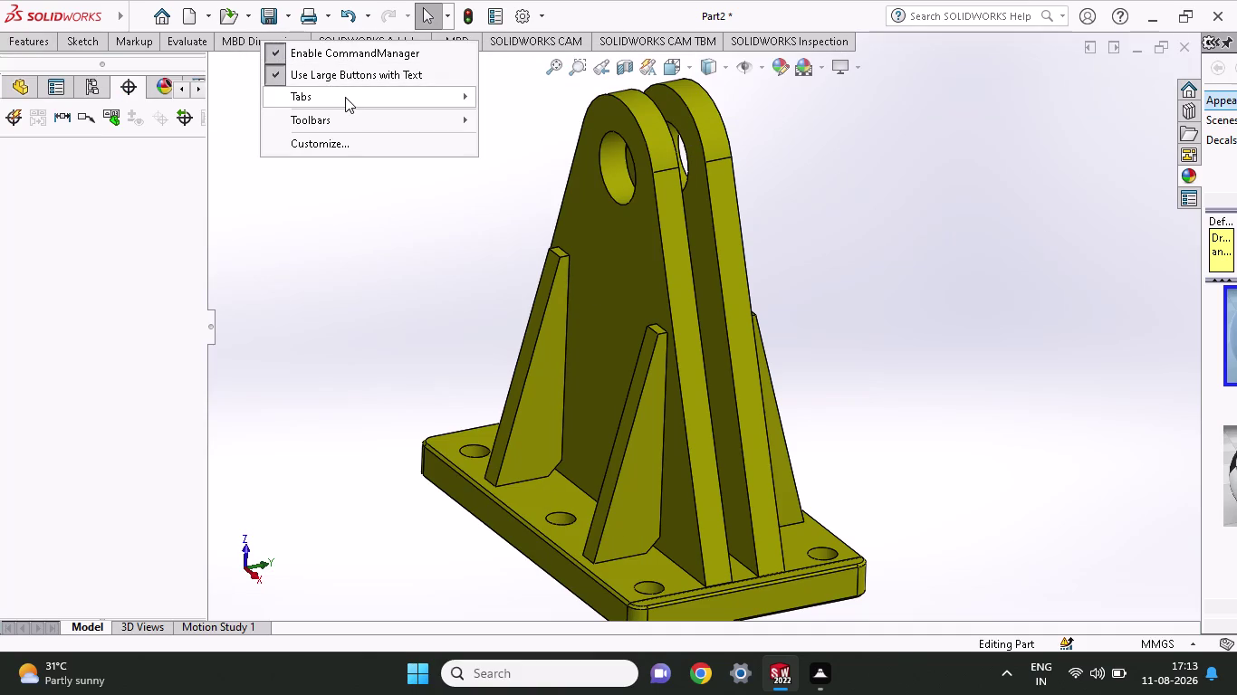
click(346, 96)
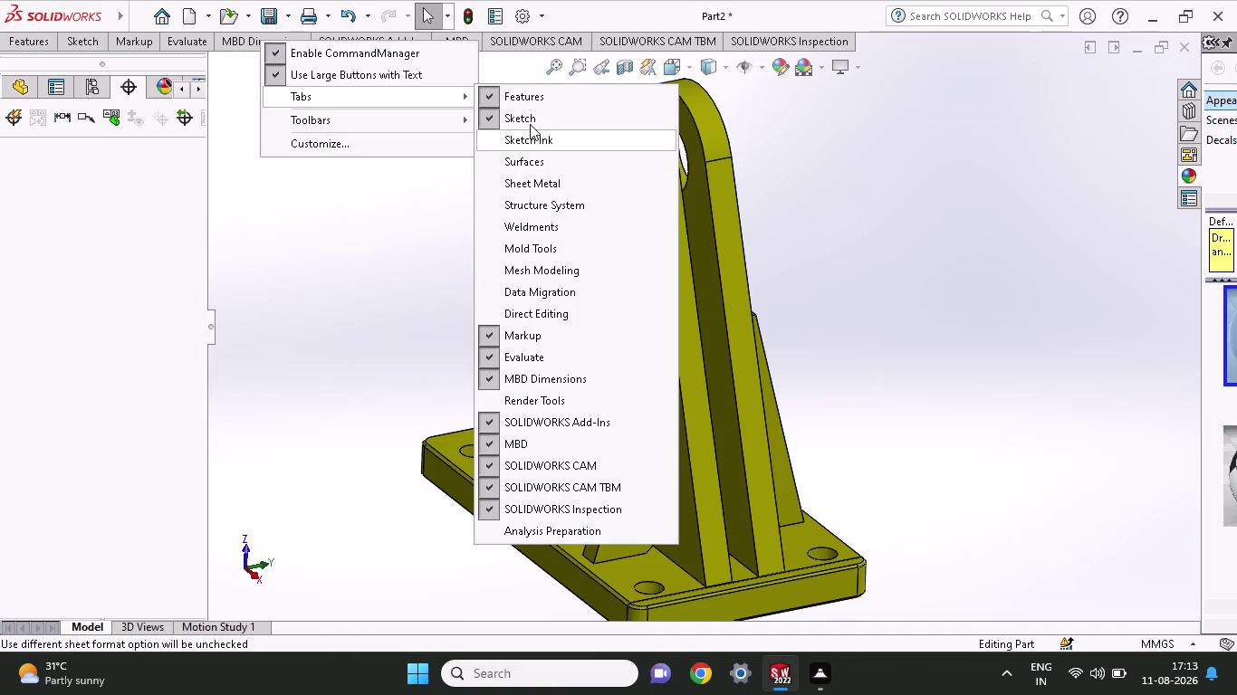
click(545, 223)
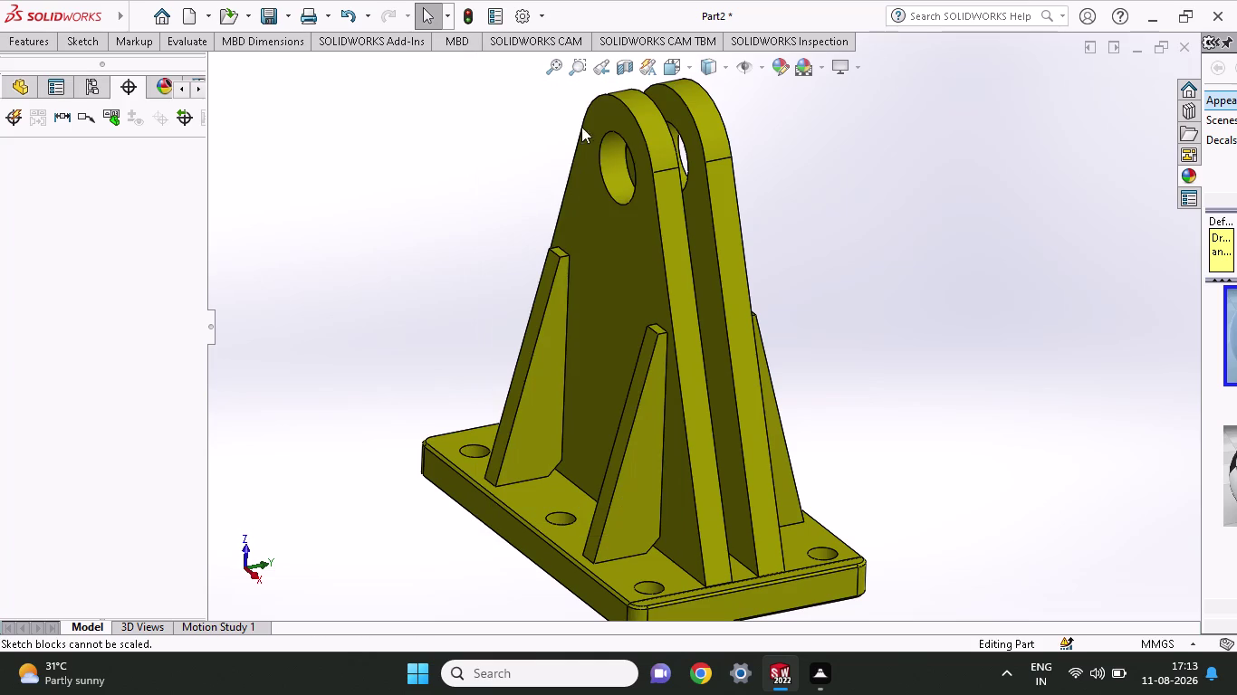
click(145, 47)
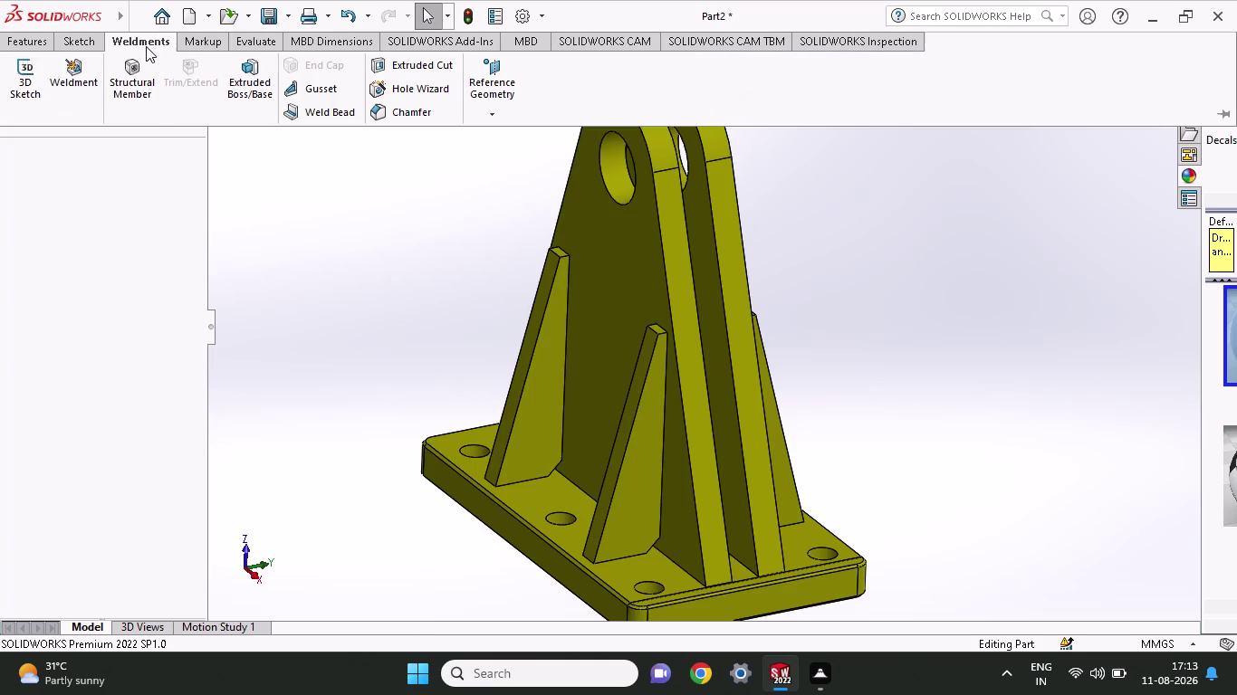
Create a gusset between the base top face and clevis plate with d1 and d2 of 5 mm.
click(295, 94)
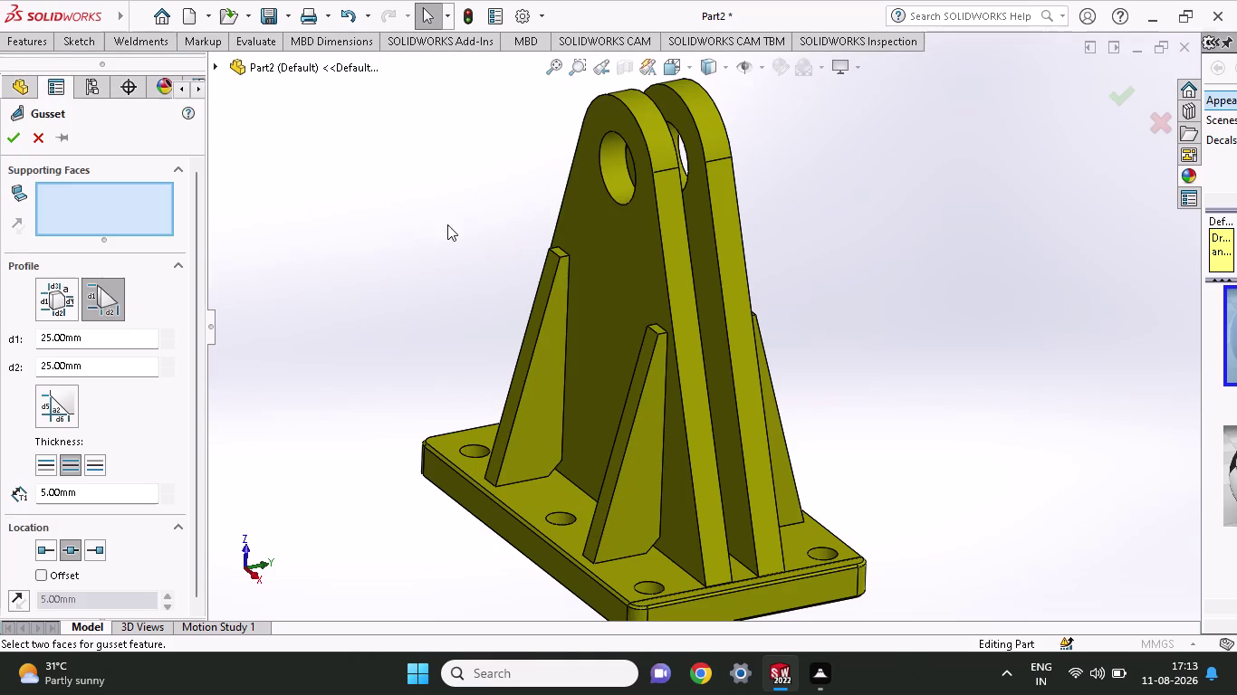
click(518, 506)
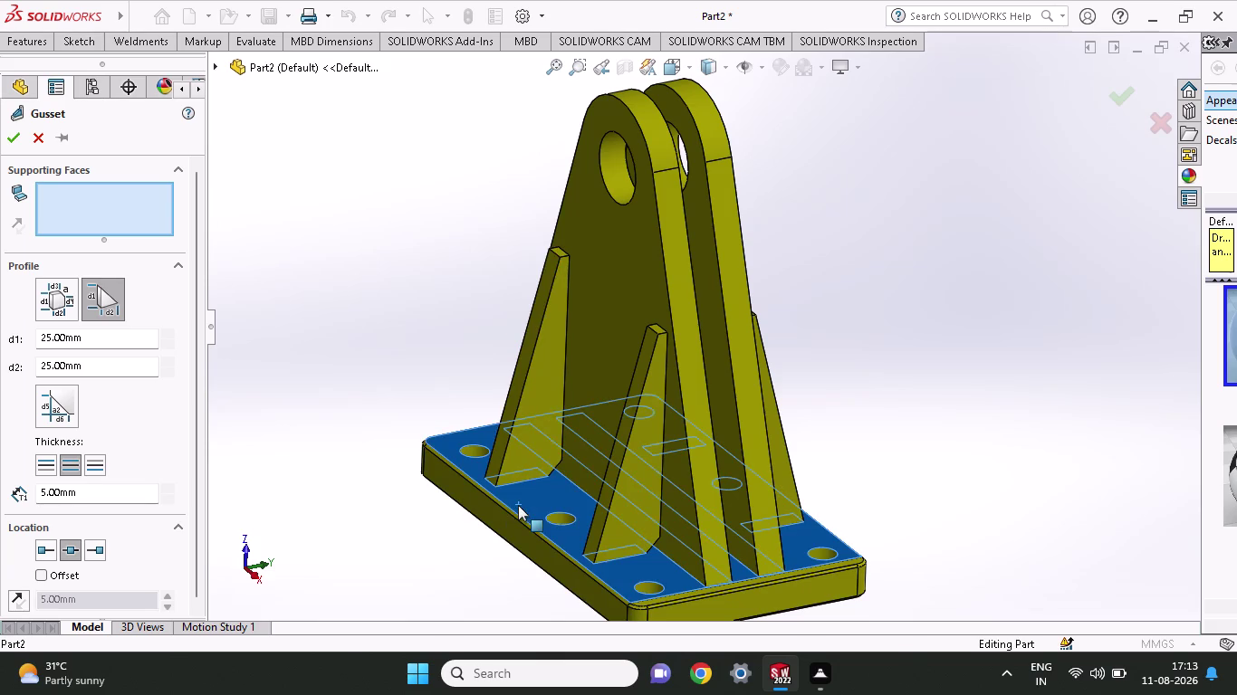
click(607, 332)
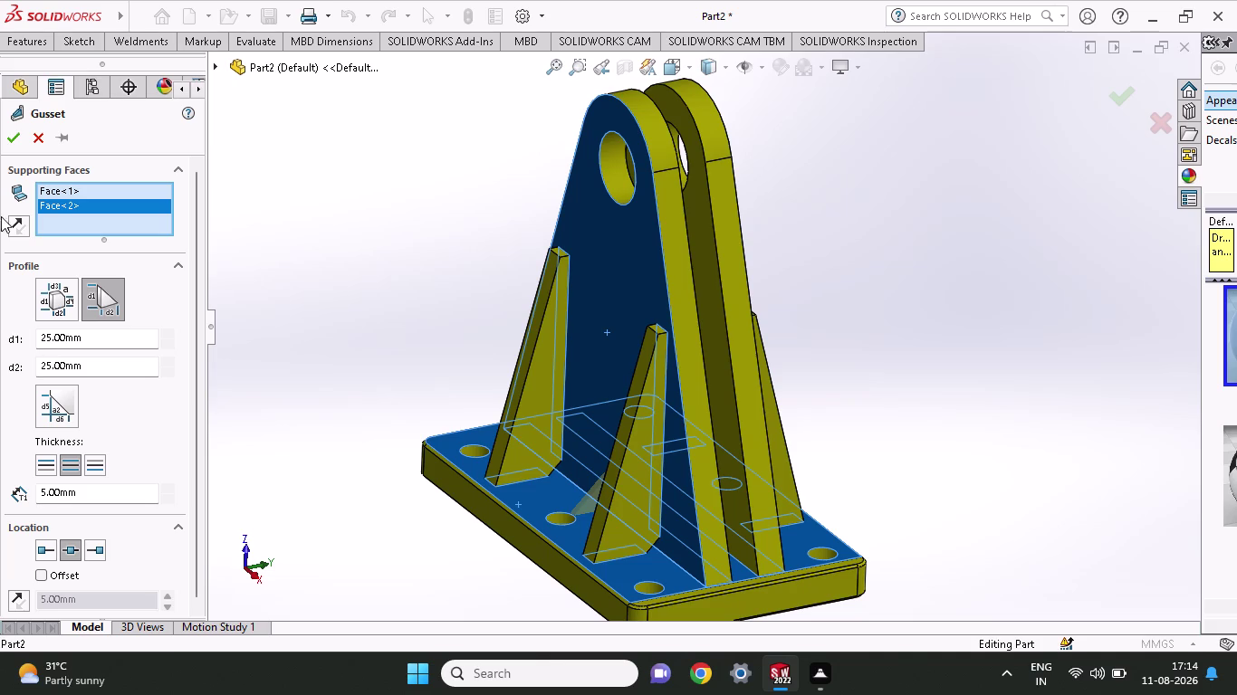
drag(103, 340, 0, 344)
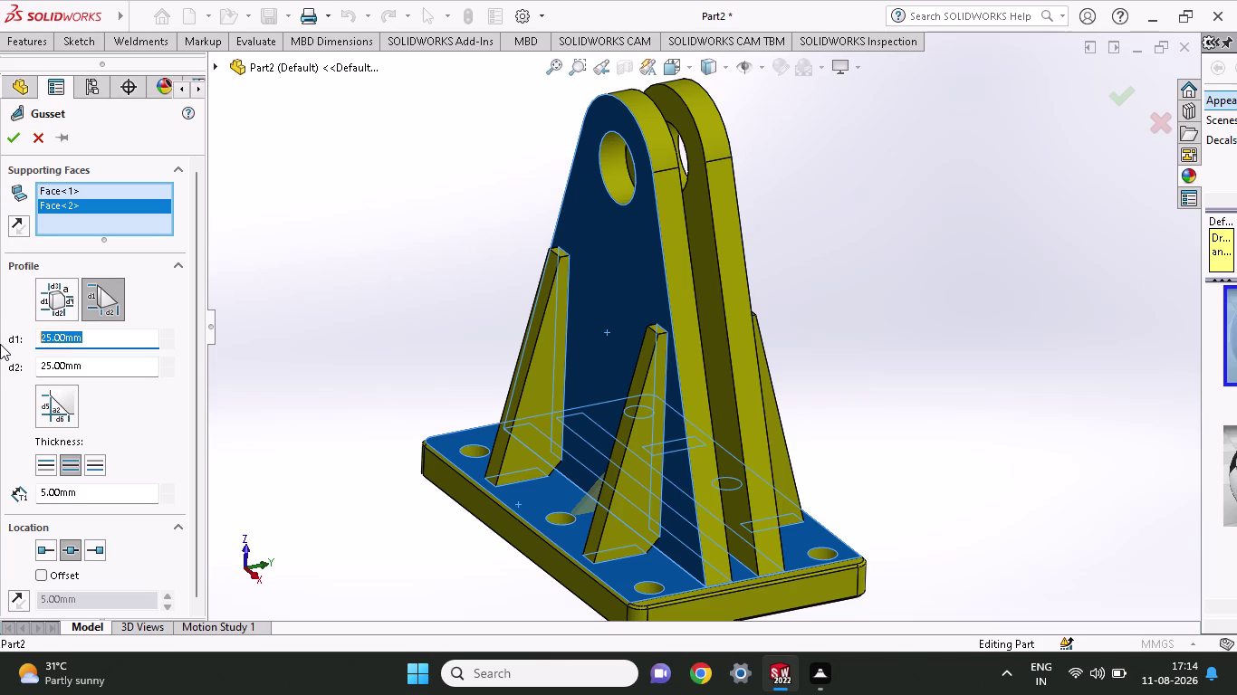
key(5)
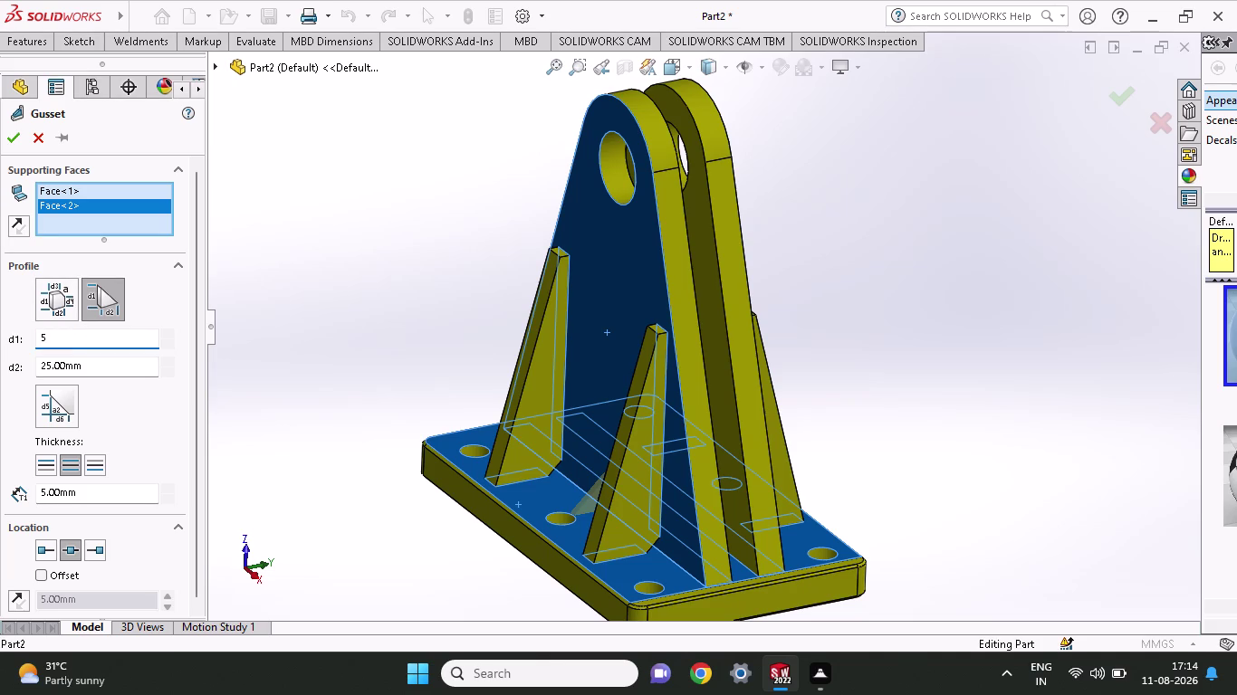
drag(107, 371, 0, 365)
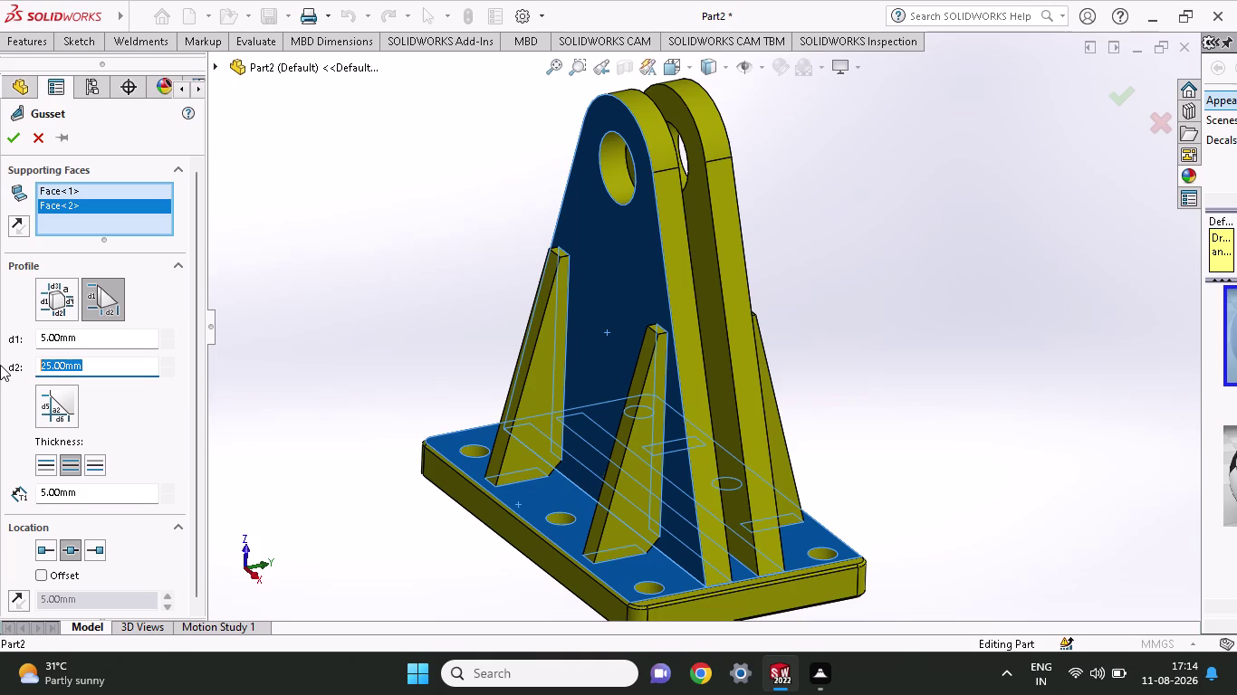
key(5)
click(10, 137)
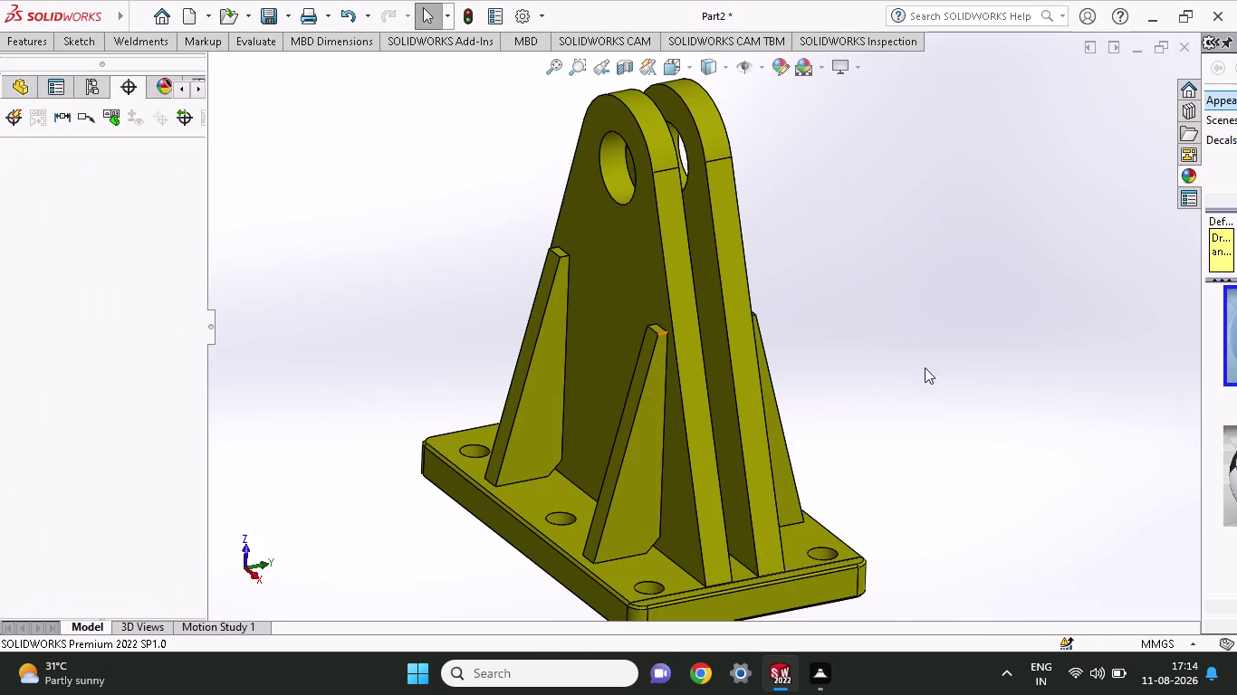
Add a second gusset on the plate's far side, between base top and plate faces, thickness 250.
middle_drag(1019, 356, 958, 345)
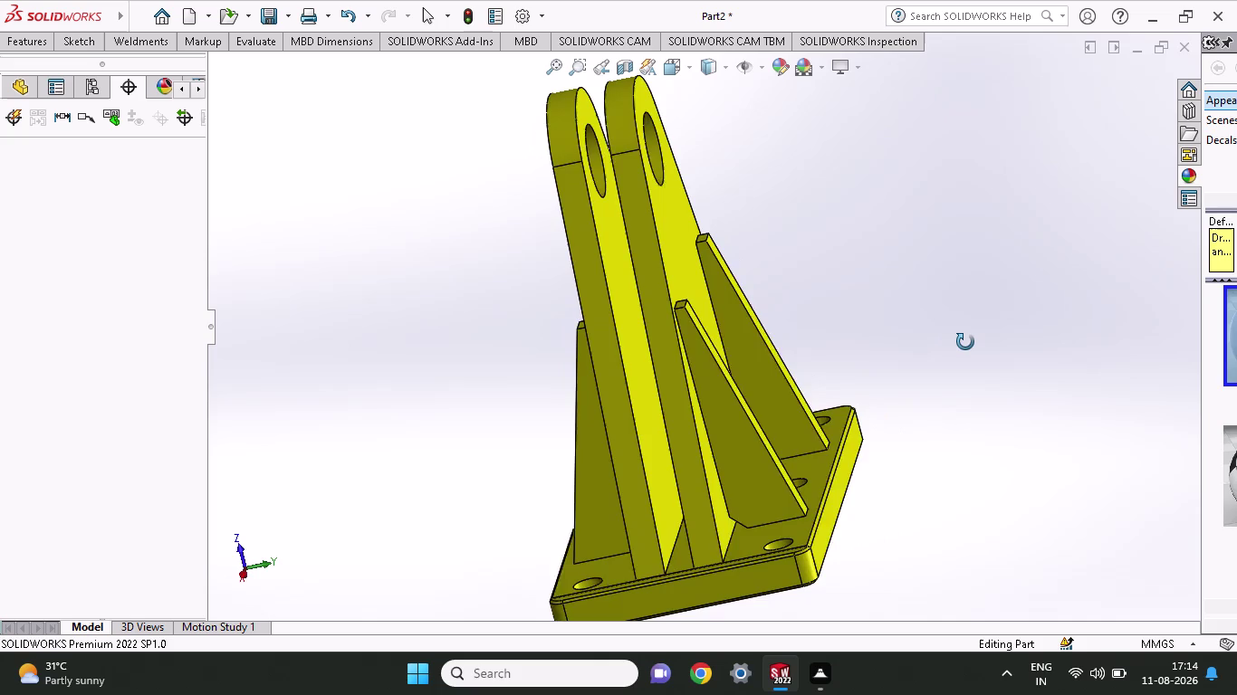
middle_drag(958, 346, 966, 342)
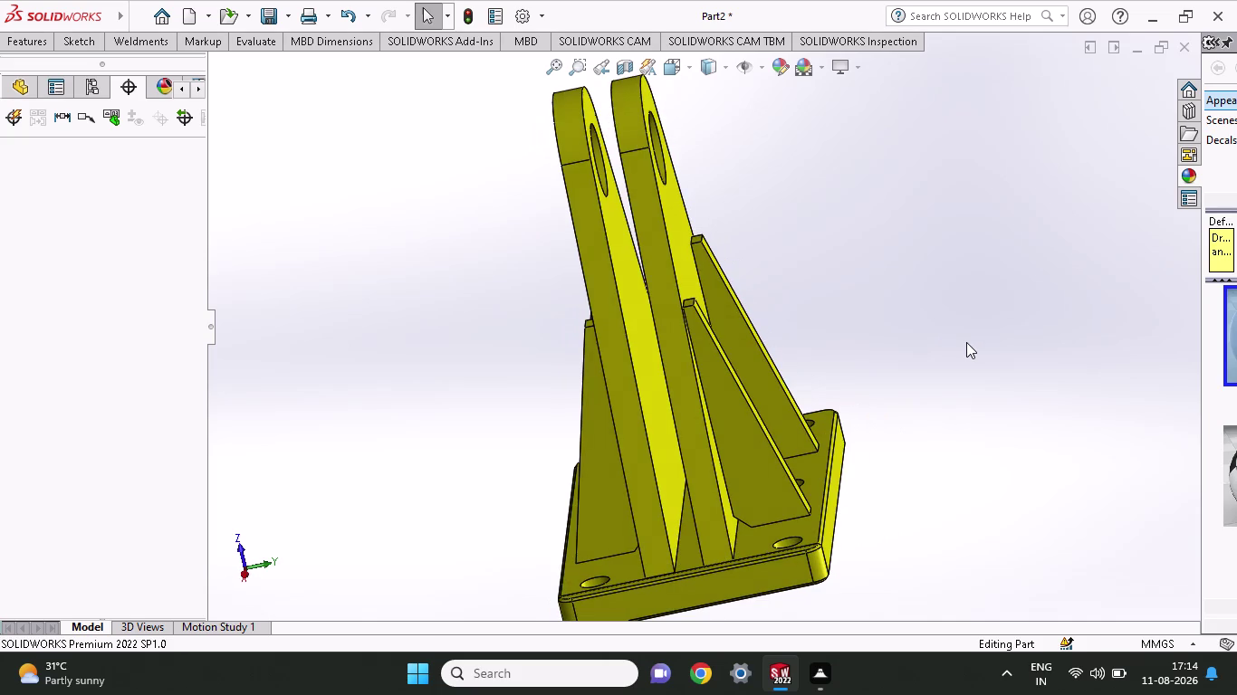
click(162, 46)
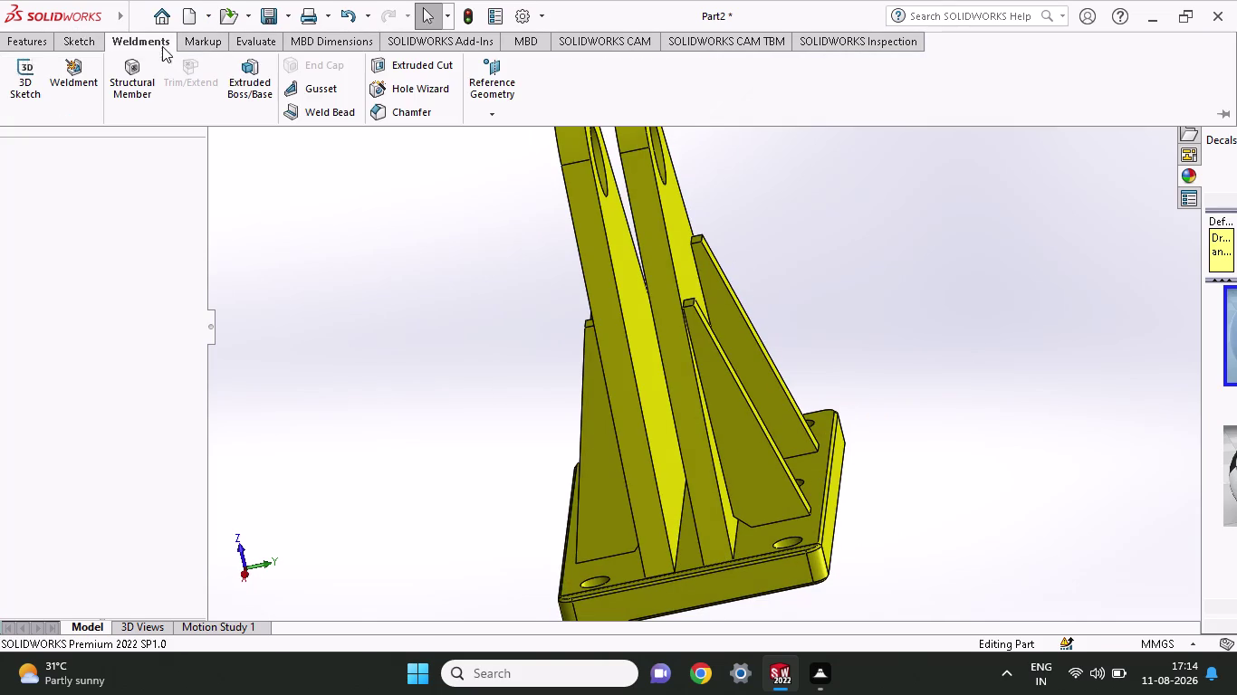
click(301, 92)
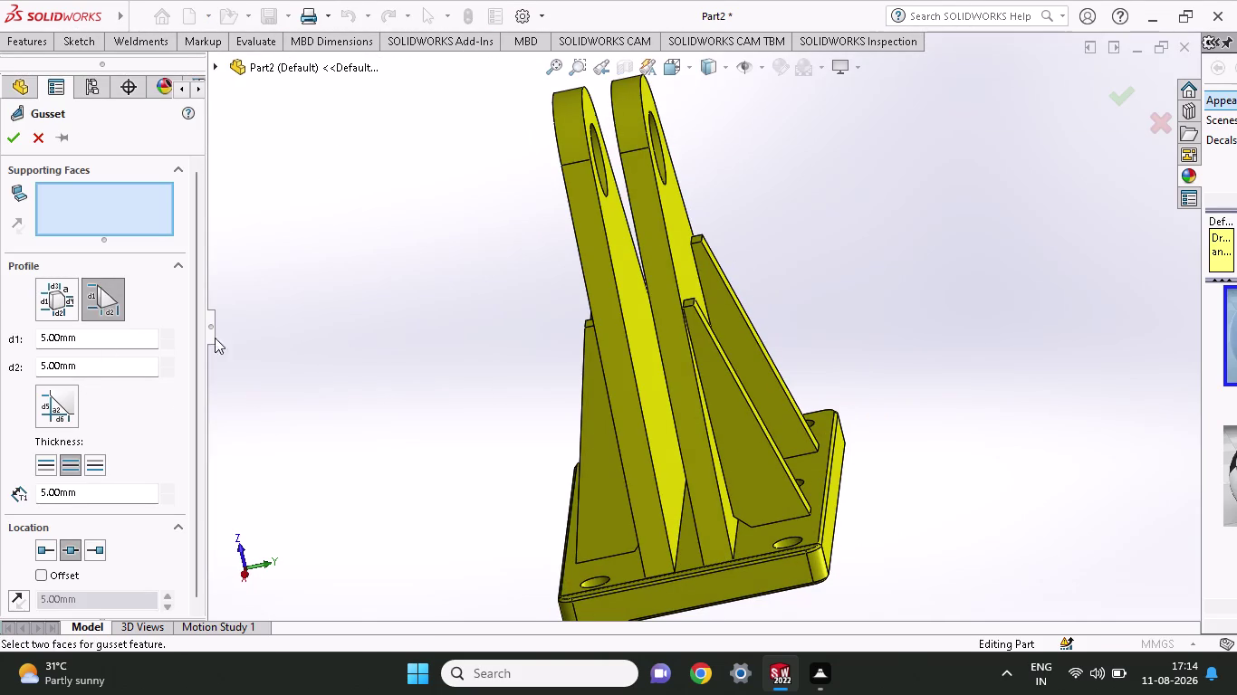
click(357, 338)
middle_drag(356, 338, 426, 338)
scroll(up, 3)
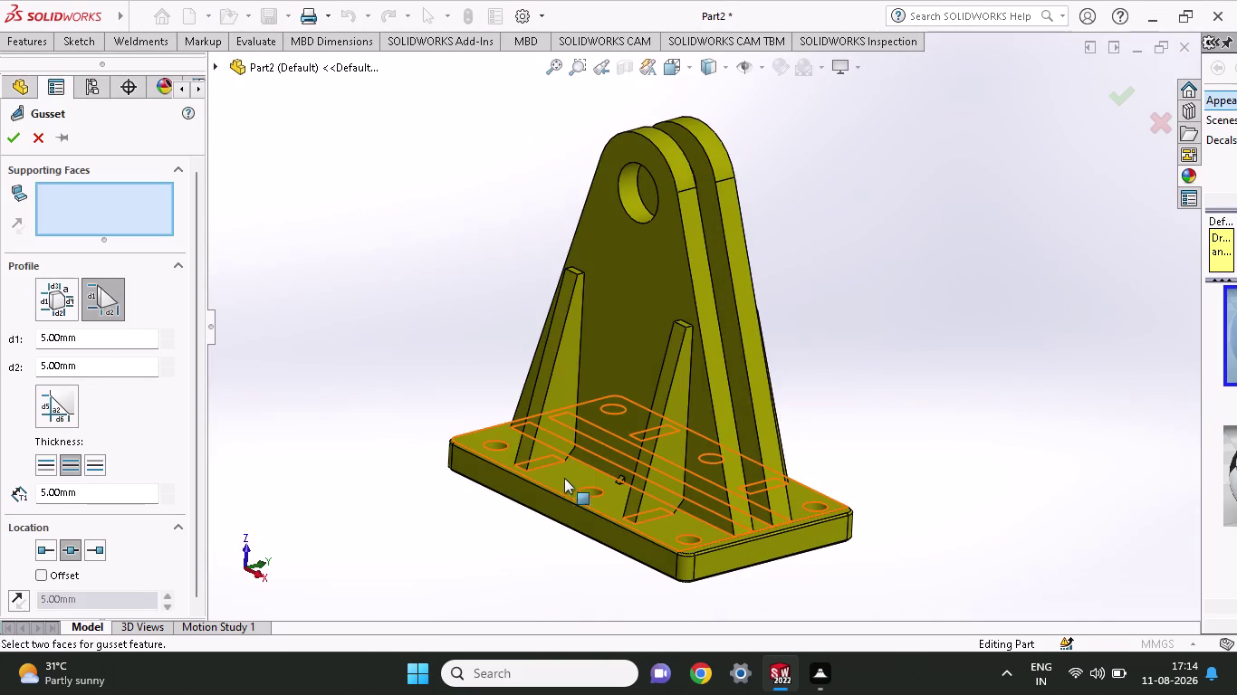
click(561, 483)
click(612, 374)
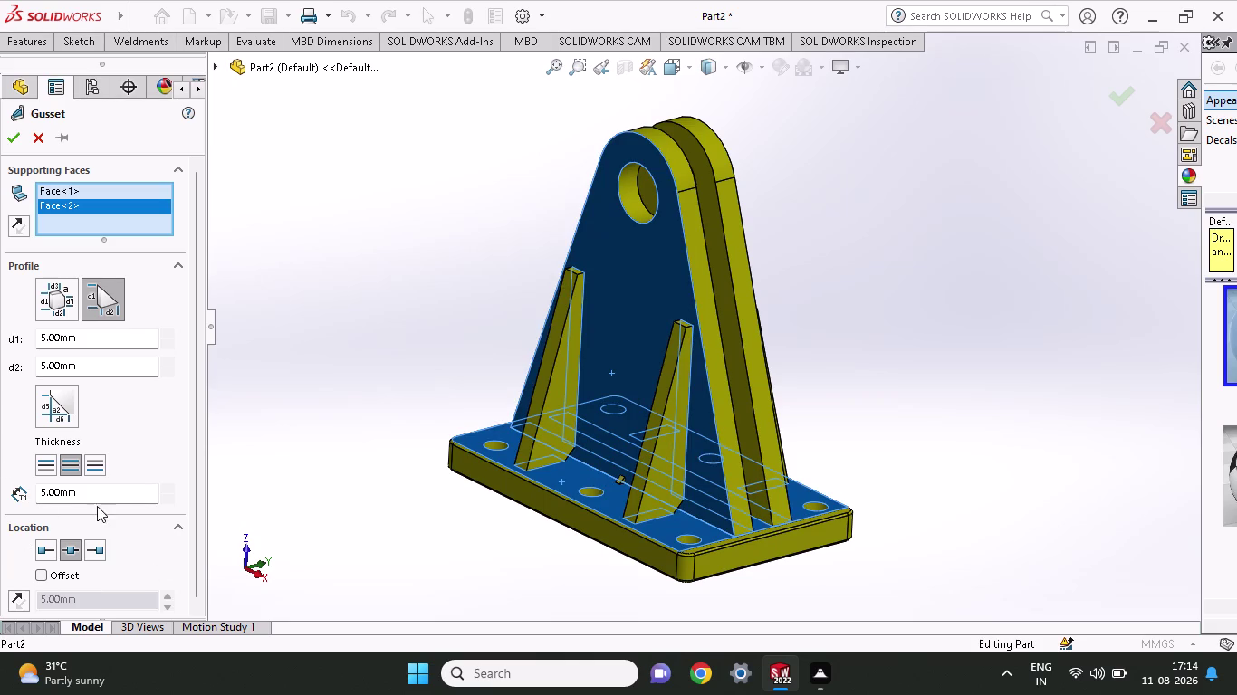
drag(106, 491, 0, 487)
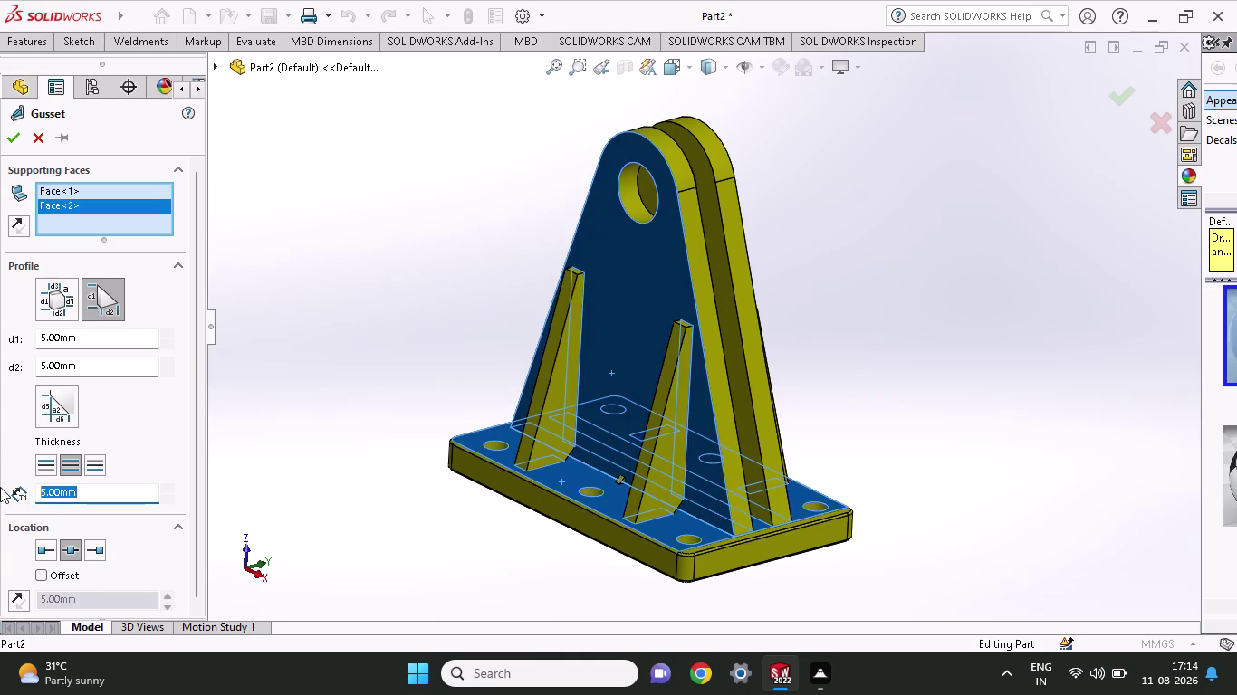
text(250)
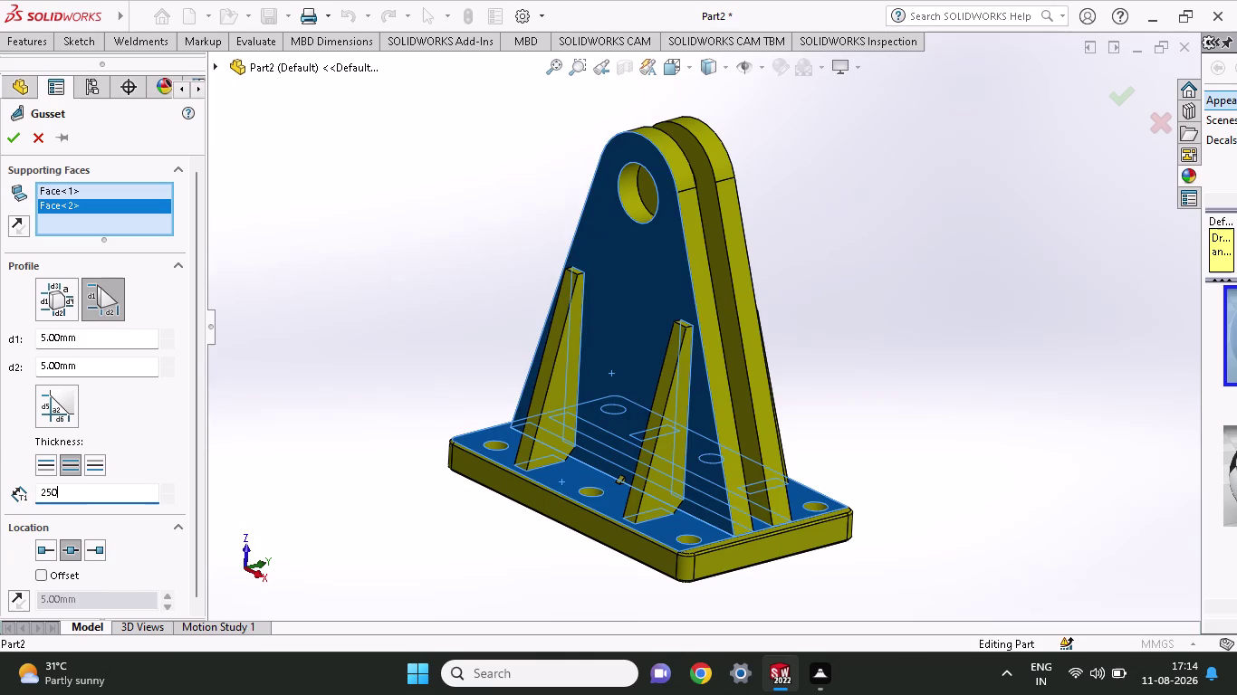
click(19, 127)
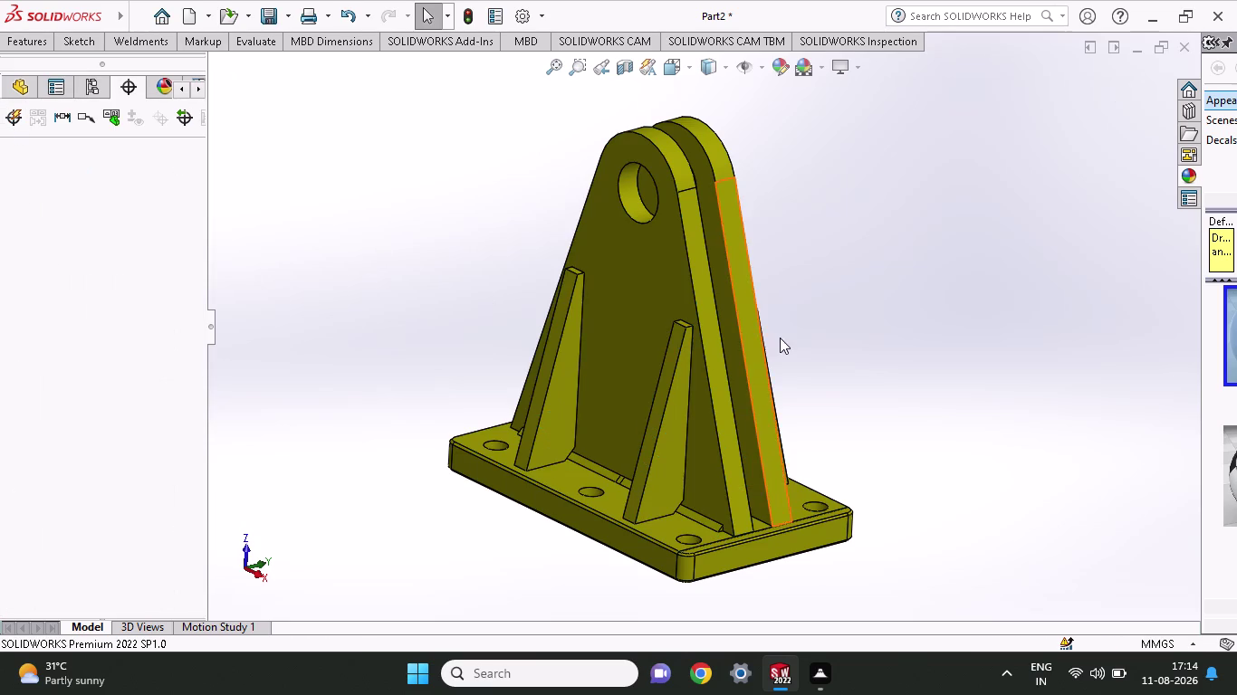
middle_drag(780, 338, 801, 384)
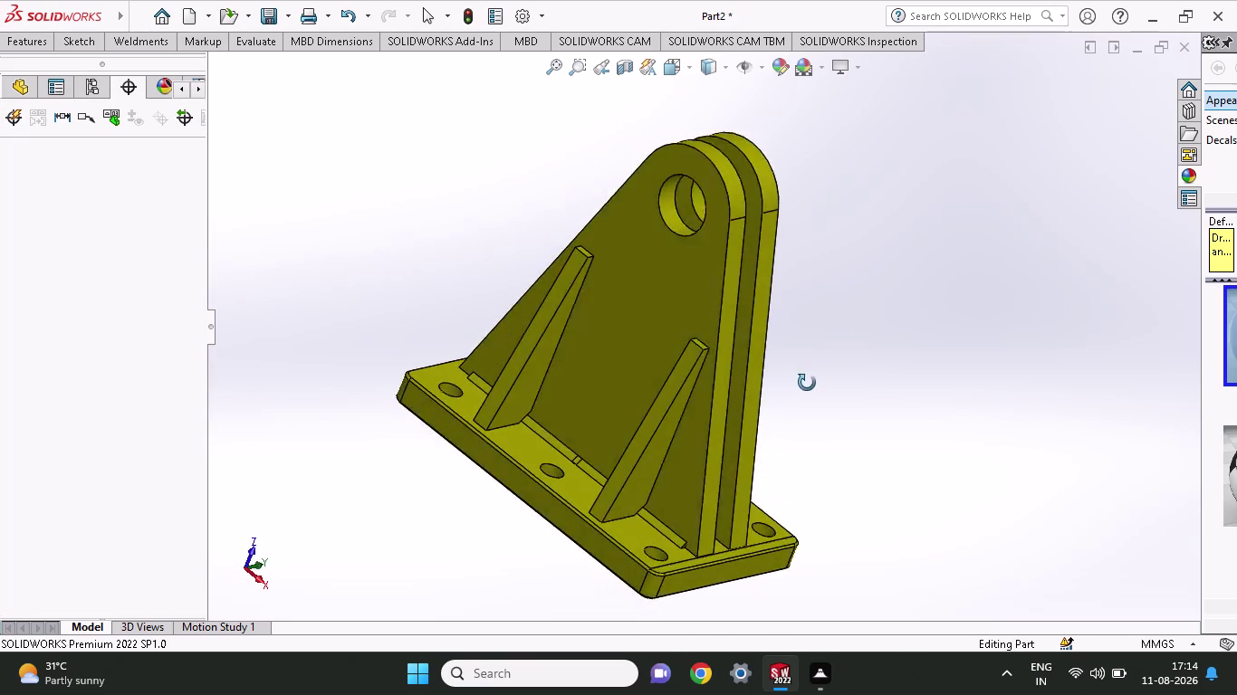
middle_drag(801, 384, 785, 394)
middle_click(785, 394)
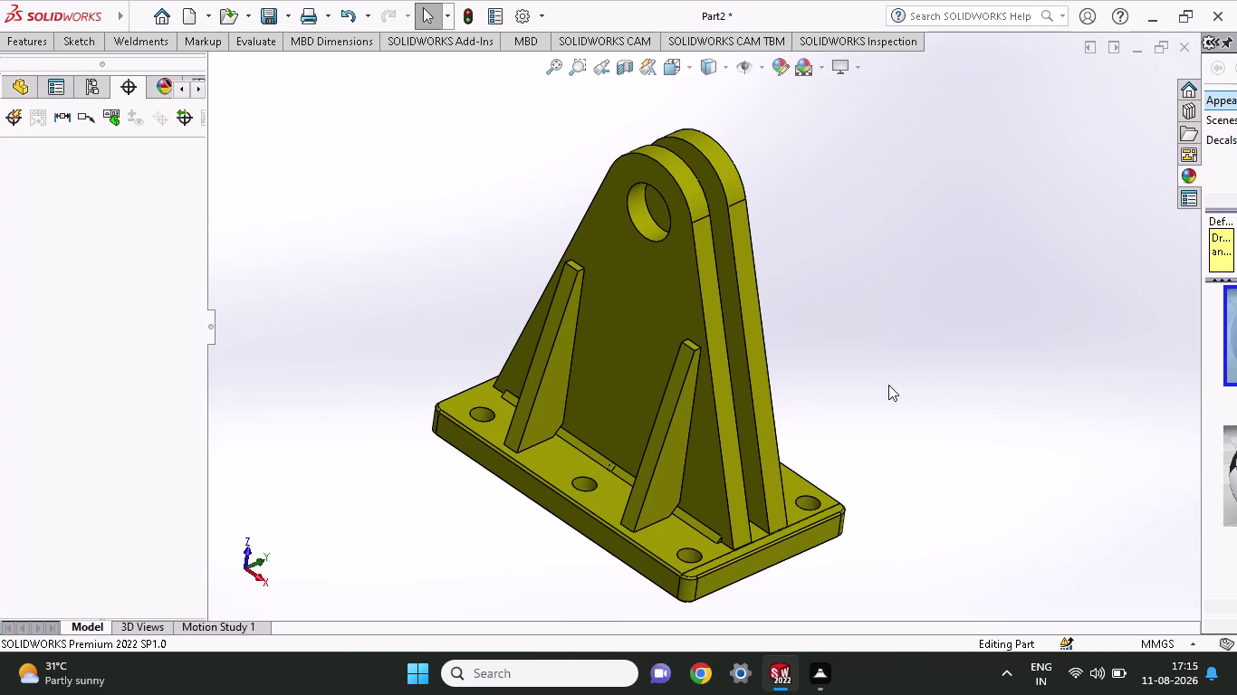
scroll(up, 3)
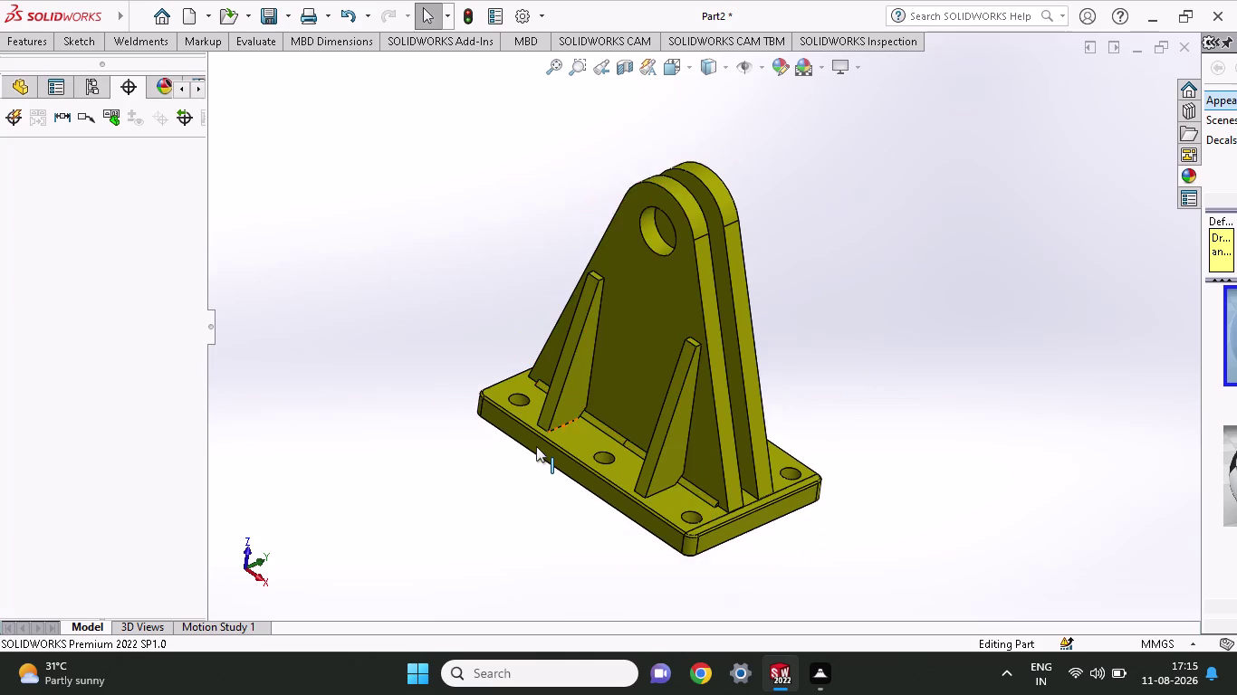
scroll(up, 3)
middle_drag(567, 461, 631, 516)
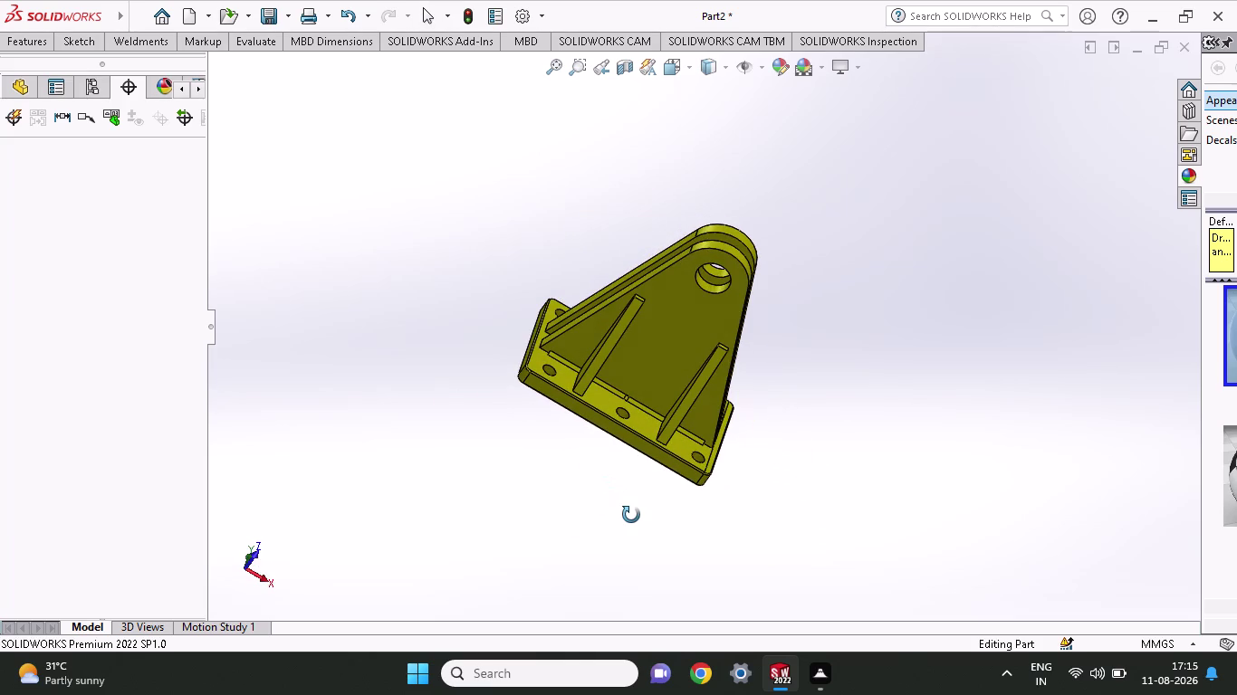
middle_drag(631, 515, 604, 542)
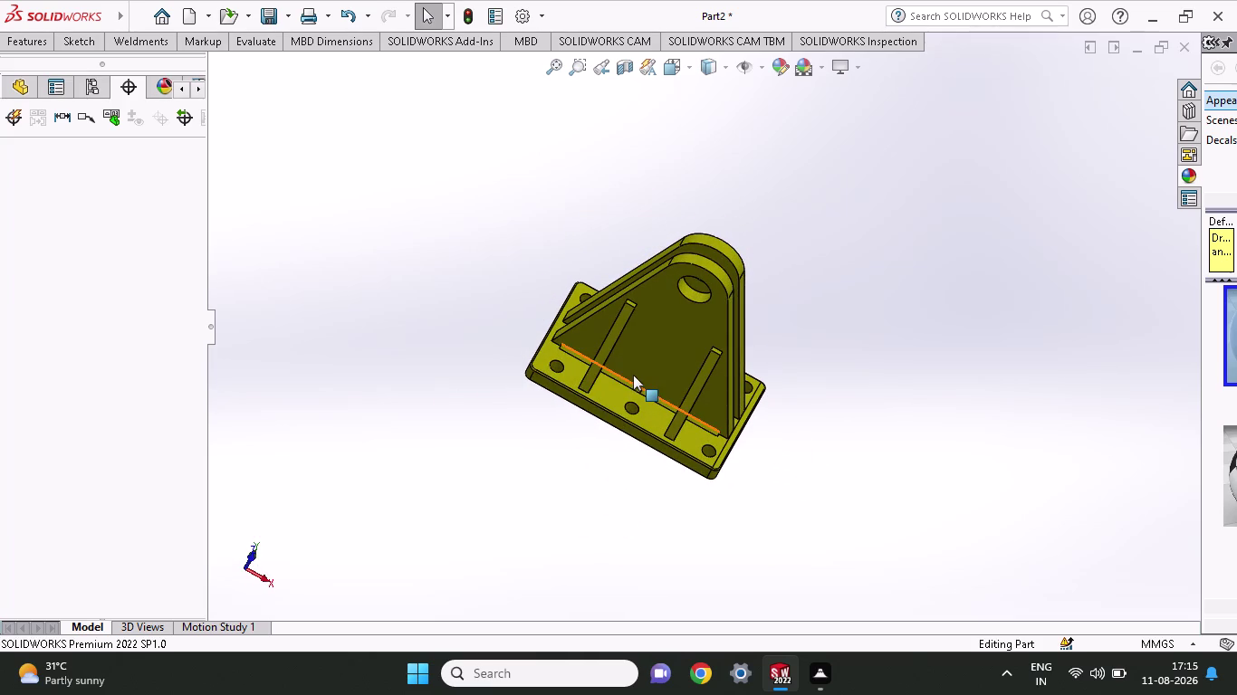